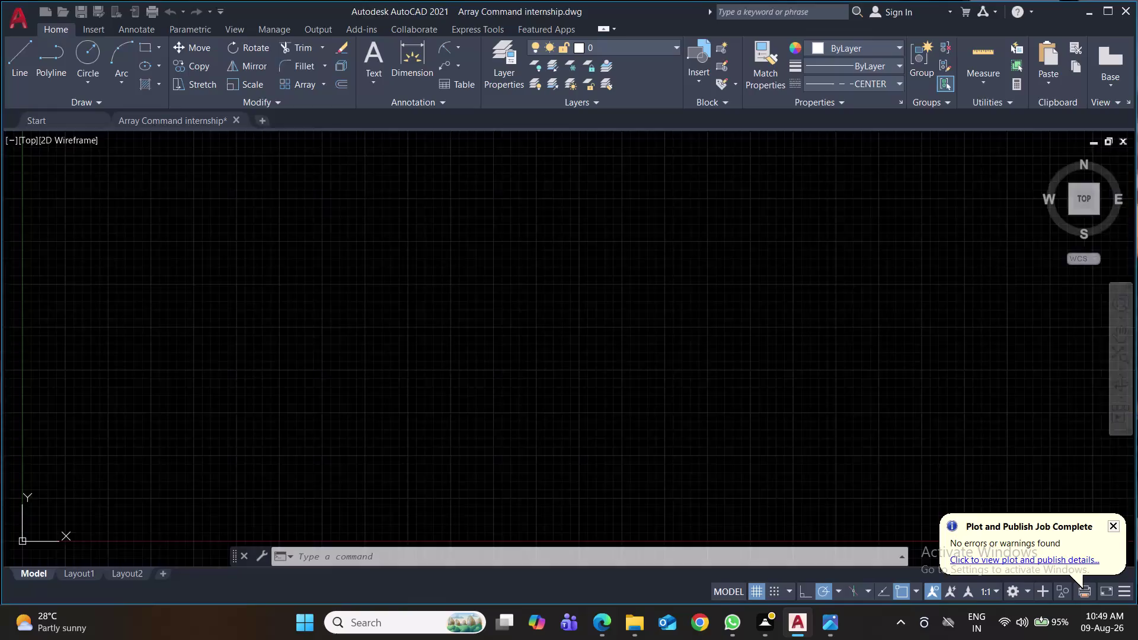
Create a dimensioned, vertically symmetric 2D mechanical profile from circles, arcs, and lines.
Start a new blank drawing, close the Array Command internship drawing, and begin saving.
click(238, 116)
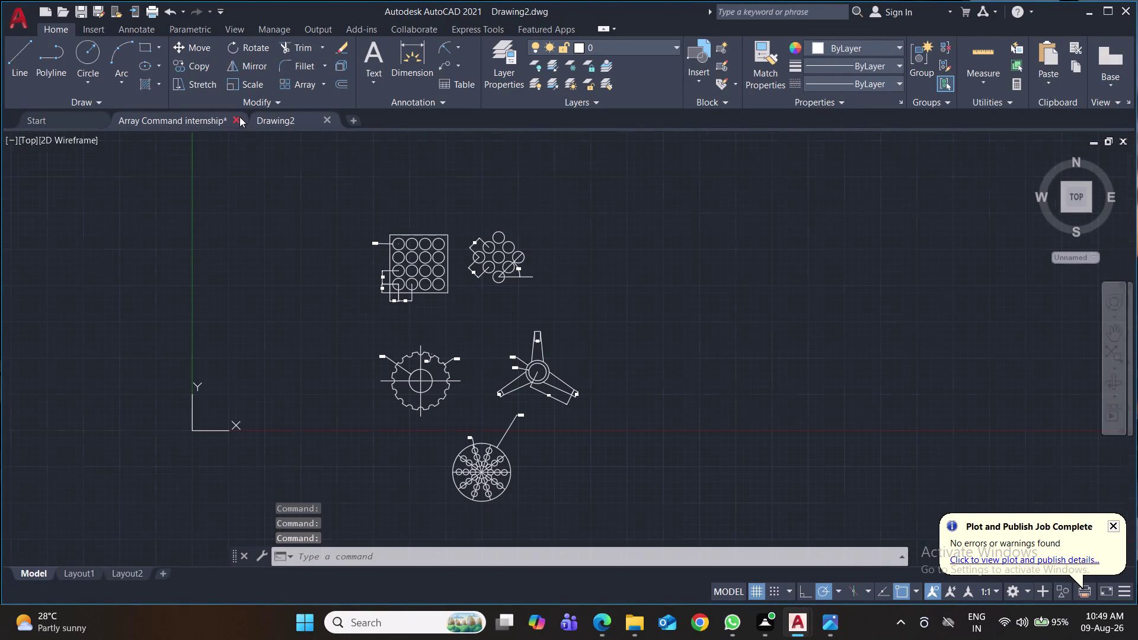
click(556, 340)
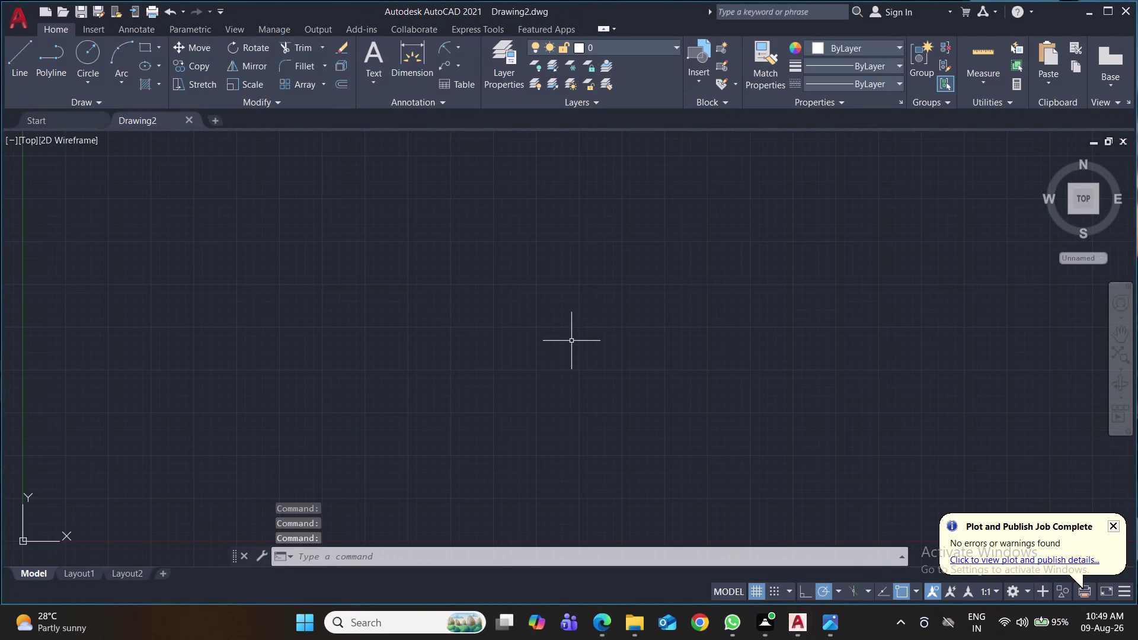
key(ctrl+s)
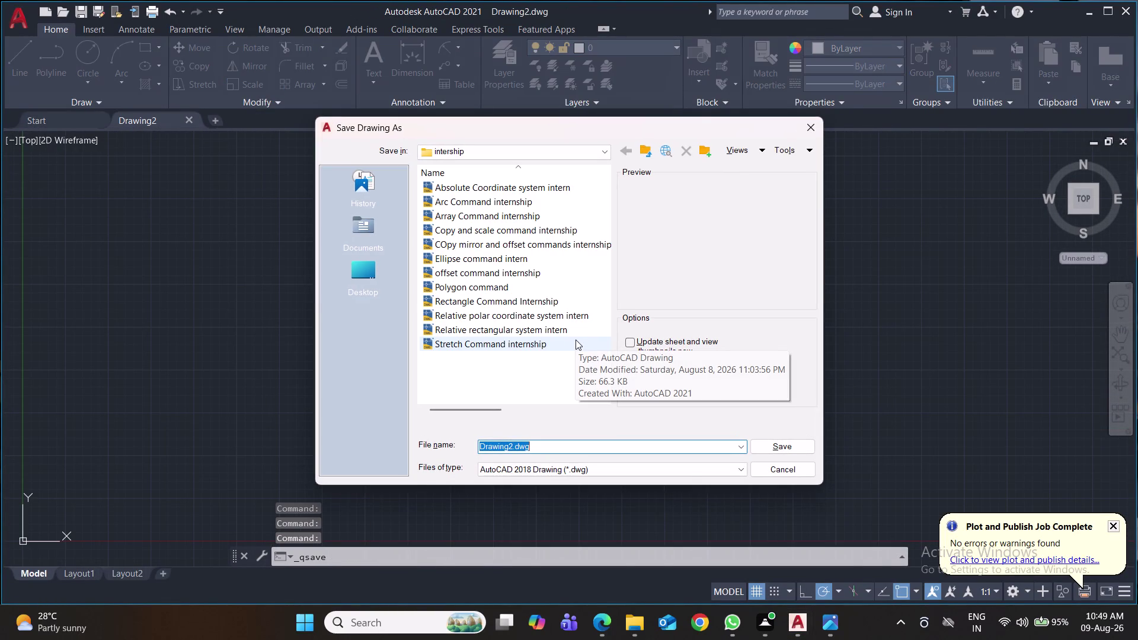
Save the blank drawing as 'Basic drawing for internship' in the internship folder.
text(Basic)
key(space)
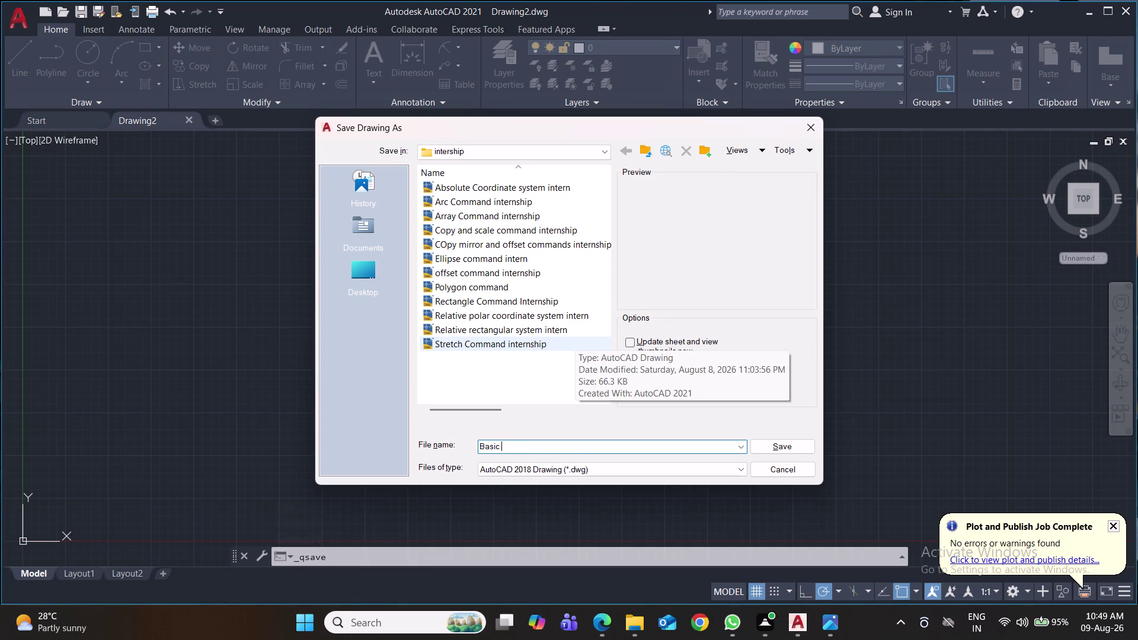
text(dr)
text(aawi)
key(BackSpace)
key(BackSpace)
key(BackSpace)
text(wing)
key(space)
text(for i)
text(nterns)
text(hip)
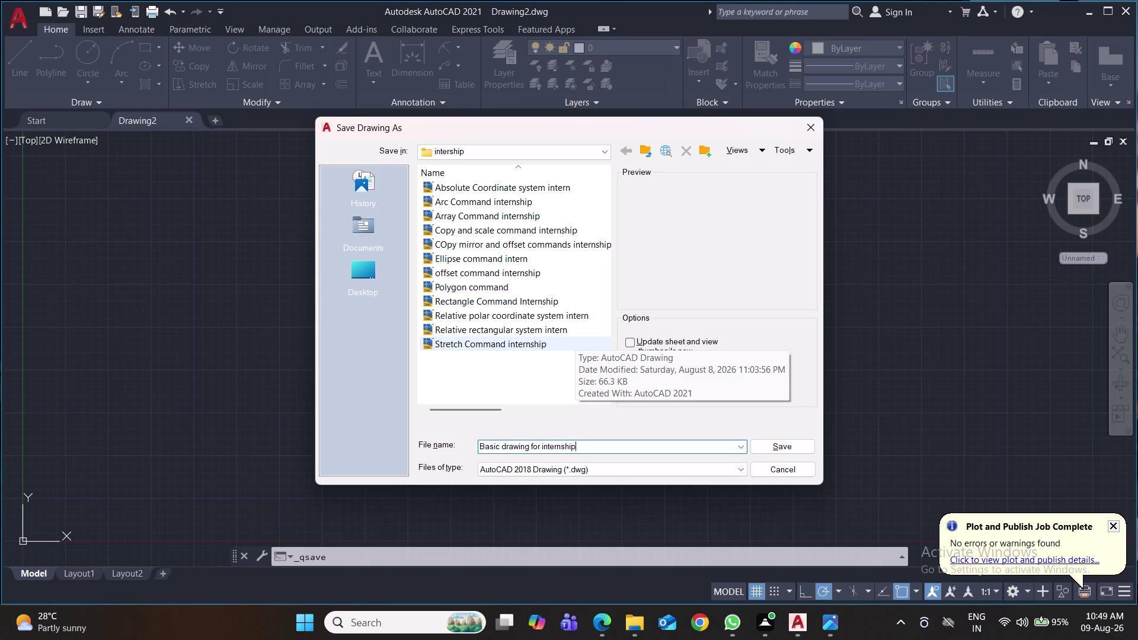
click(789, 446)
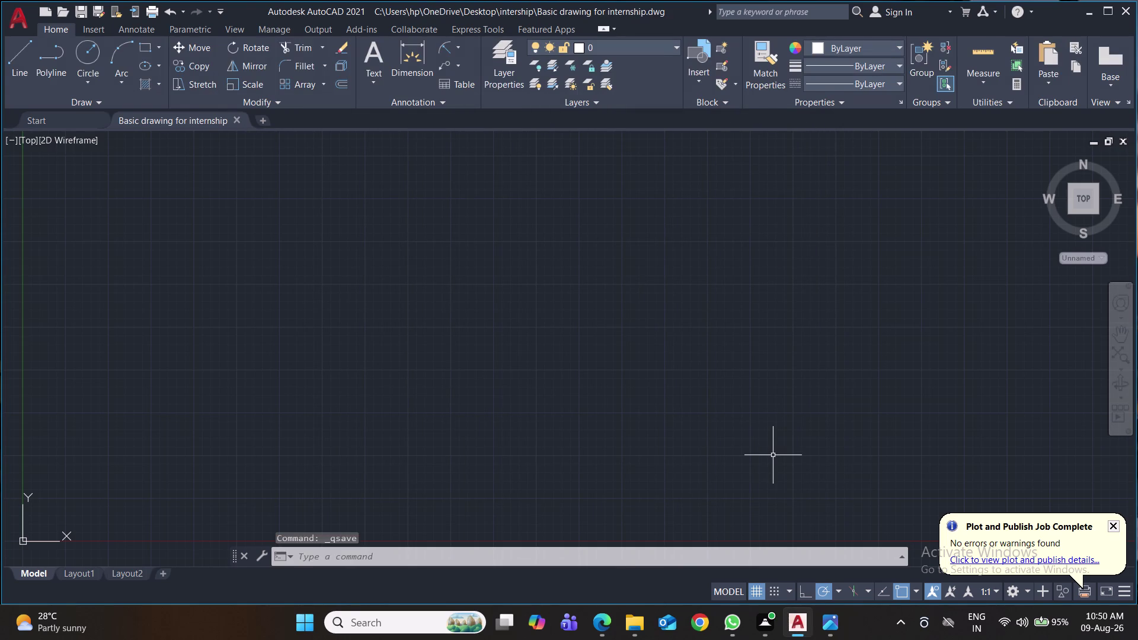
key(ctrl+s)
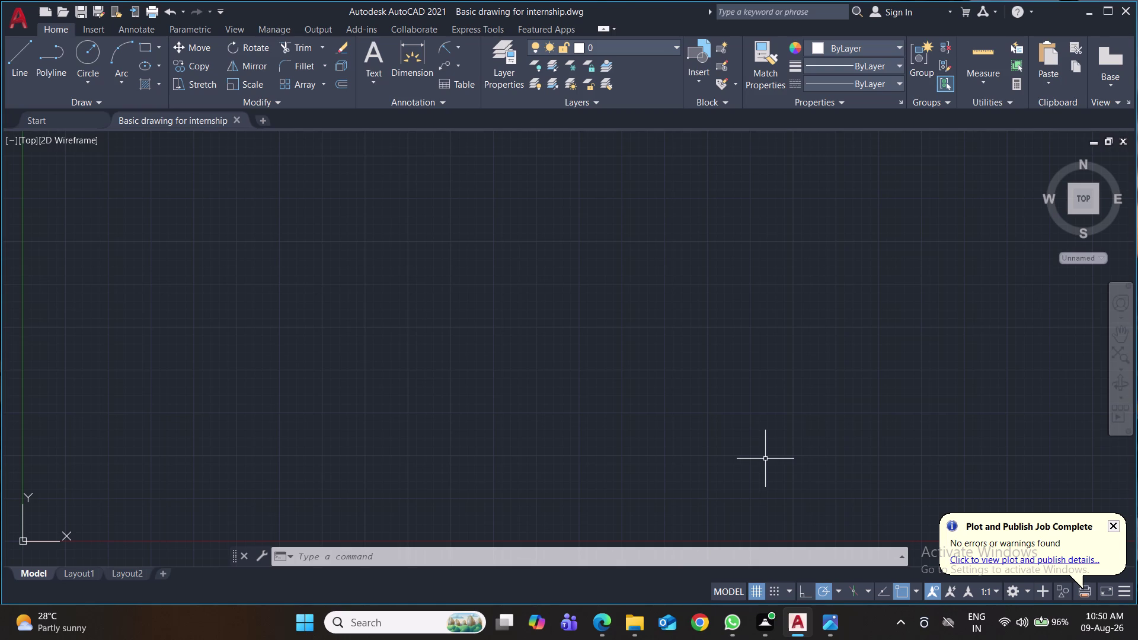
key(c)
Draw a circle of radius 45 at a picked centre point.
key(Return)
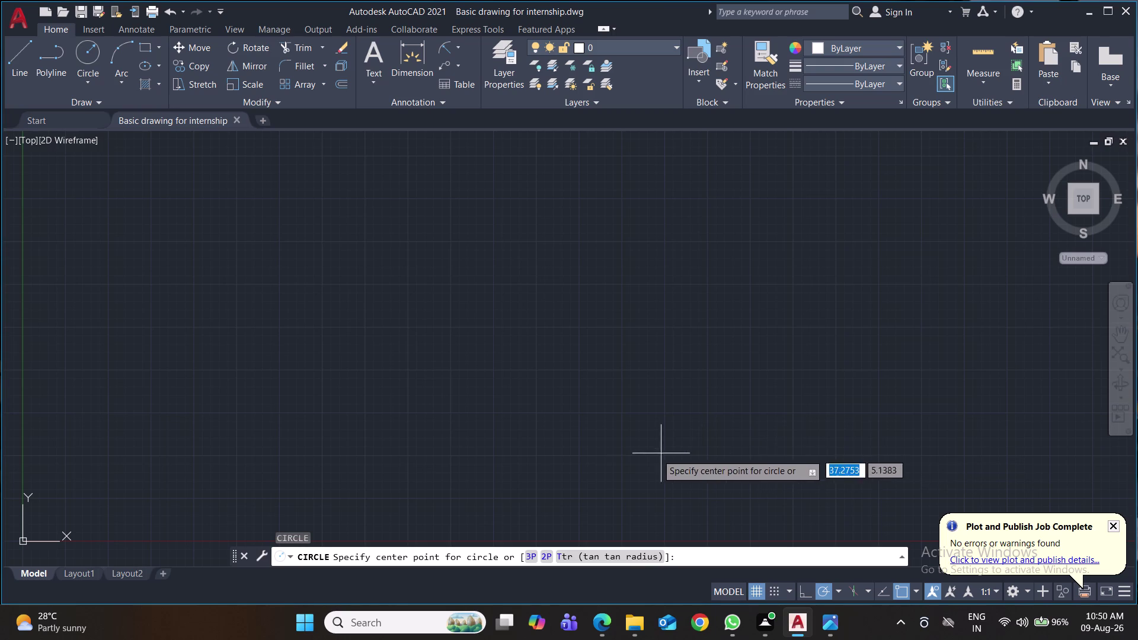
click(387, 300)
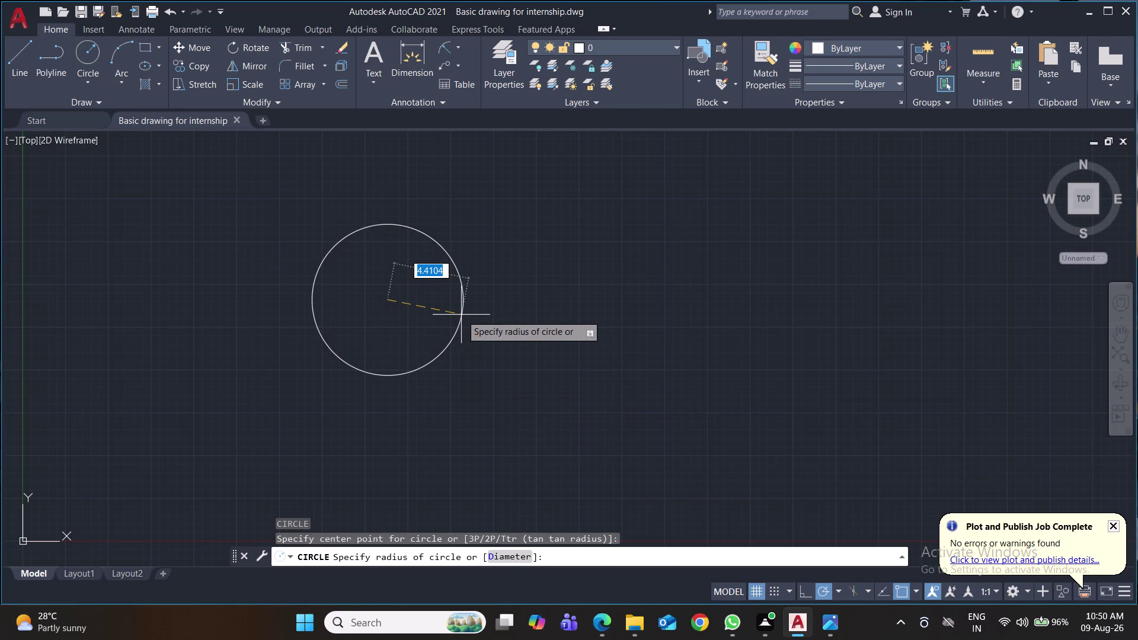
text(45)
key(Return)
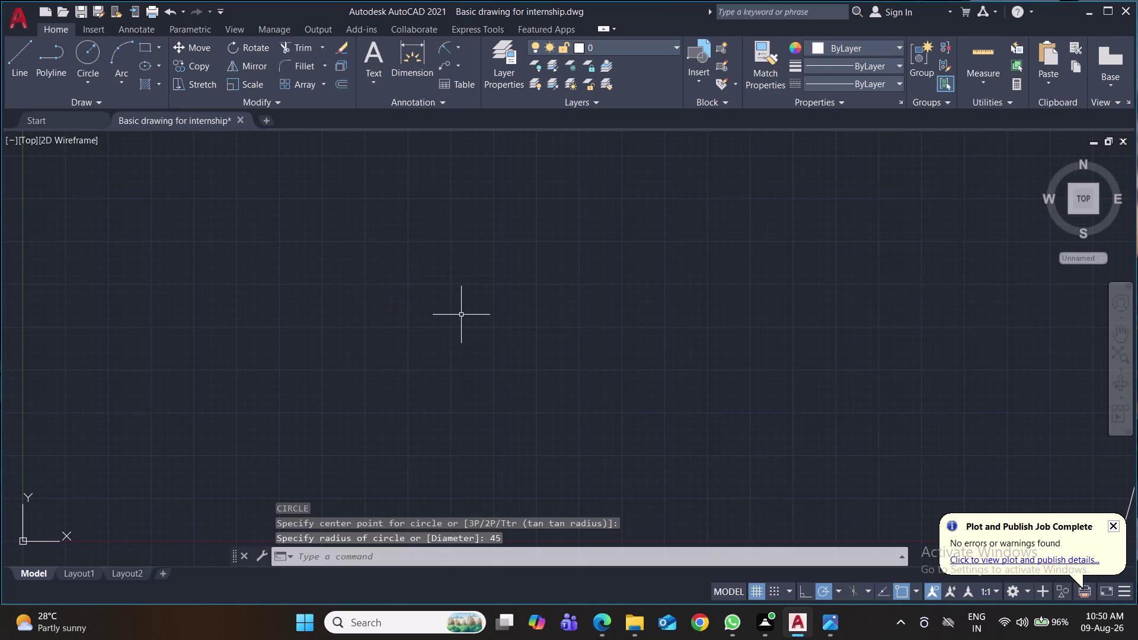
Zoom and pan around the circle and move the UCS origin to a new point.
scroll(down, 3)
scroll(down, 3)
scroll(down, 3)
scroll(down, 3)
middle_drag(494, 322, 493, 301)
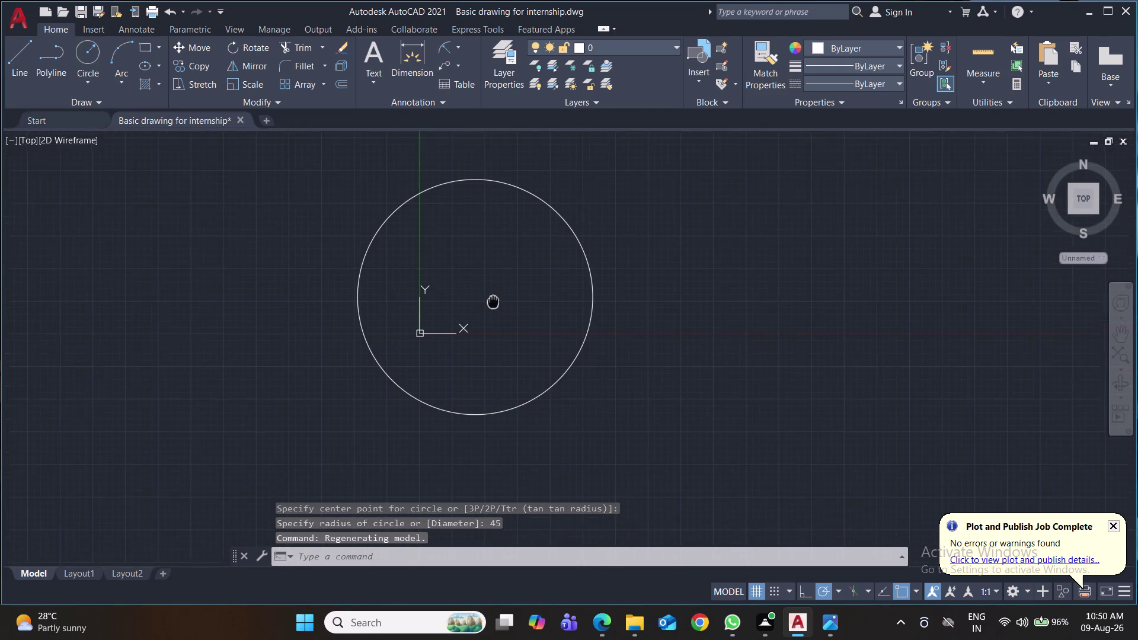
middle_drag(493, 300, 490, 280)
click(417, 311)
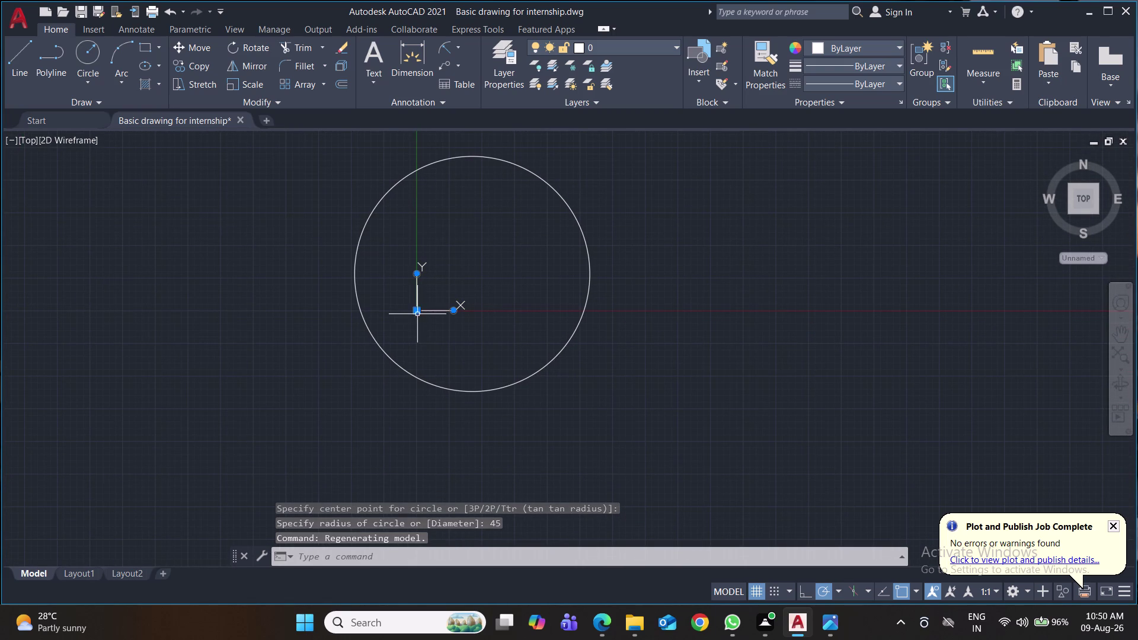
click(416, 309)
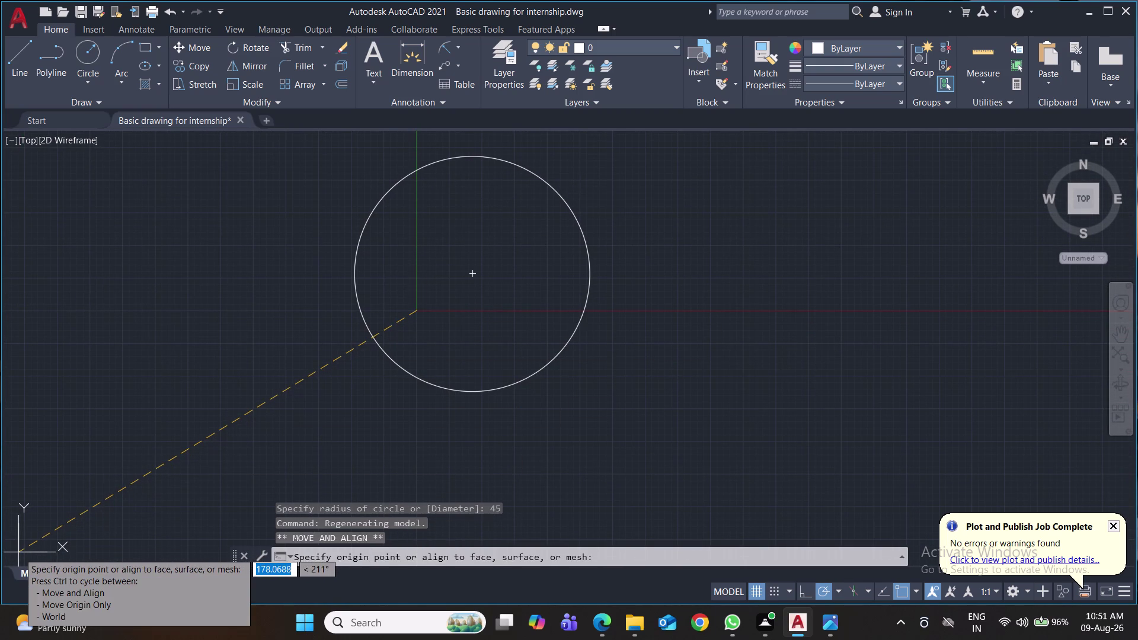
click(18, 552)
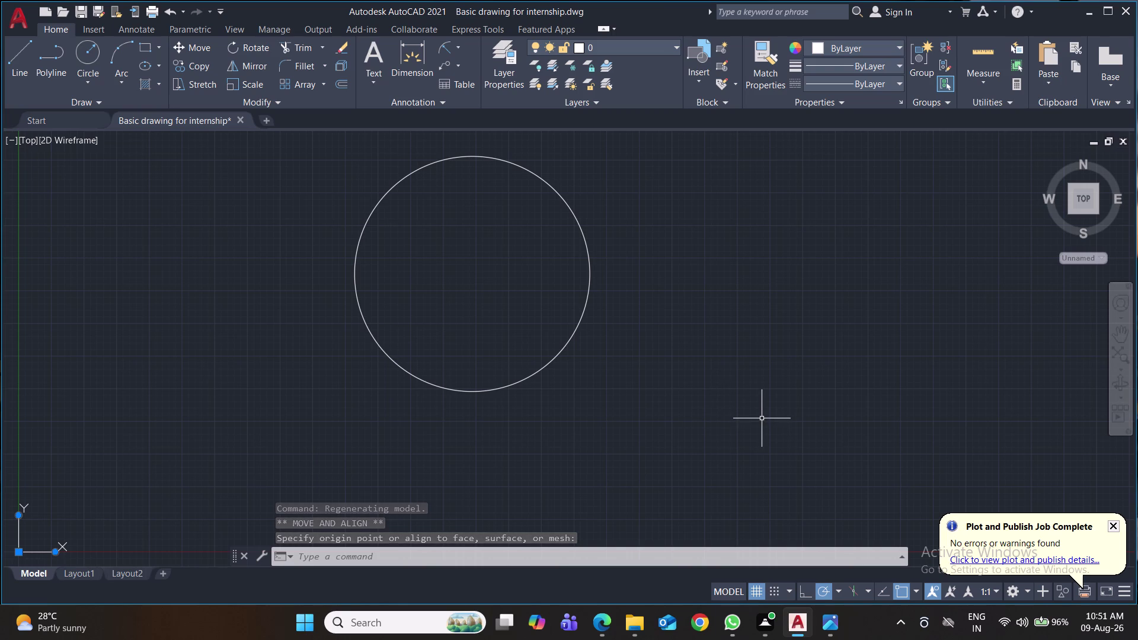
middle_drag(750, 419, 719, 419)
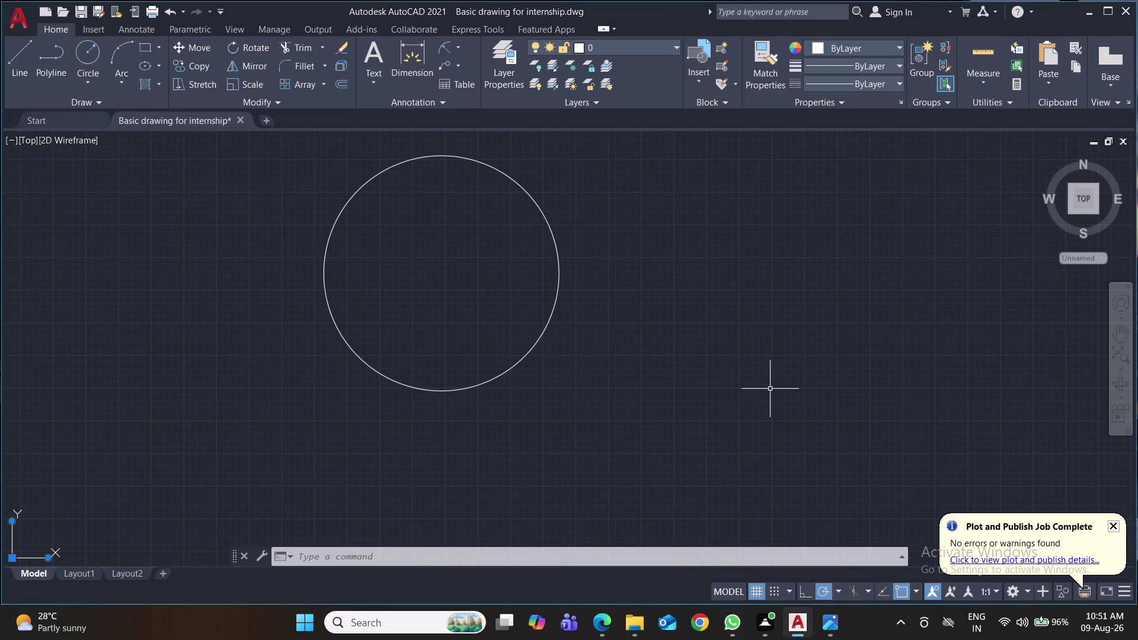
key(space)
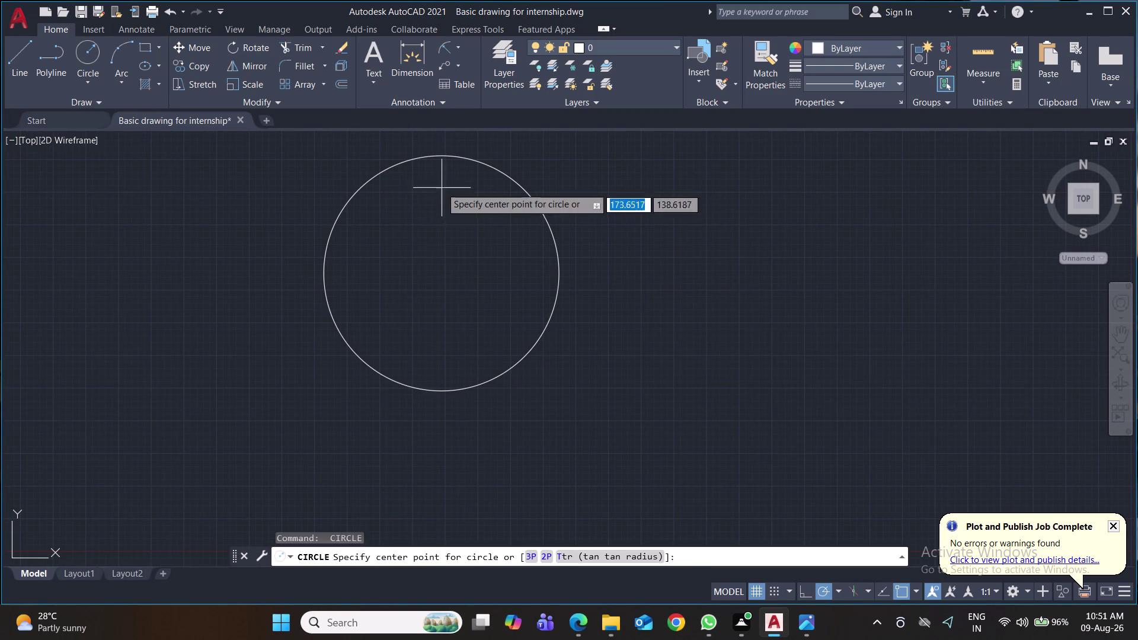
Start an inner circle at the large circle's centre, then cancel it.
click(441, 274)
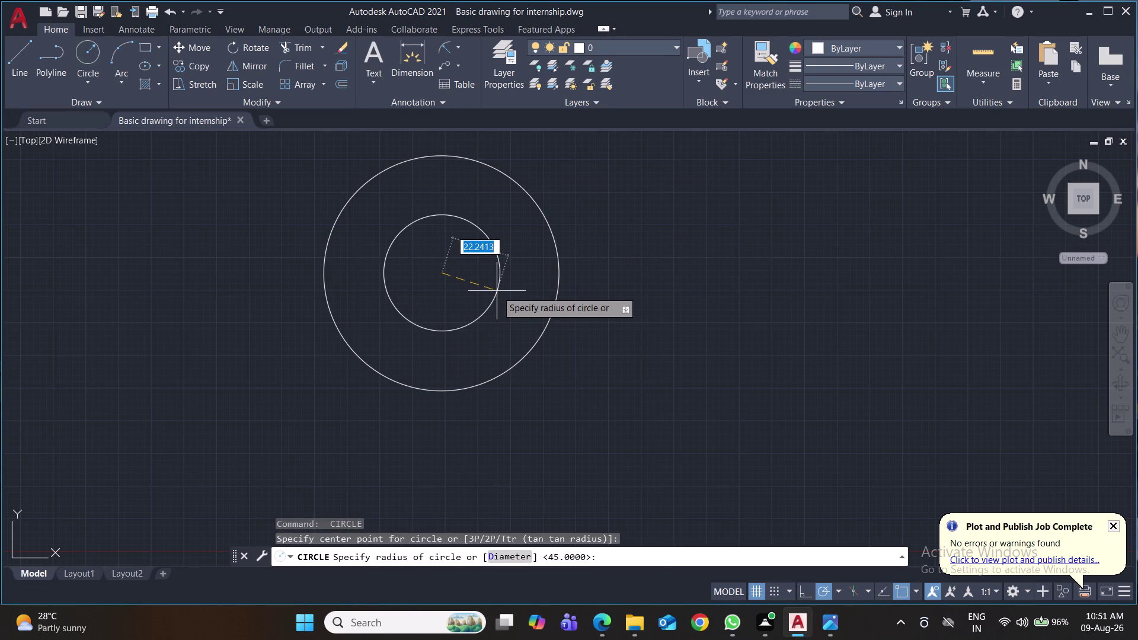
key(Escape)
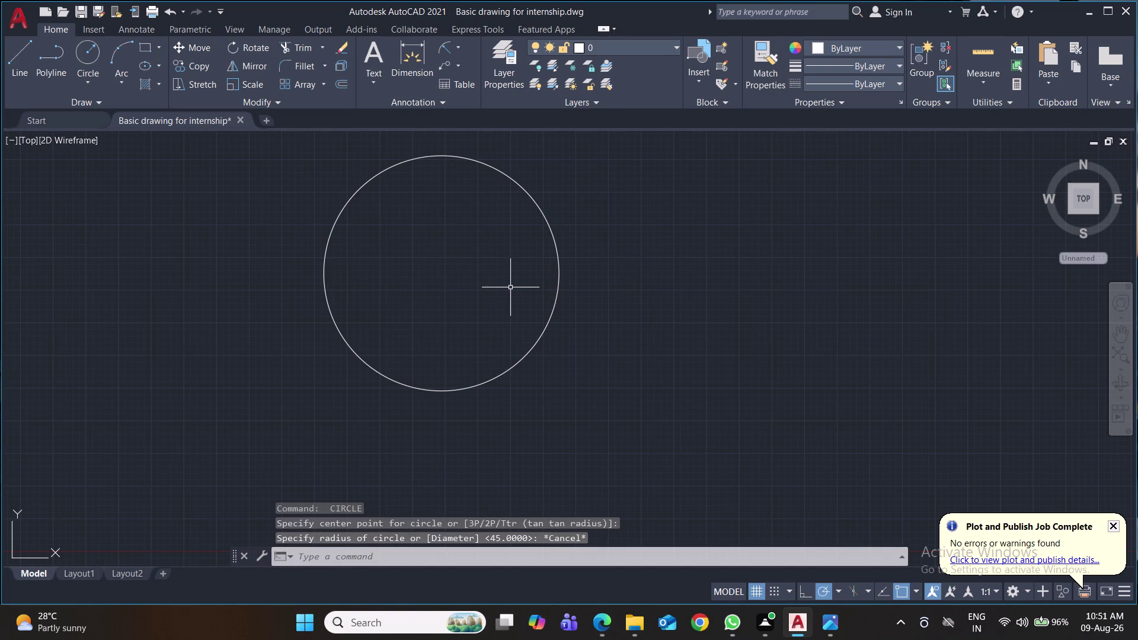
Set drawing units to 0.00 length precision with Millimeters insertion scale.
text(un)
key(Return)
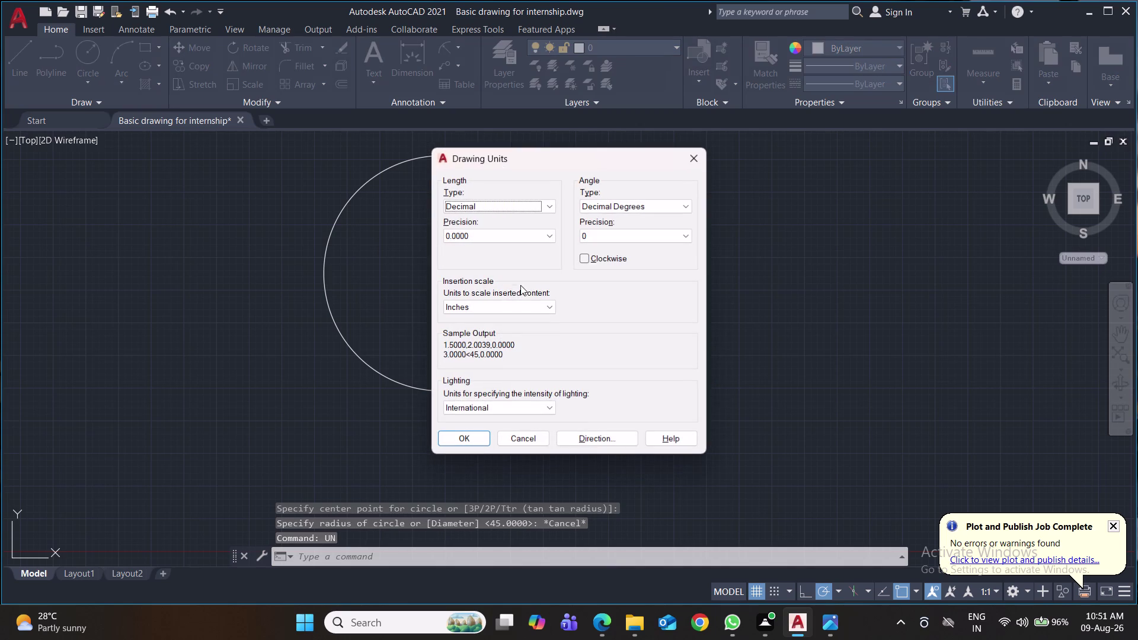
click(550, 237)
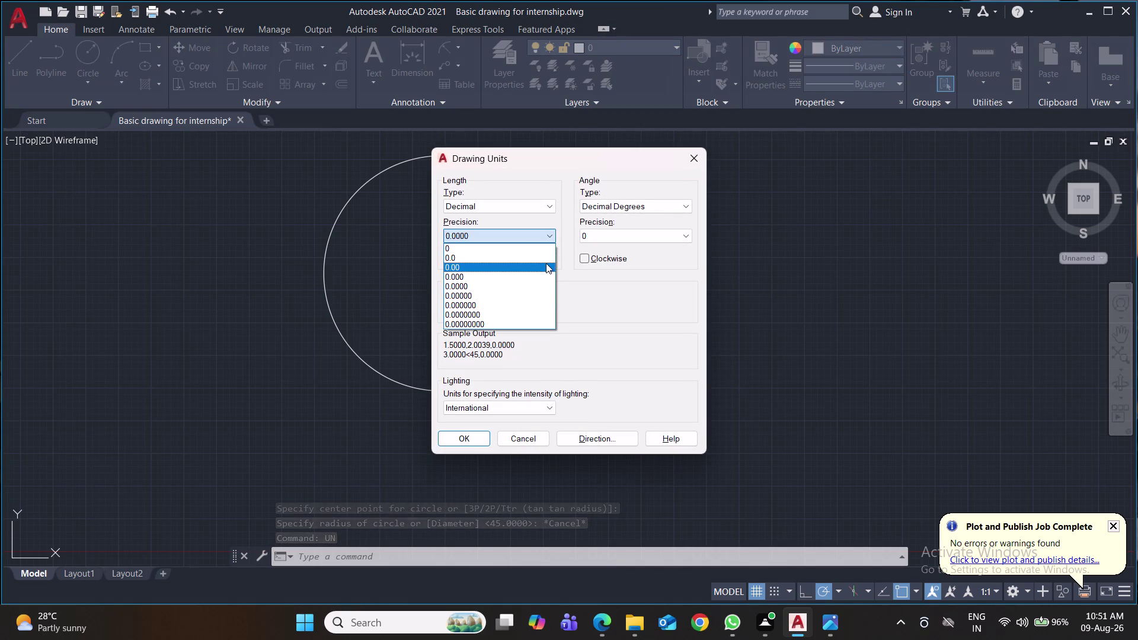
click(546, 263)
click(546, 310)
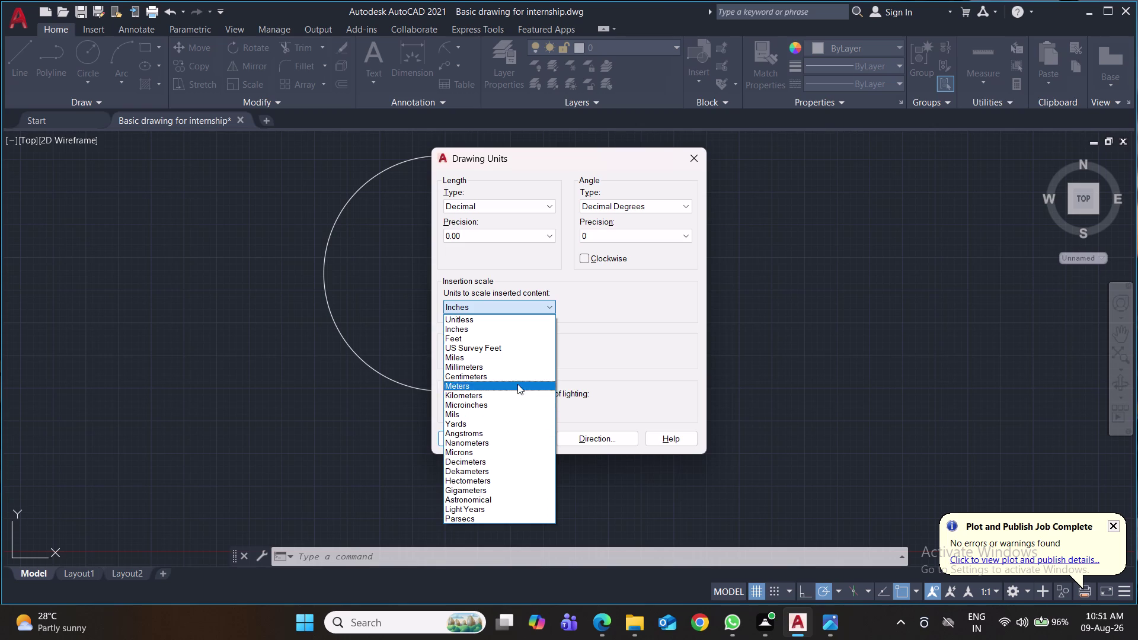
click(516, 367)
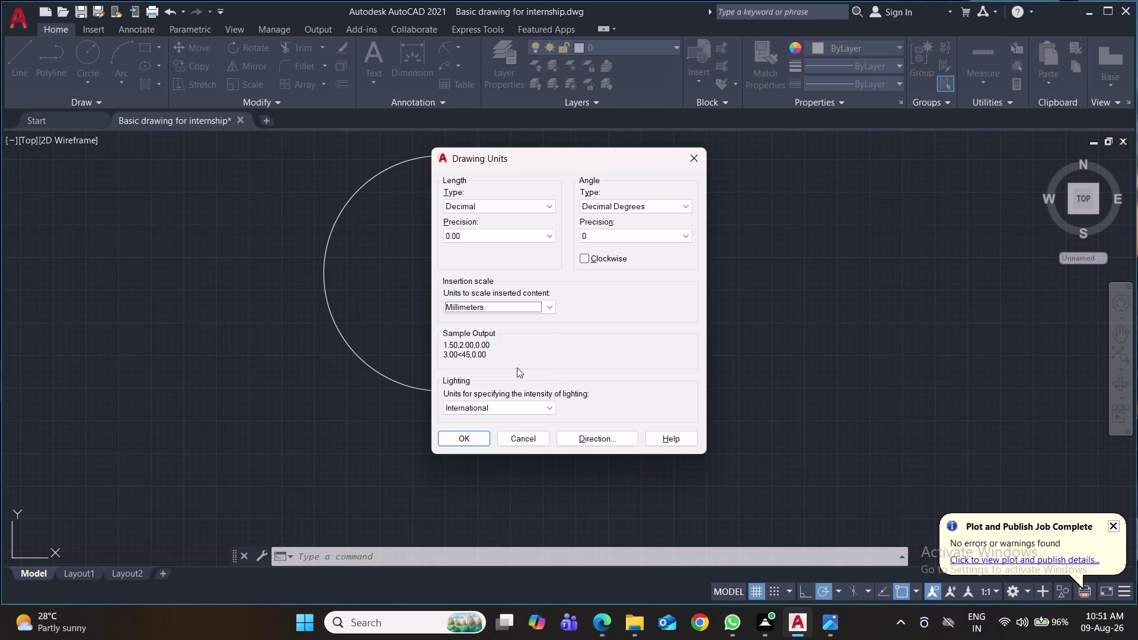
click(480, 437)
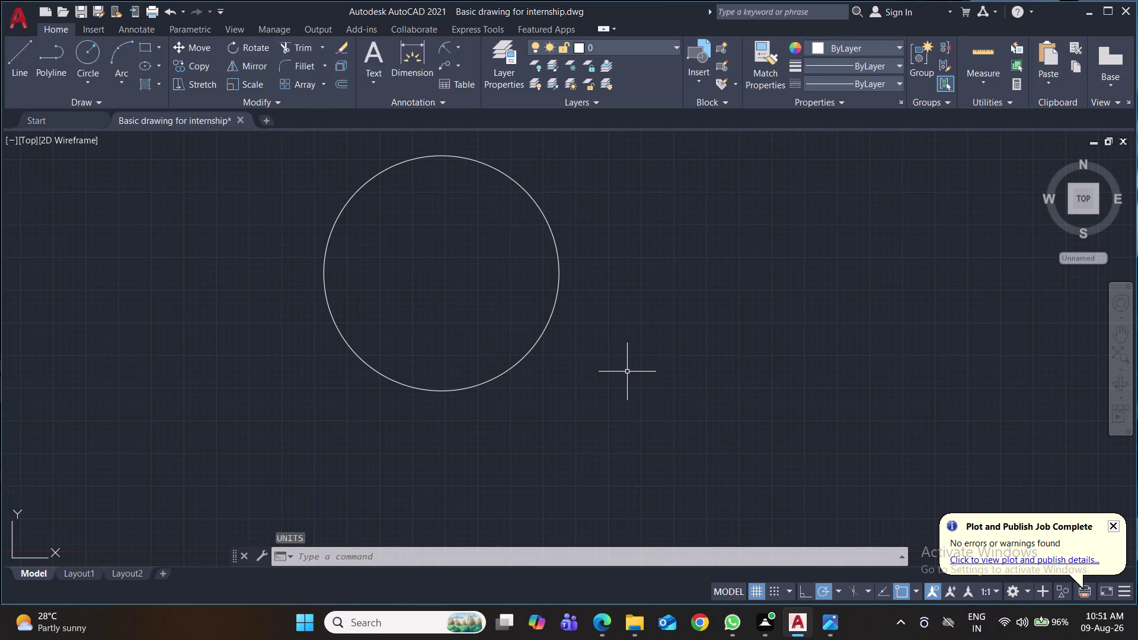
Modify the Standard dimension style to 0.00 precision and arrow size 2.
key(d)
key(Return)
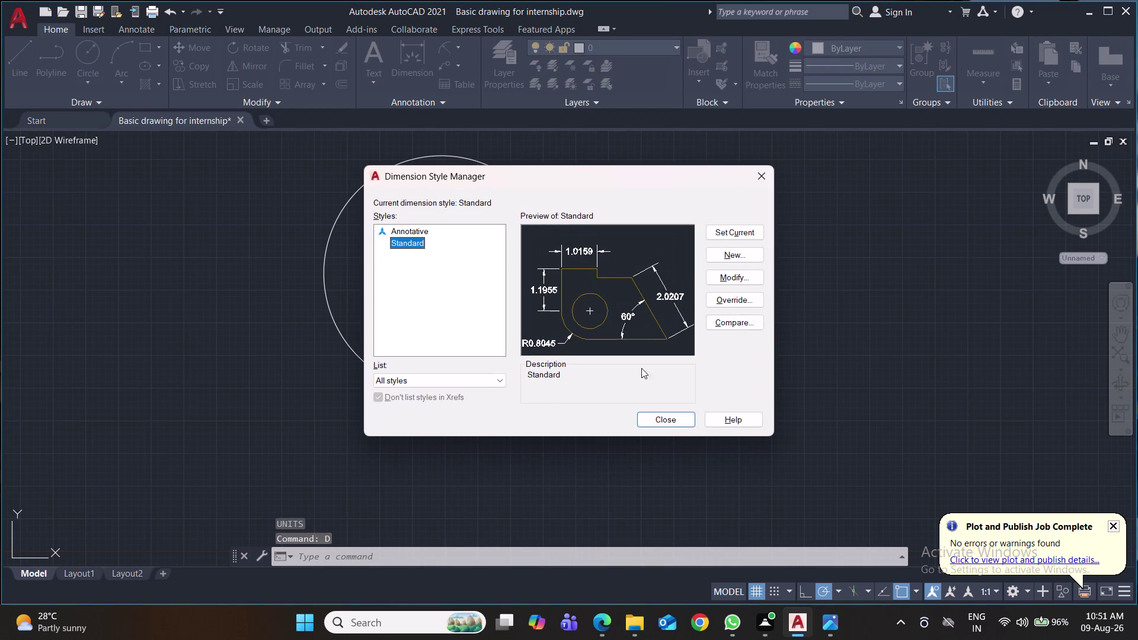
click(744, 280)
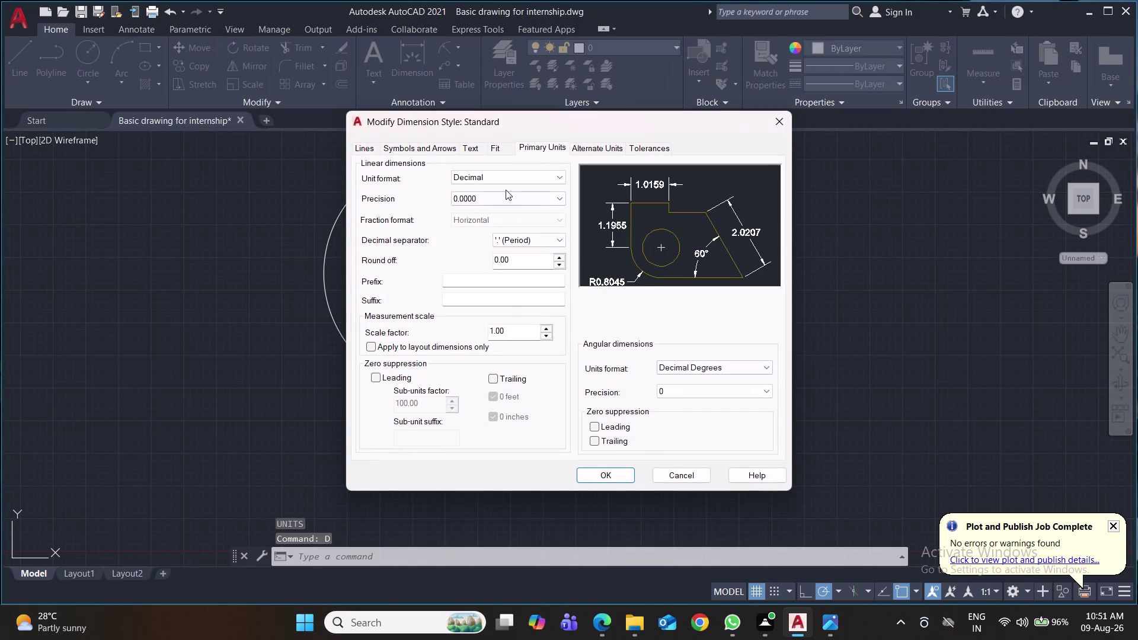
click(503, 197)
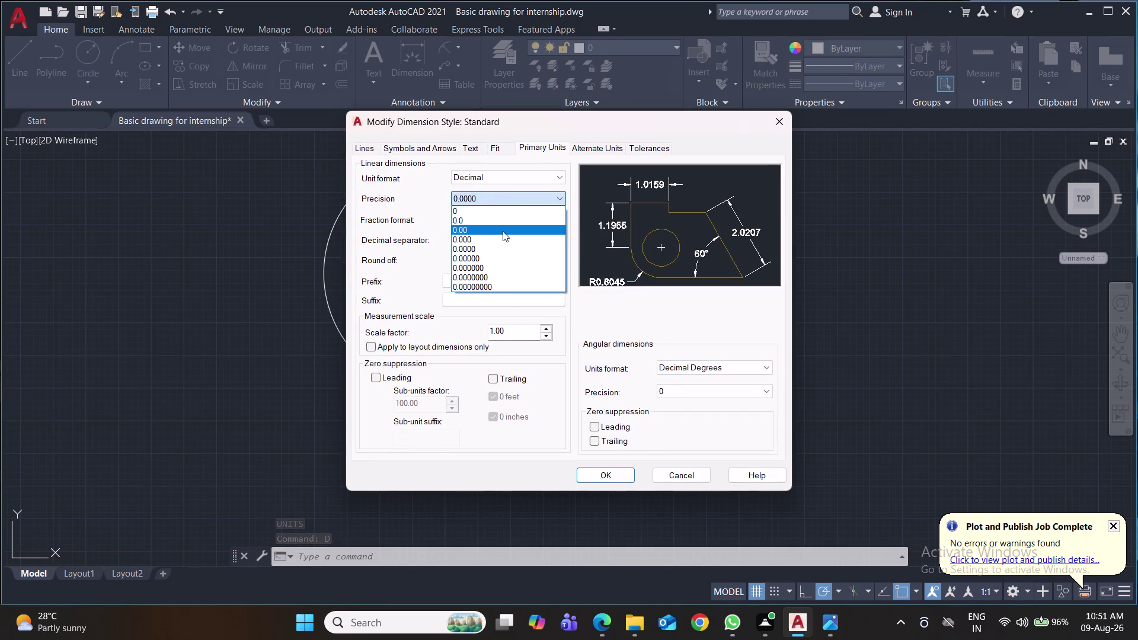
click(503, 231)
click(401, 151)
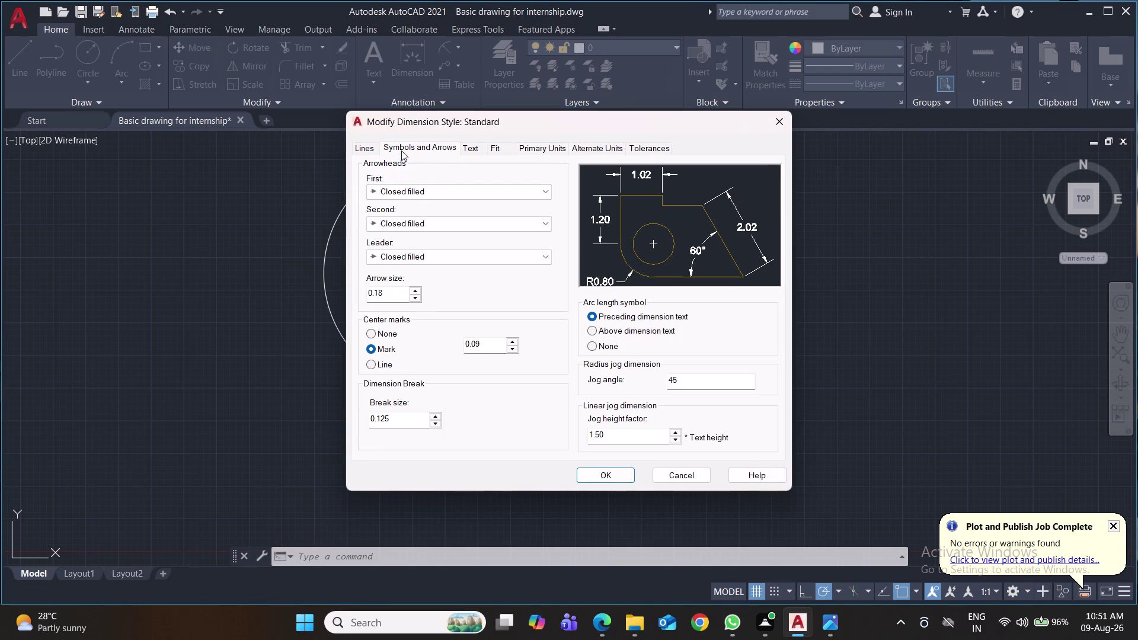
drag(396, 296, 342, 298)
key(2)
Set Standard dimension text height to 4, keep Standard current, and close the manager.
click(479, 149)
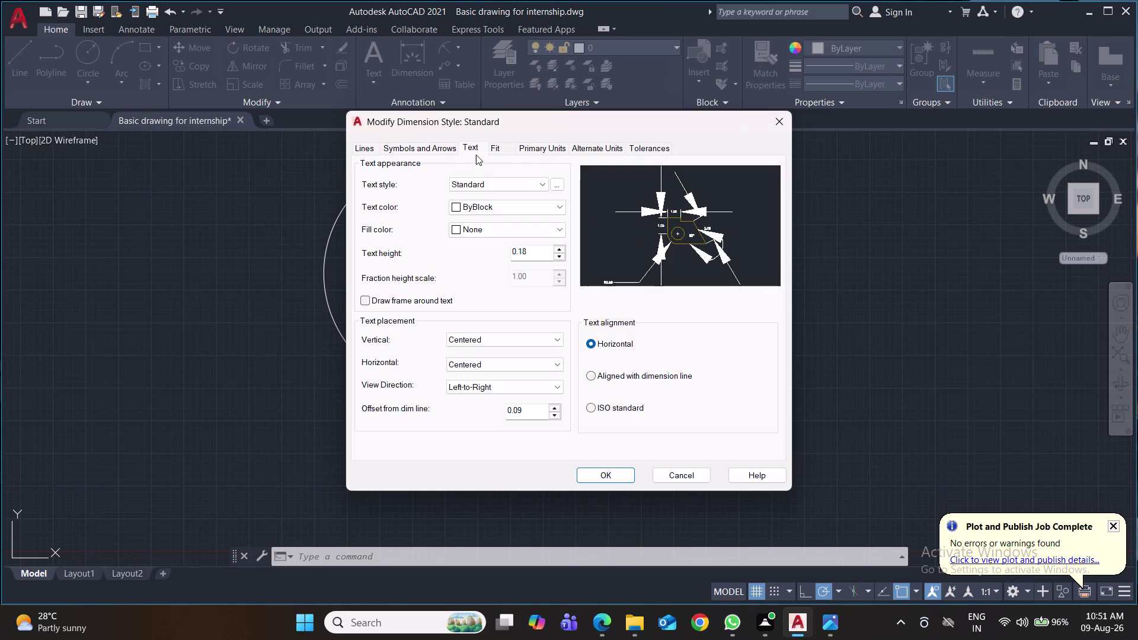
drag(538, 250, 499, 258)
key(4)
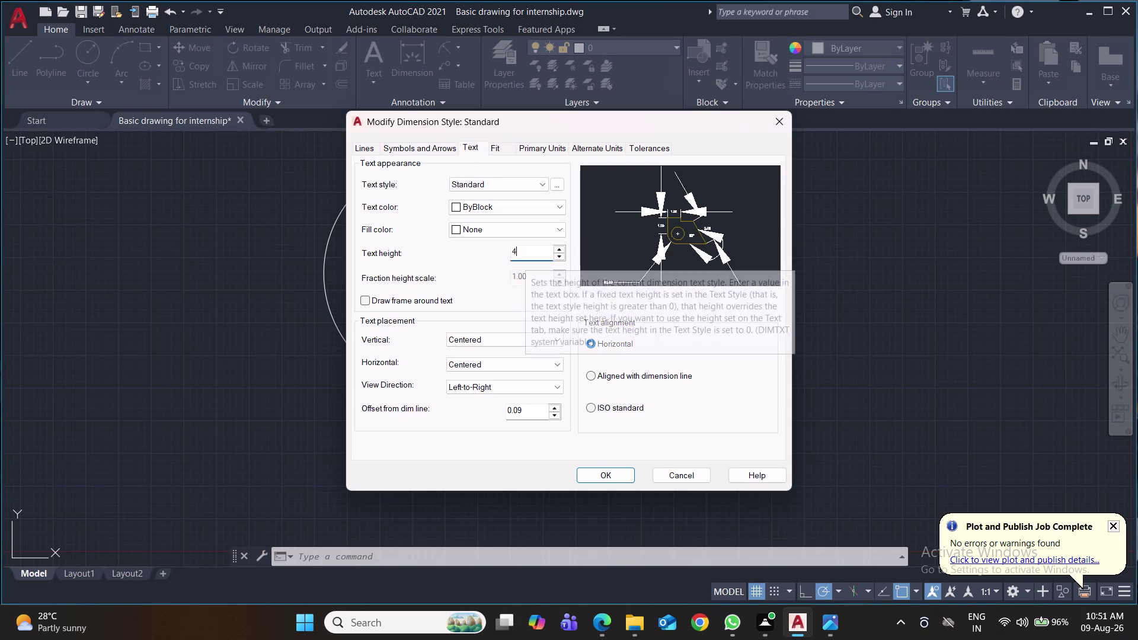
click(555, 153)
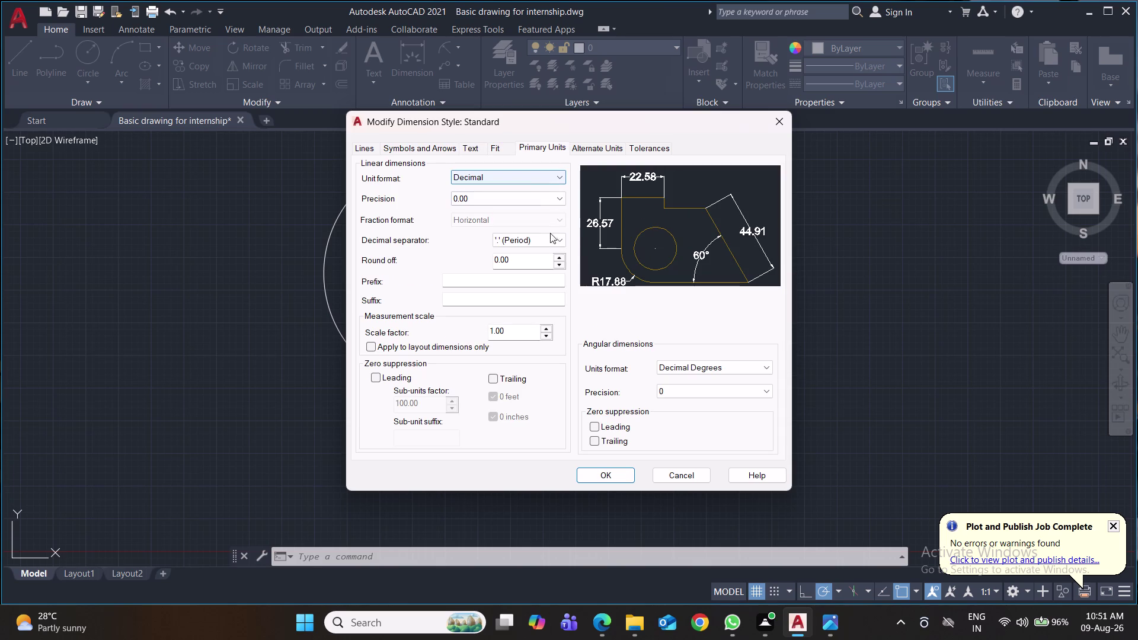
click(603, 475)
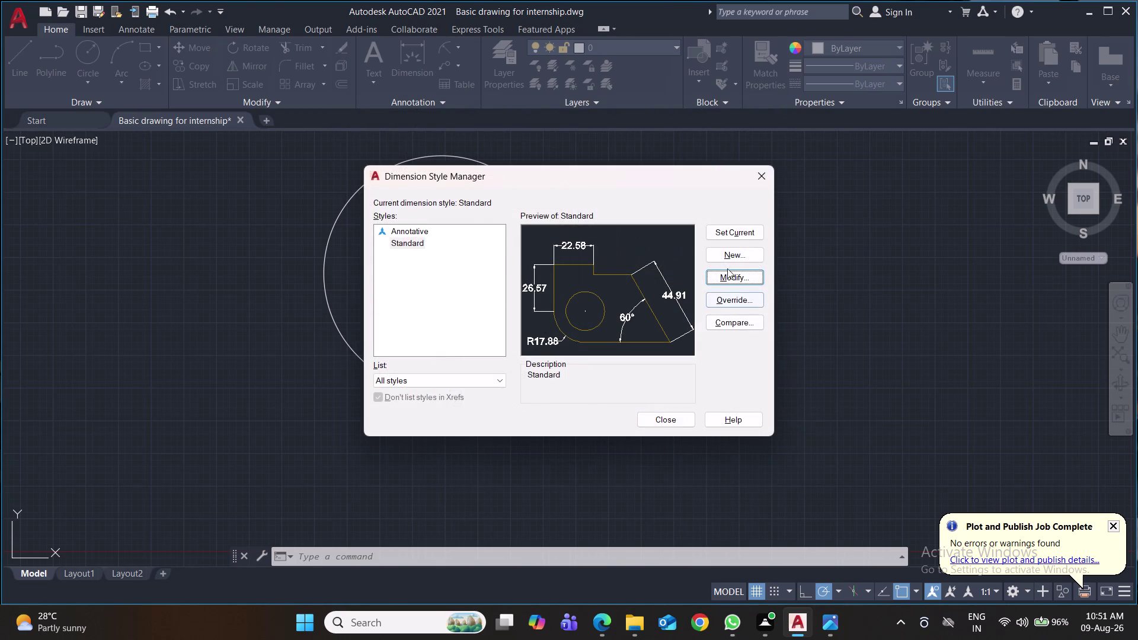
click(736, 239)
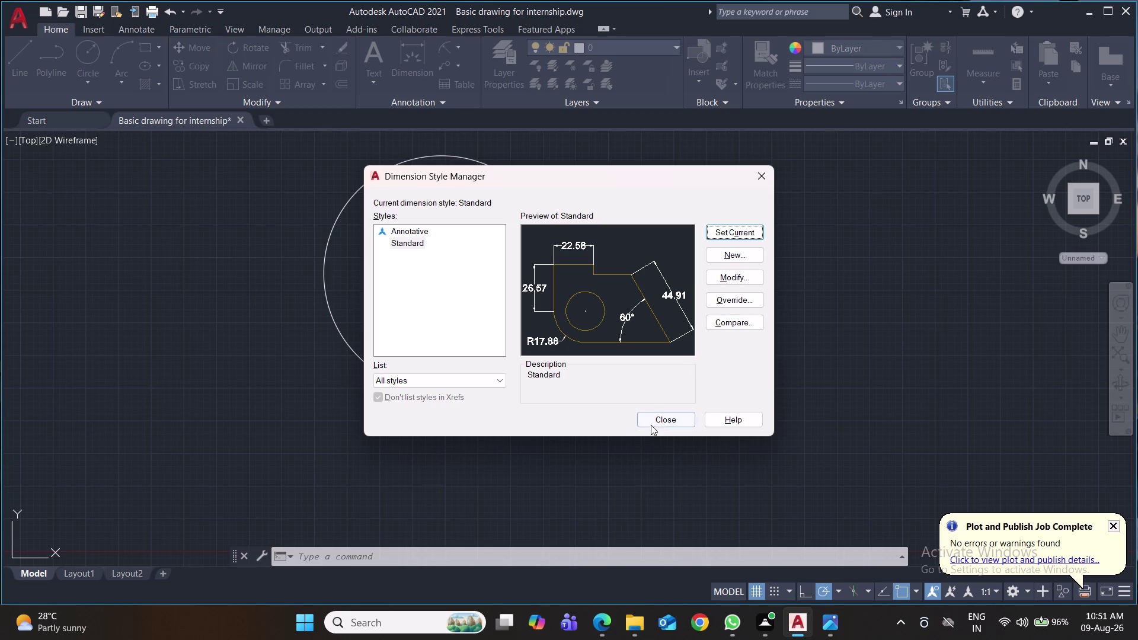
click(651, 422)
key(c)
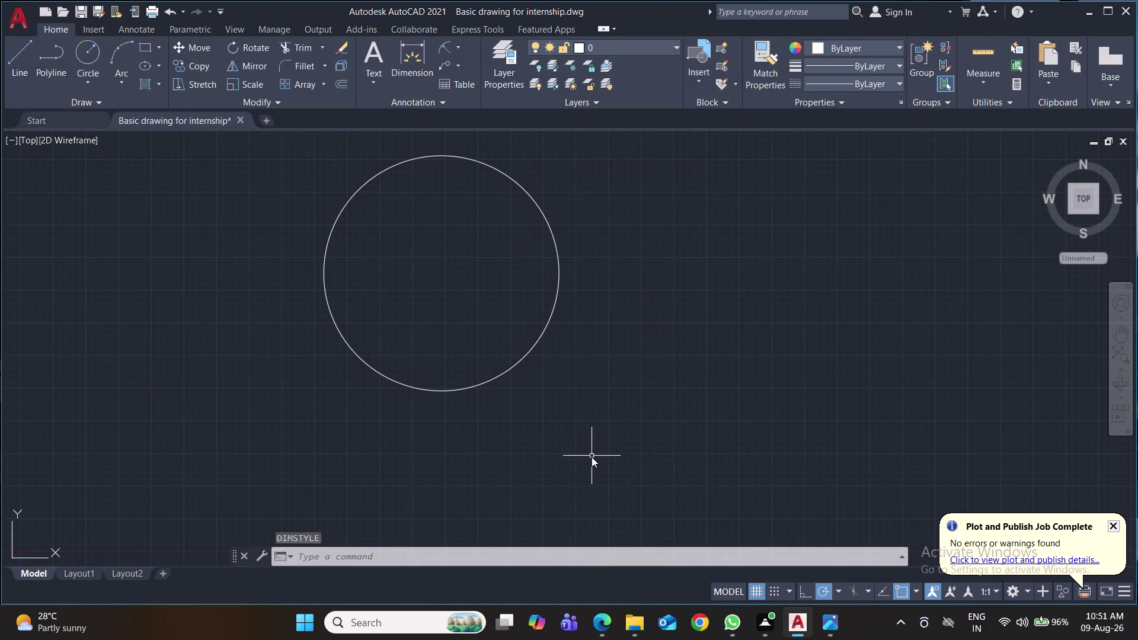
key(Return)
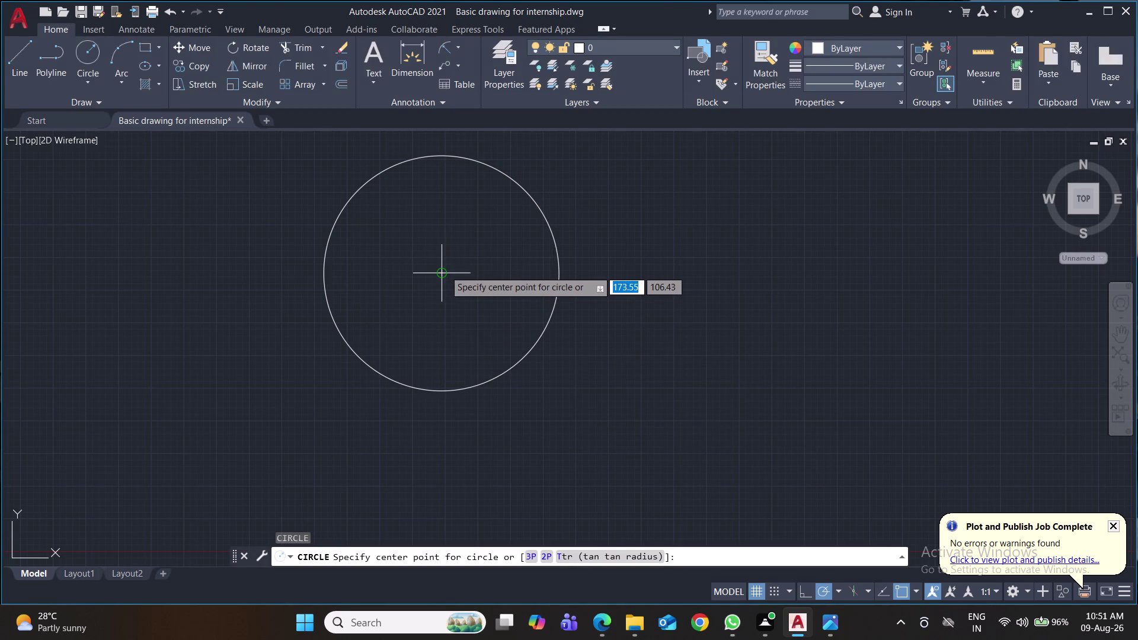
Draw a radius 27.5 circle on the large circle's centre and recentre the view.
click(444, 270)
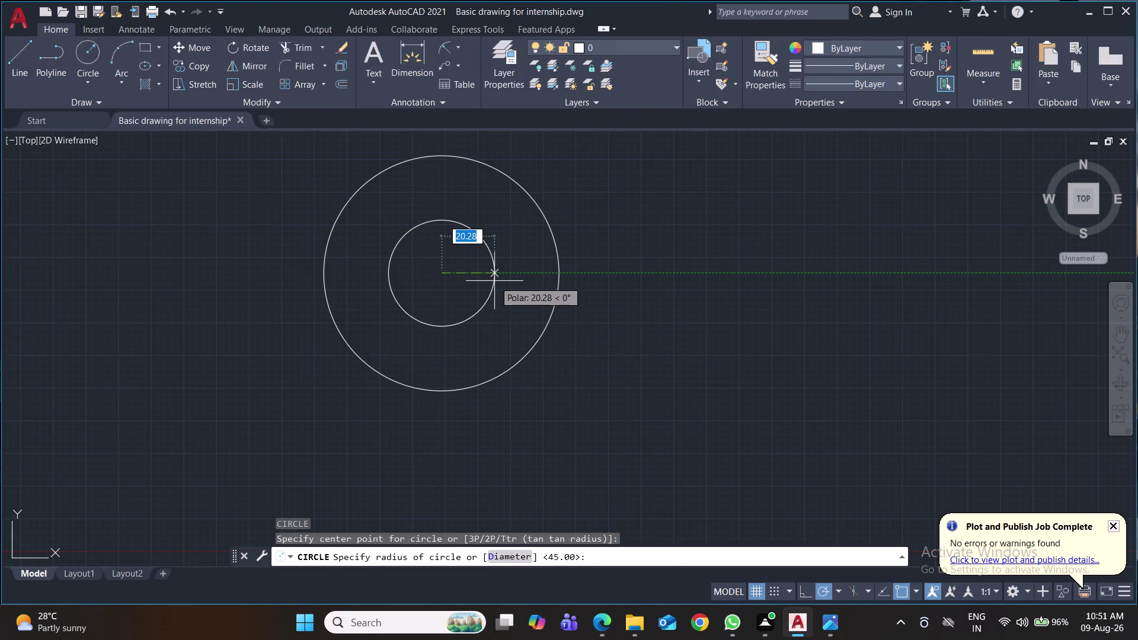
text(27.5)
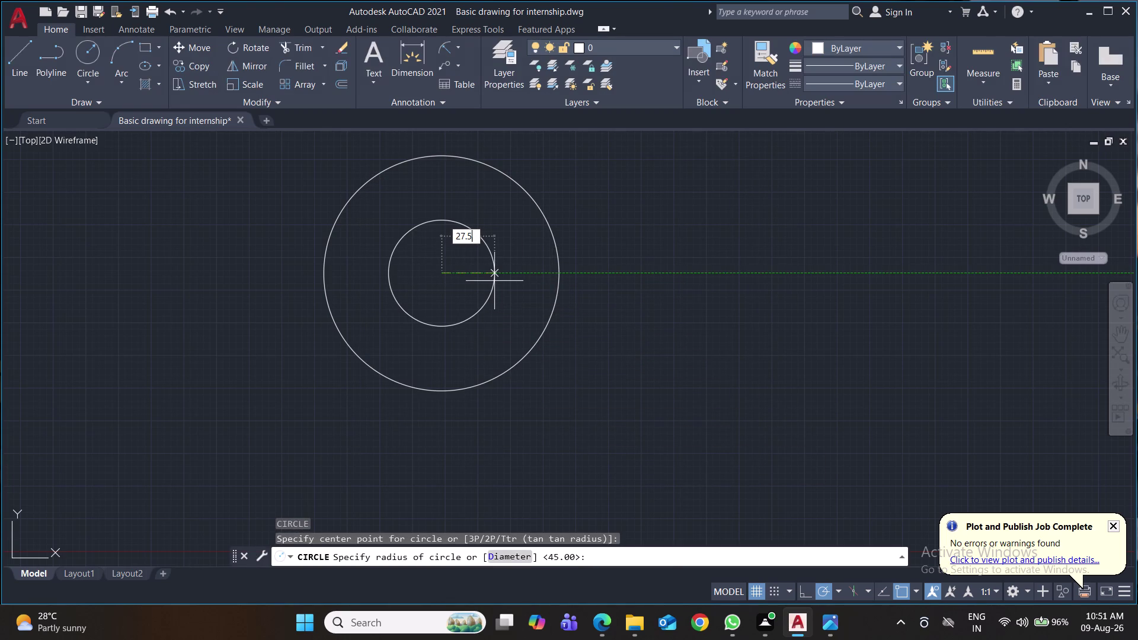
key(Return)
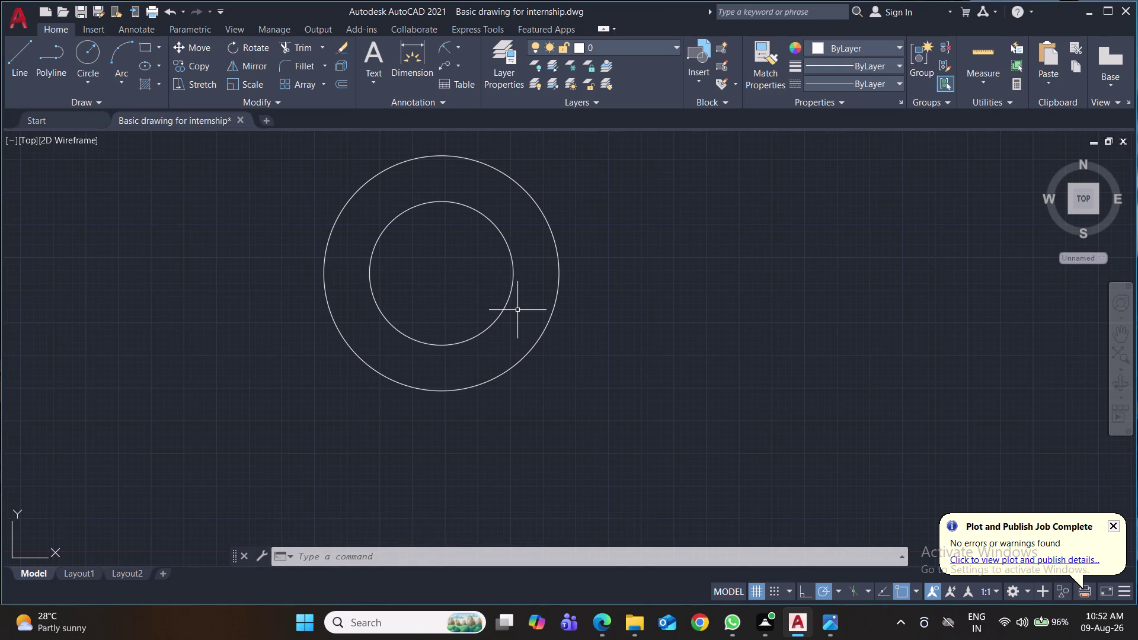
middle_drag(606, 299, 594, 358)
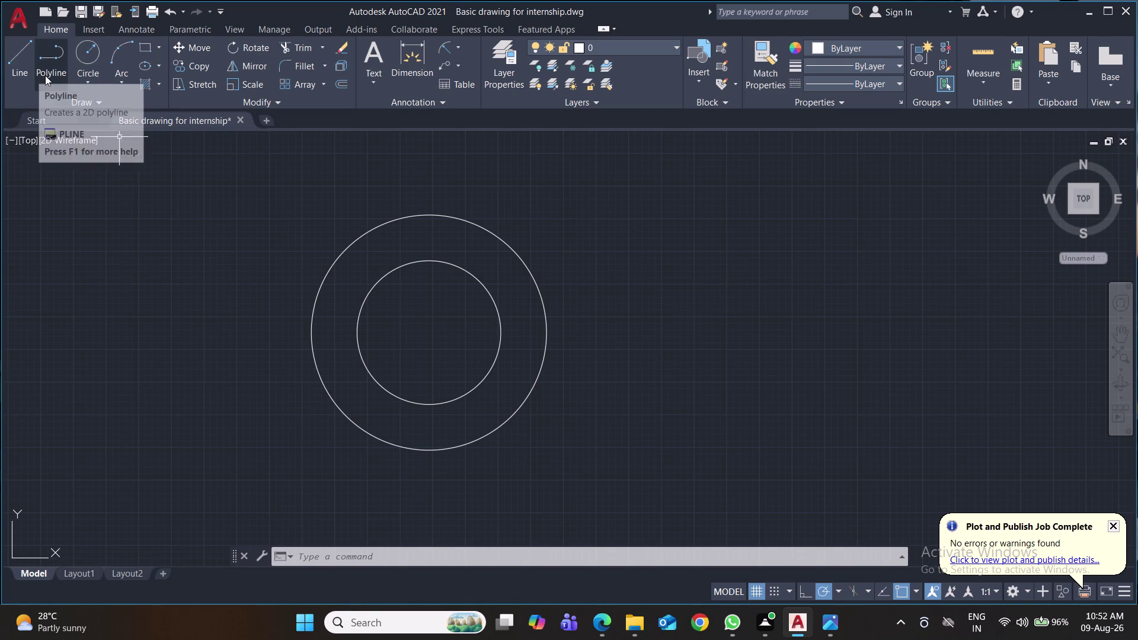
click(13, 61)
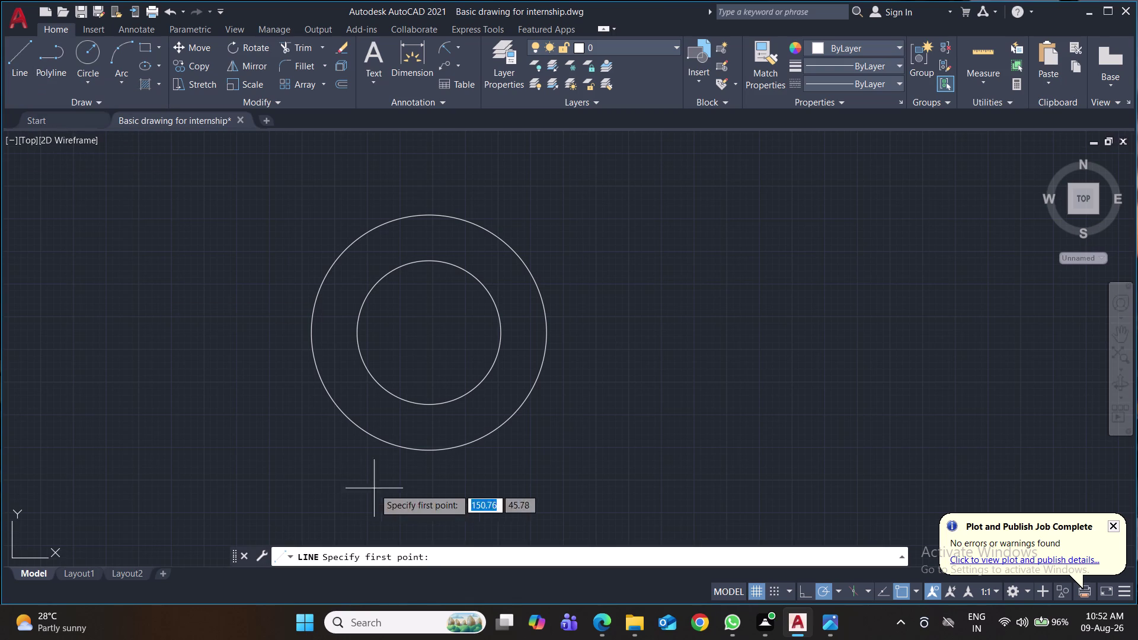
Draw horizontal centre lines from the centre rightward and leftward past the outer circle.
click(430, 331)
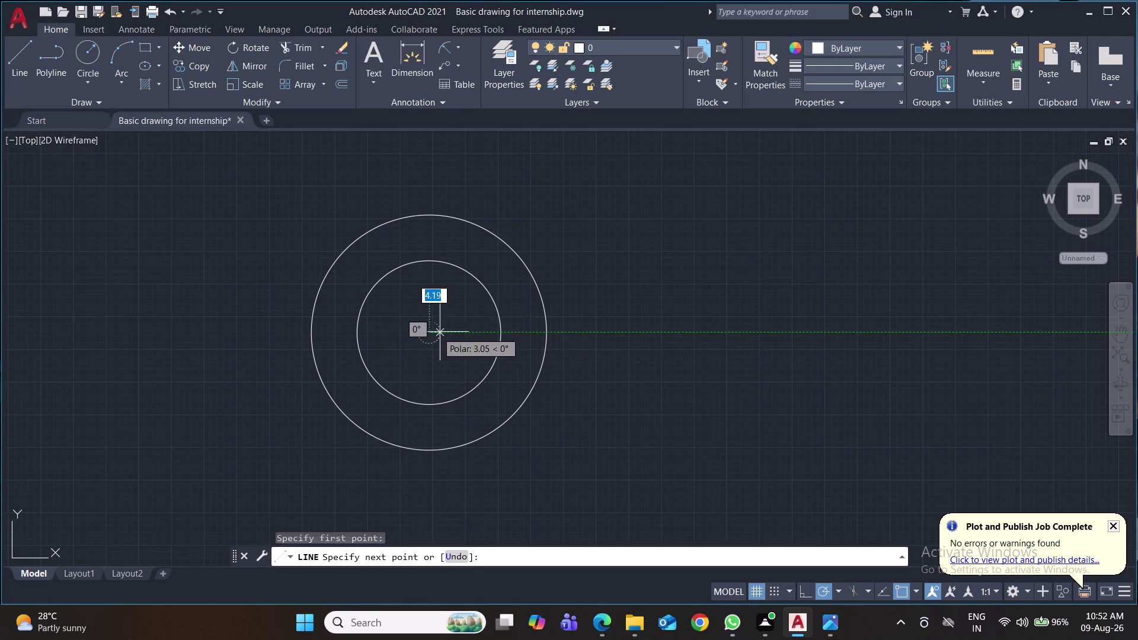
click(629, 337)
key(Return)
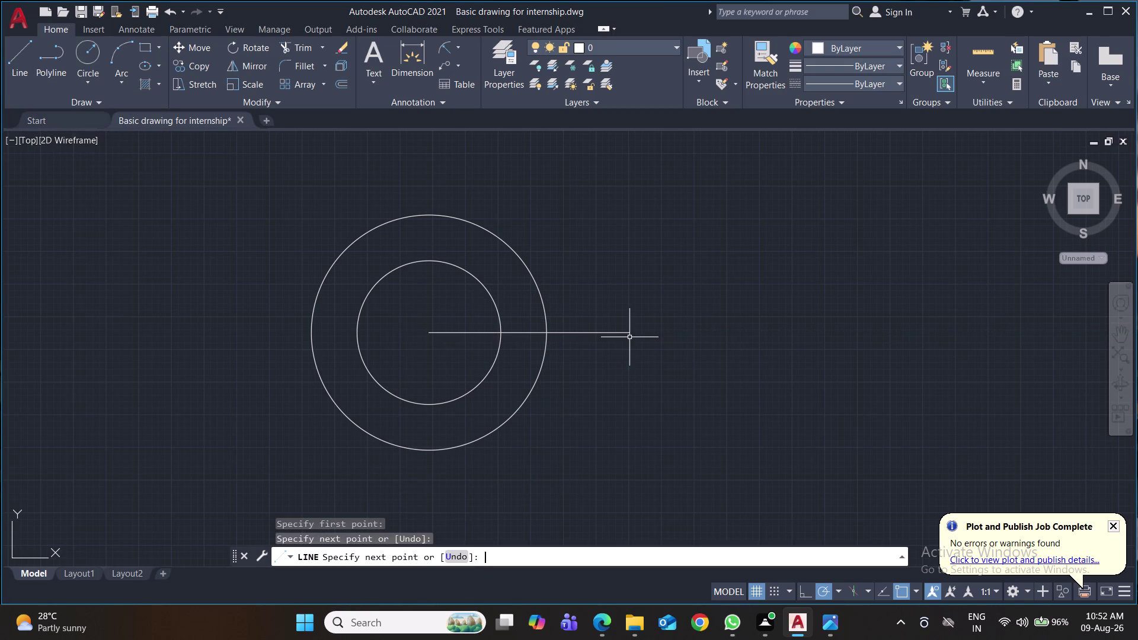
key(space)
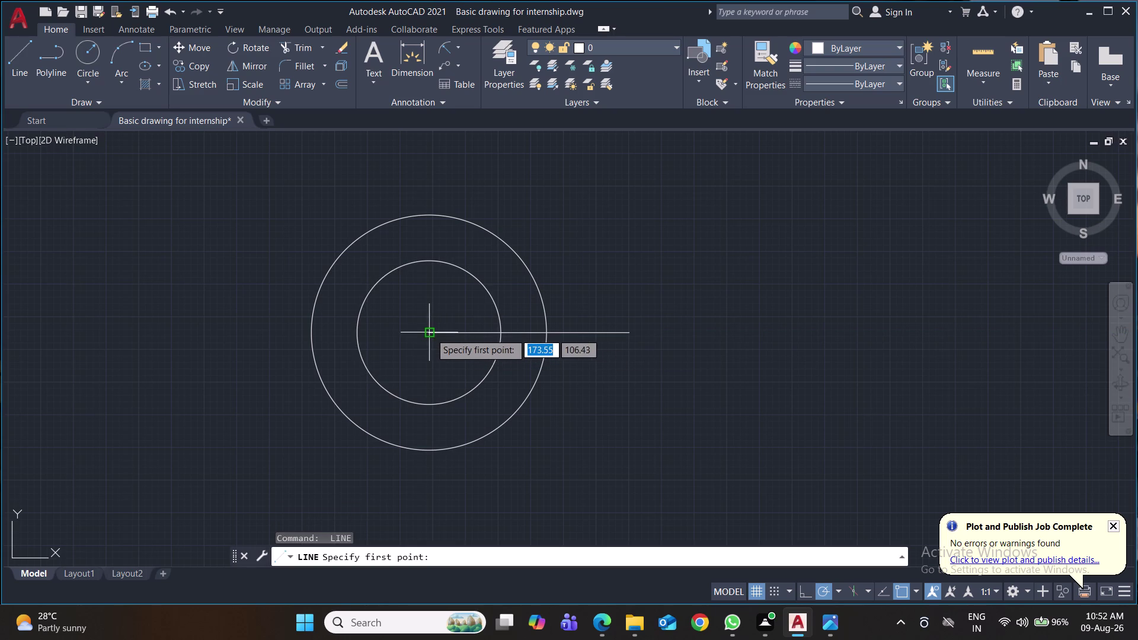
click(430, 333)
click(227, 338)
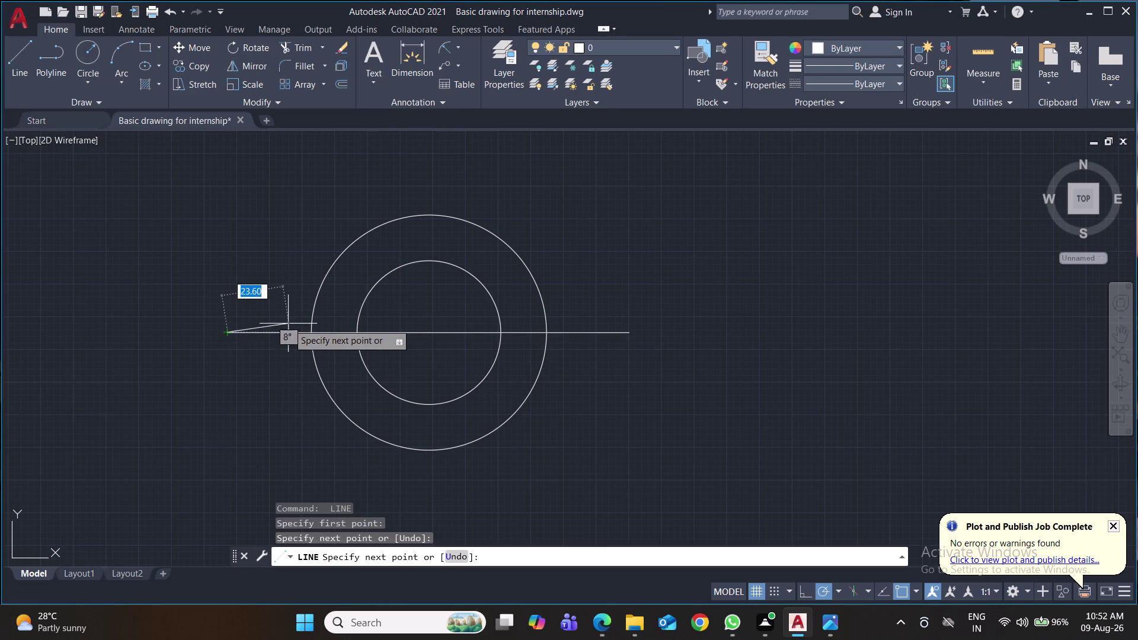
key(Return)
Draw vertical centre lines down and up past the outer circle, then save.
key(space)
click(429, 334)
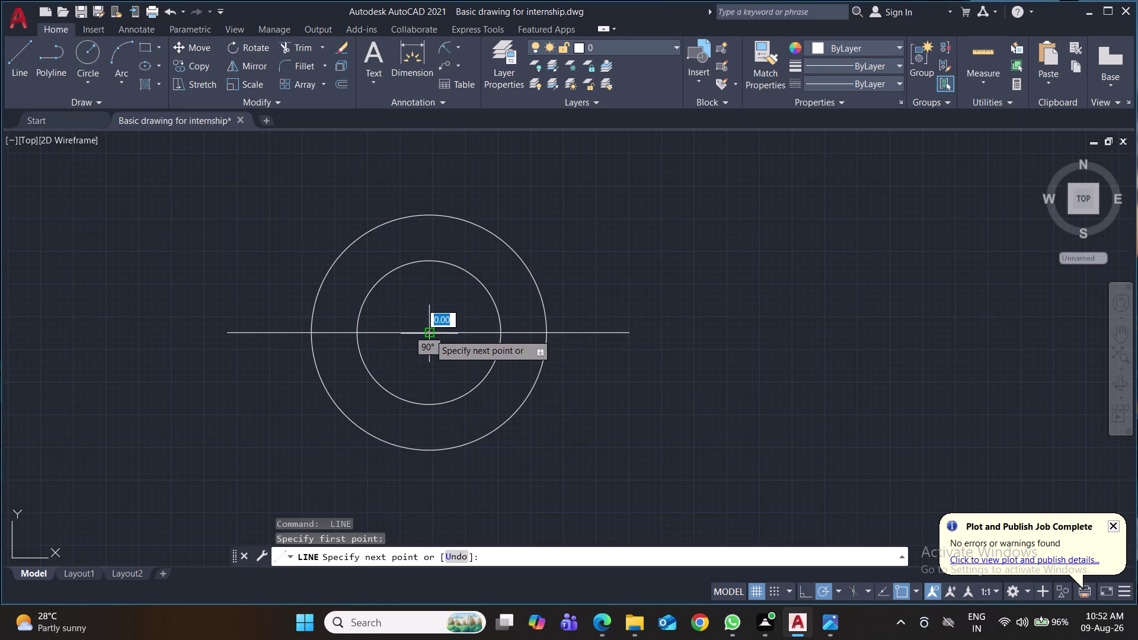
click(429, 524)
key(Return)
key(space)
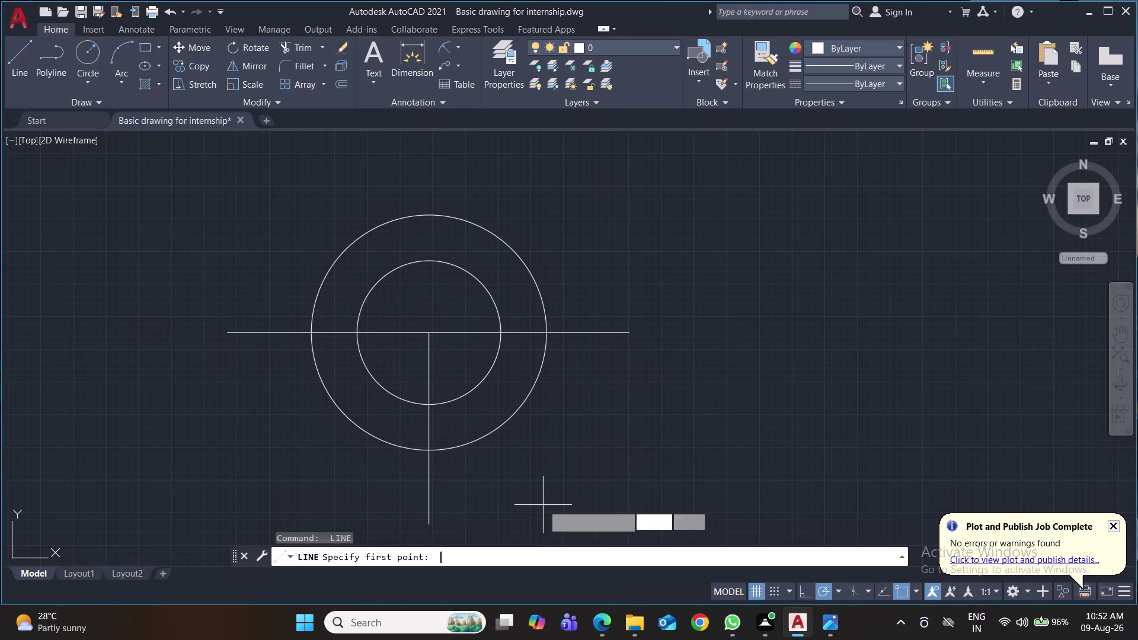
click(429, 332)
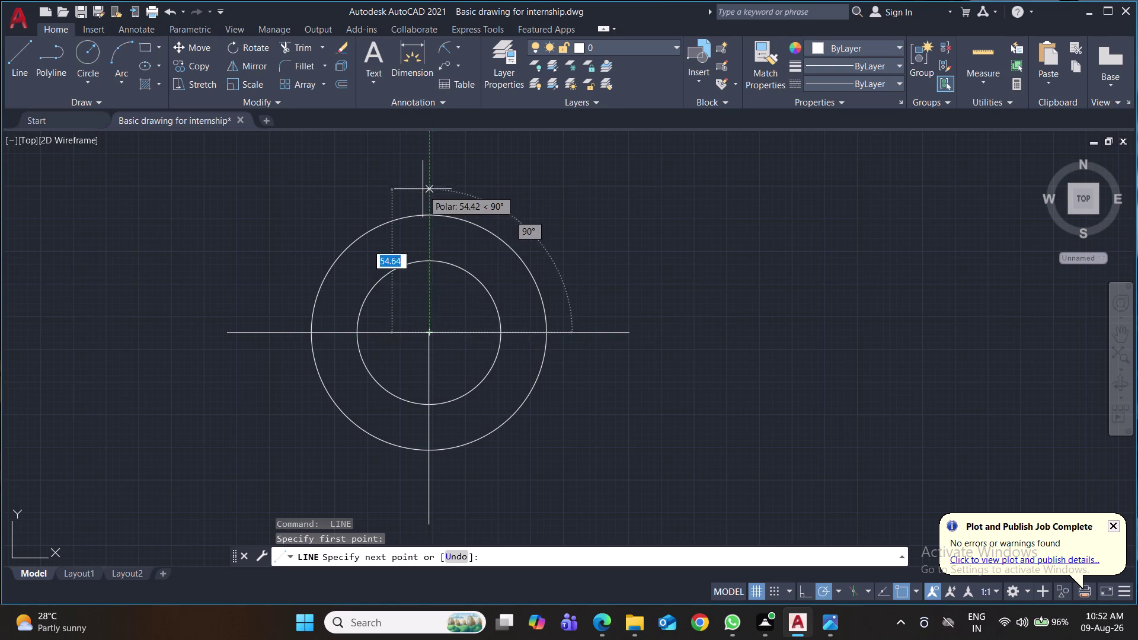
click(428, 159)
key(Return)
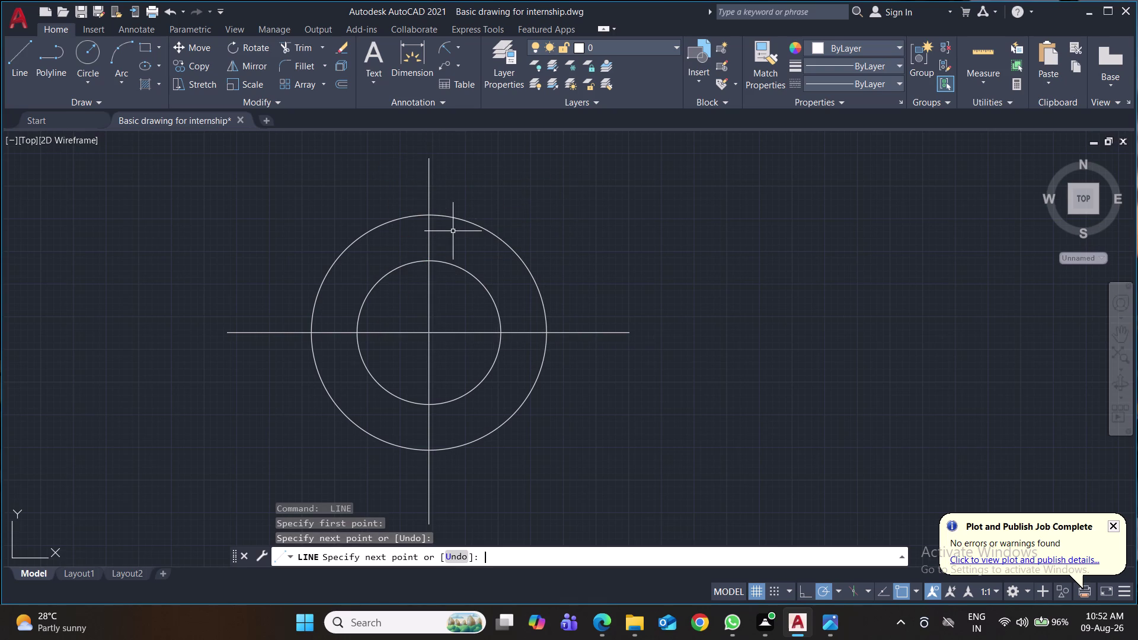
key(ctrl+s)
key(ctrl+s)
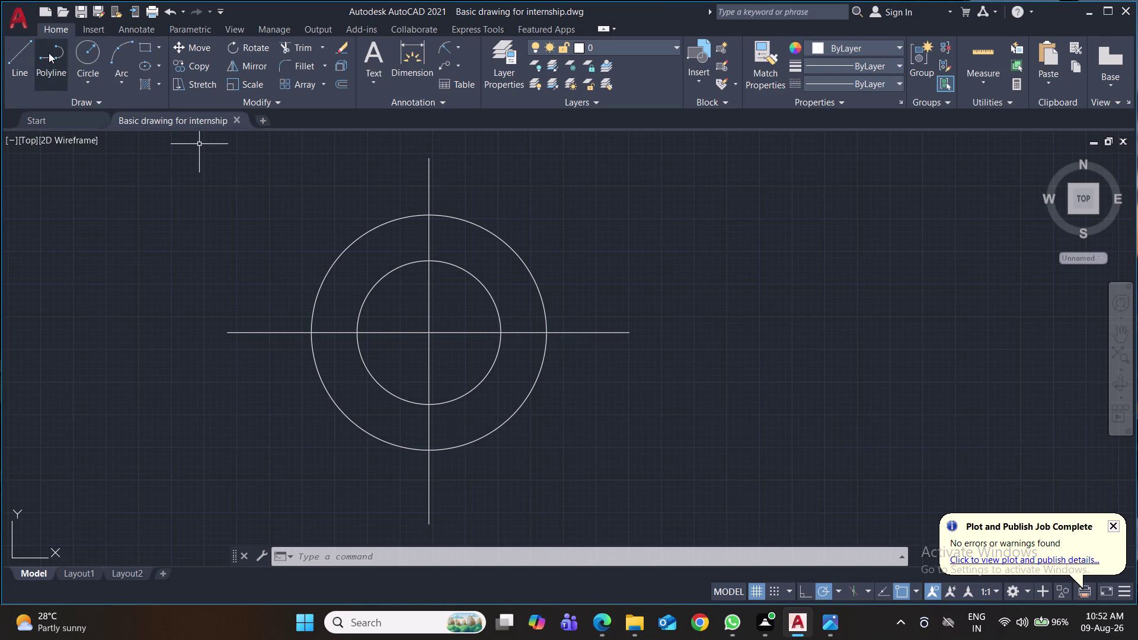
click(17, 53)
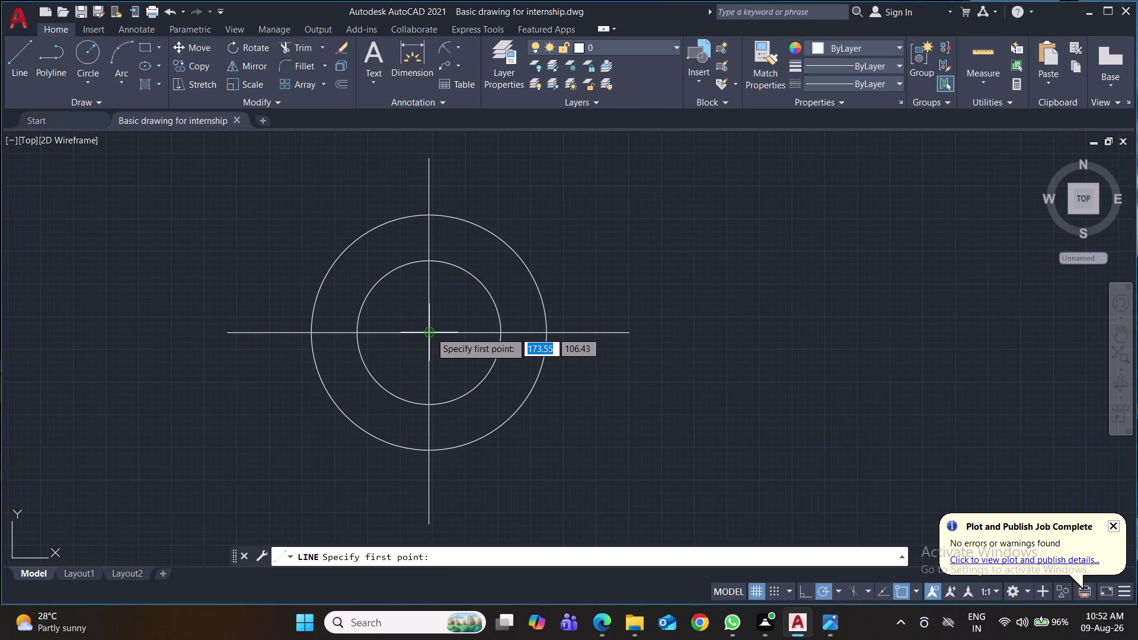
Draw a 50-unit line from the centre at 60°, after undoing a 30° attempt.
click(430, 332)
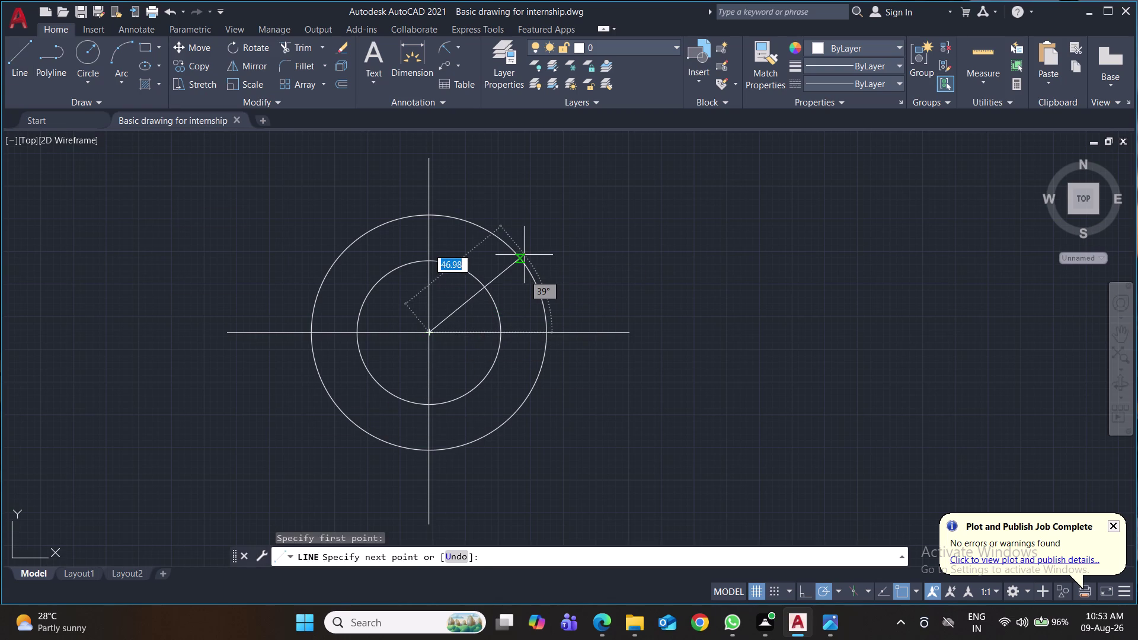
key(shift+at)
text(50)
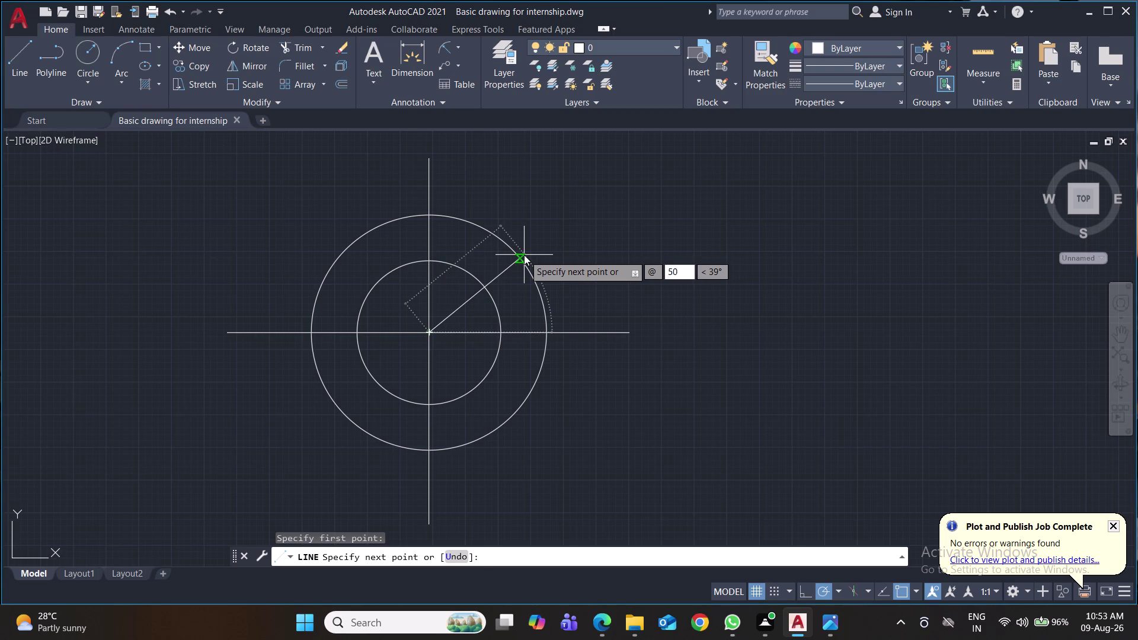
key(Tab)
text(30)
key(Return)
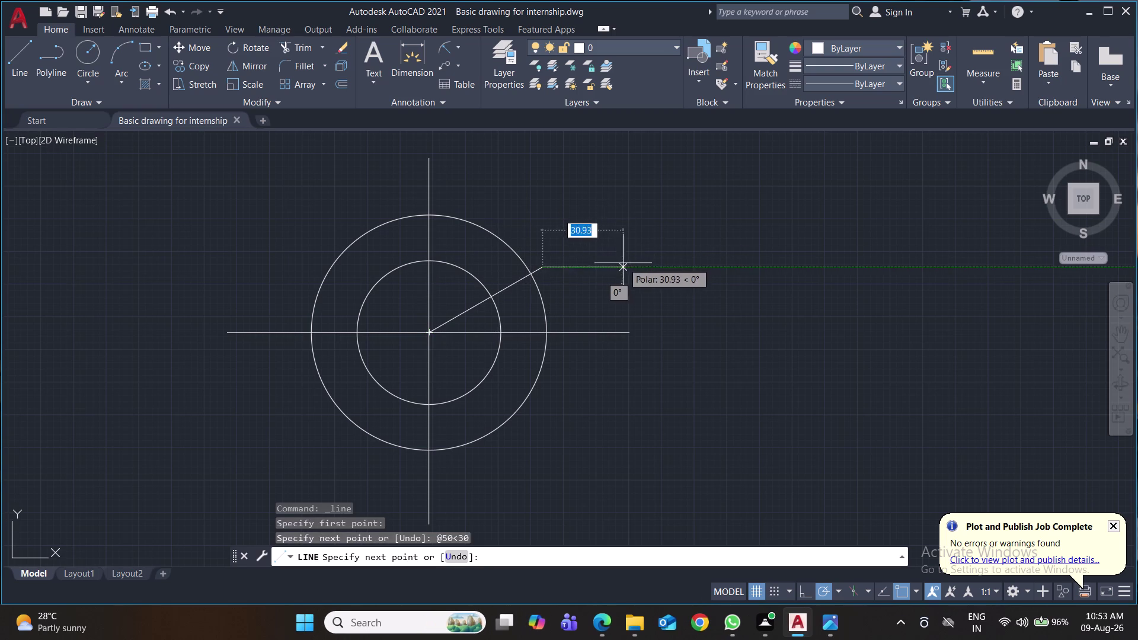
key(ctrl+z)
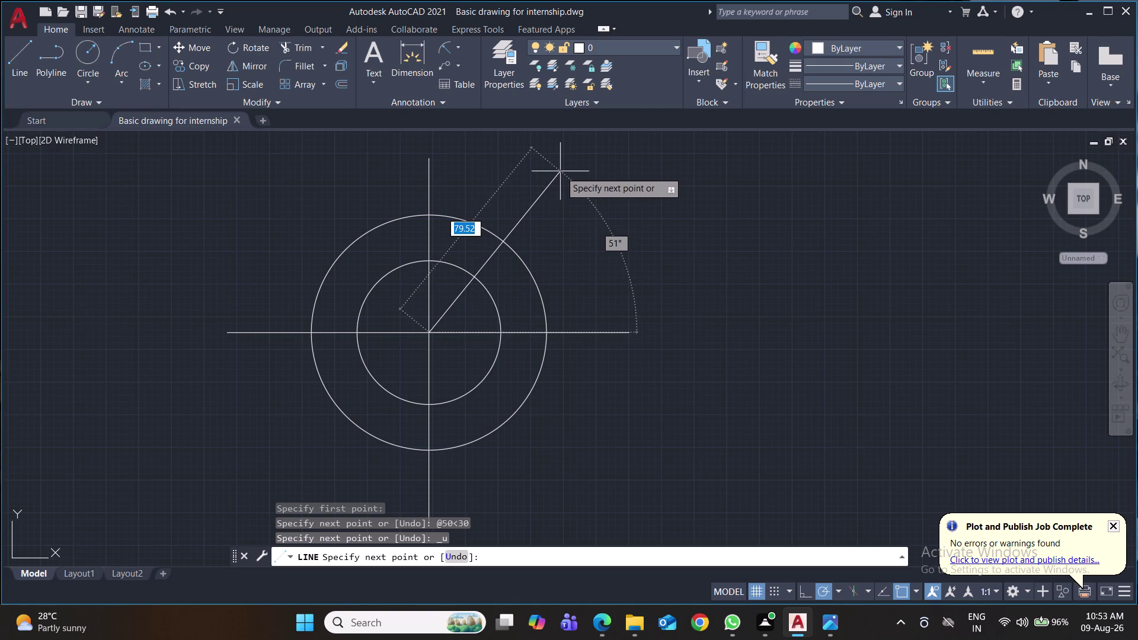
key(shift+at)
text(50)
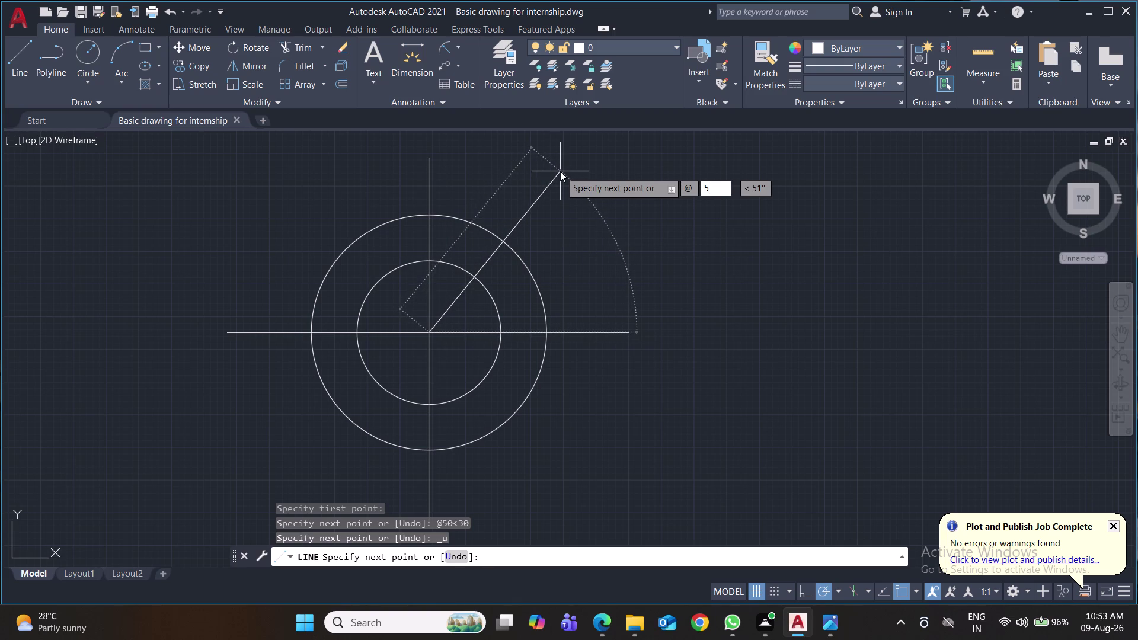
key(Tab)
text(60)
key(Return)
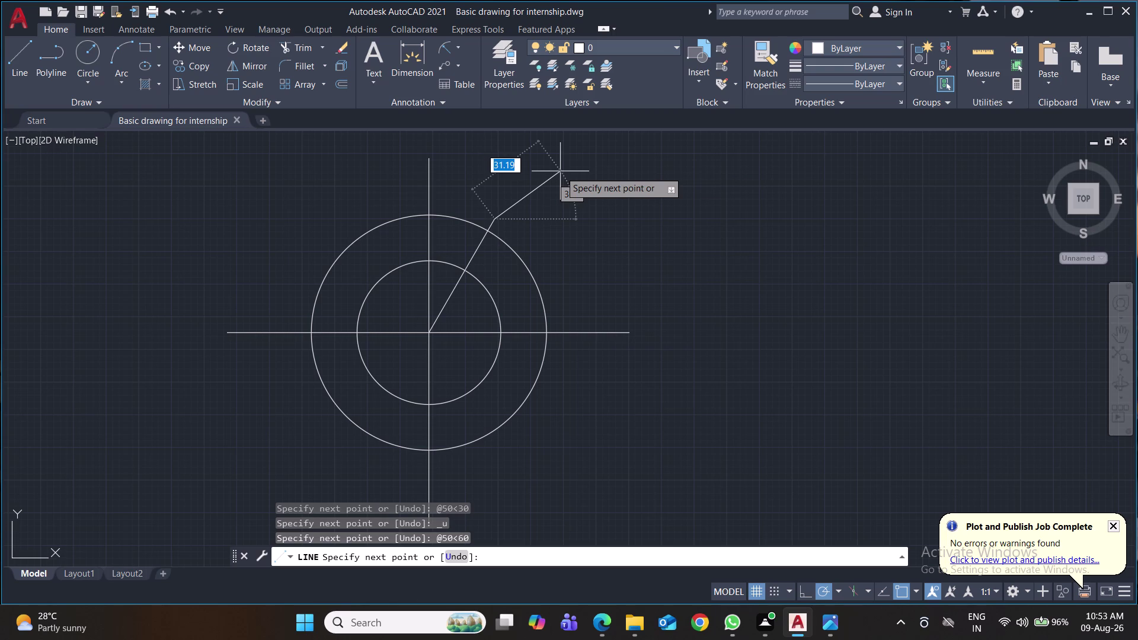
key(Return)
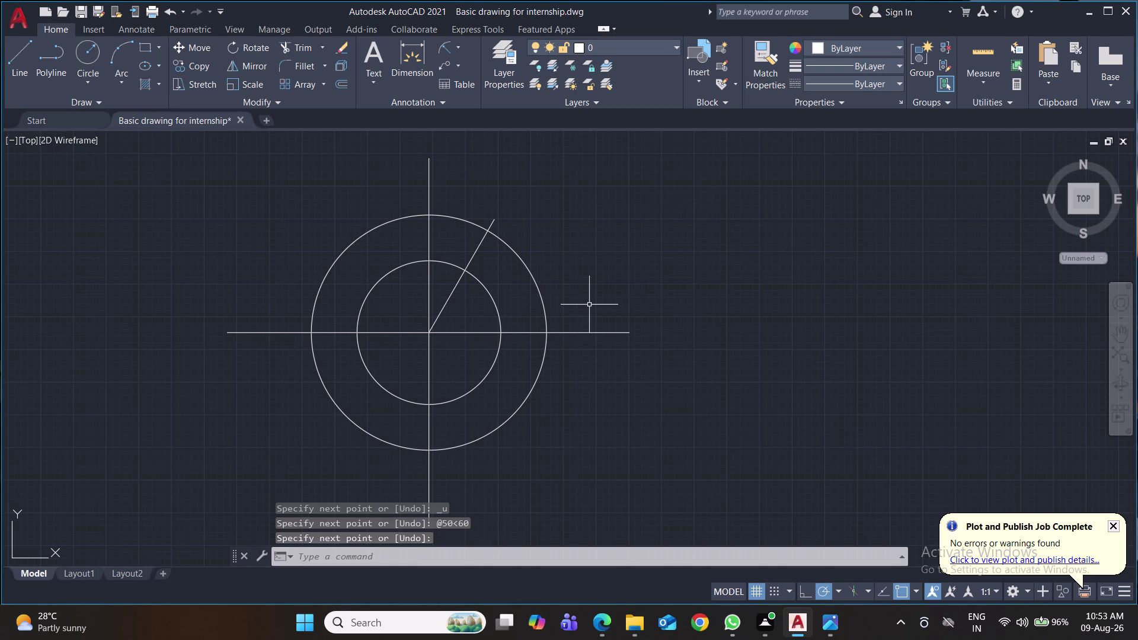
Draw a 50-unit line from the centre at 120° and save the drawing.
key(space)
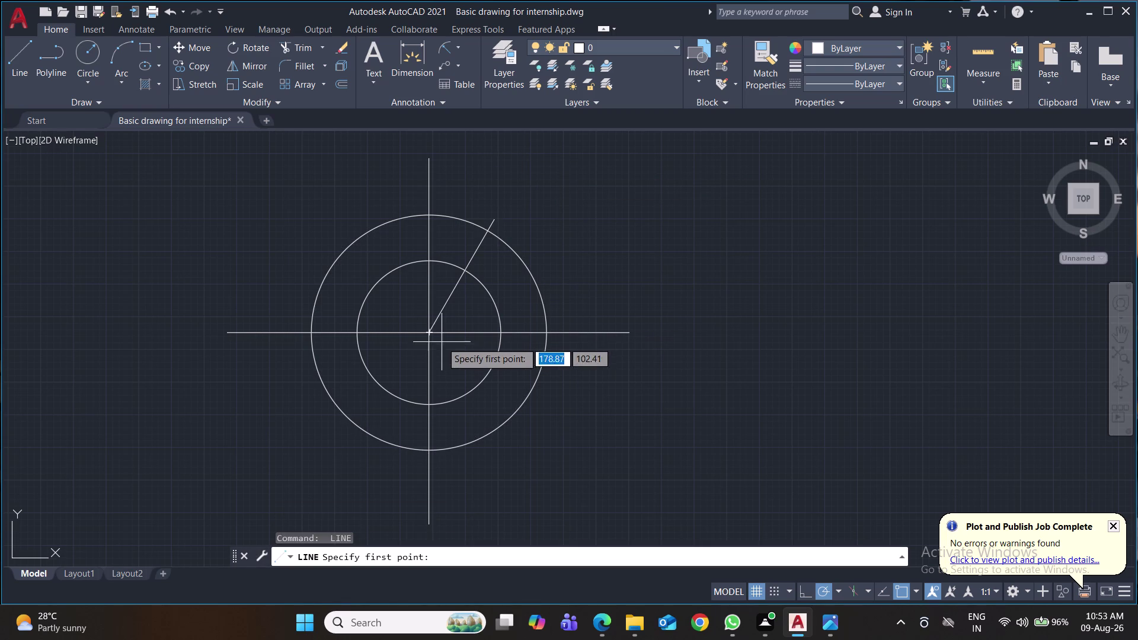
click(433, 330)
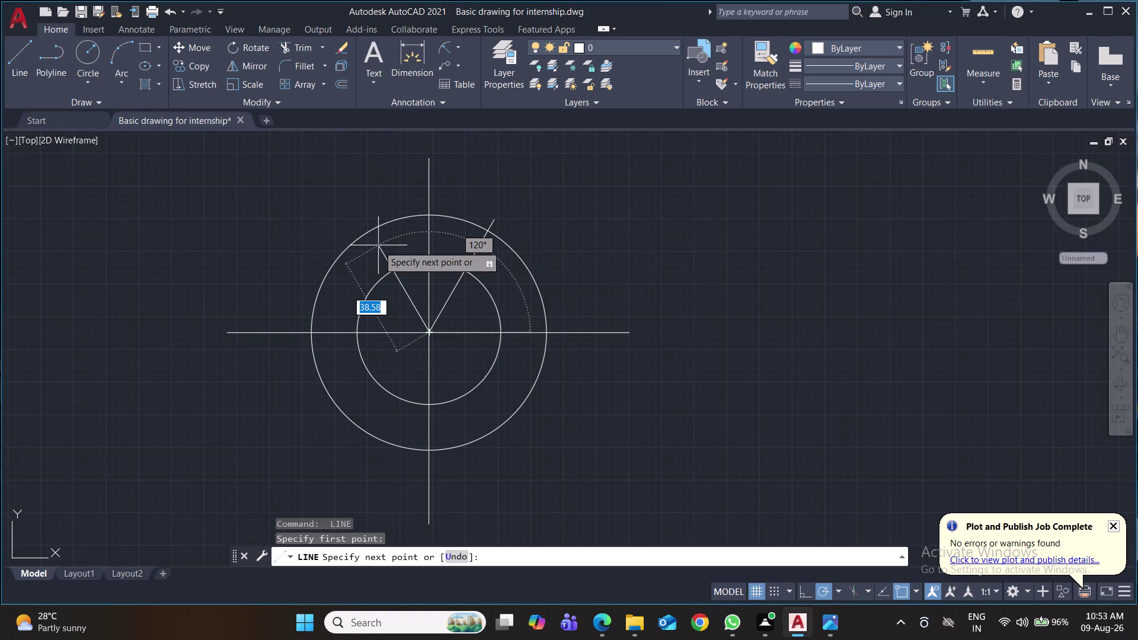
text(@50)
key(Tab)
text(12)
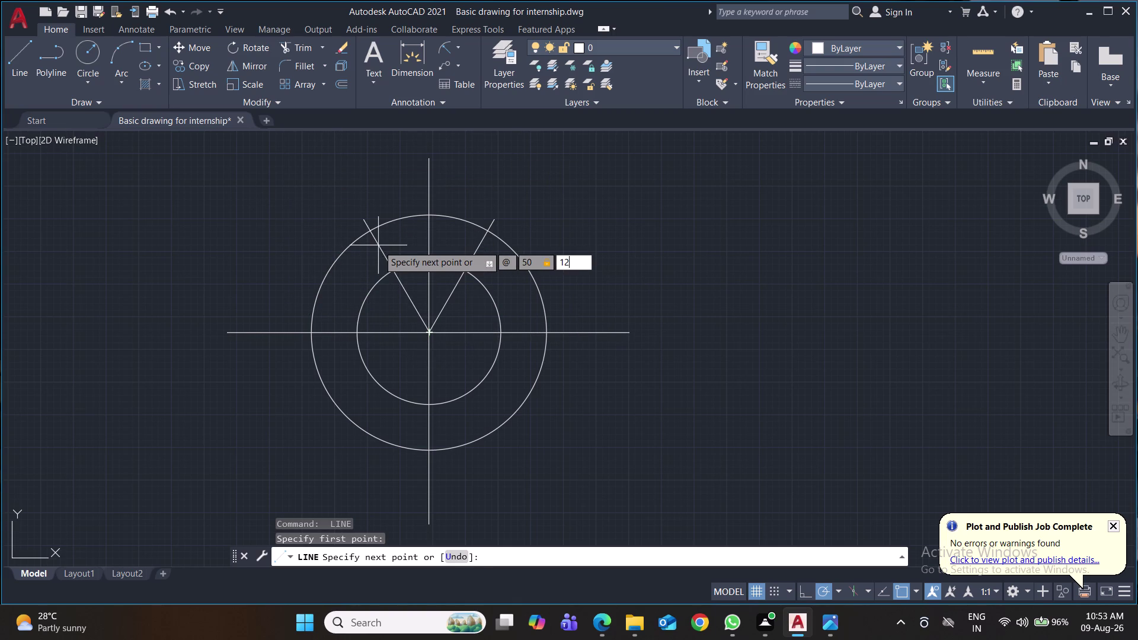
text(0)
key(Return)
key(Return)
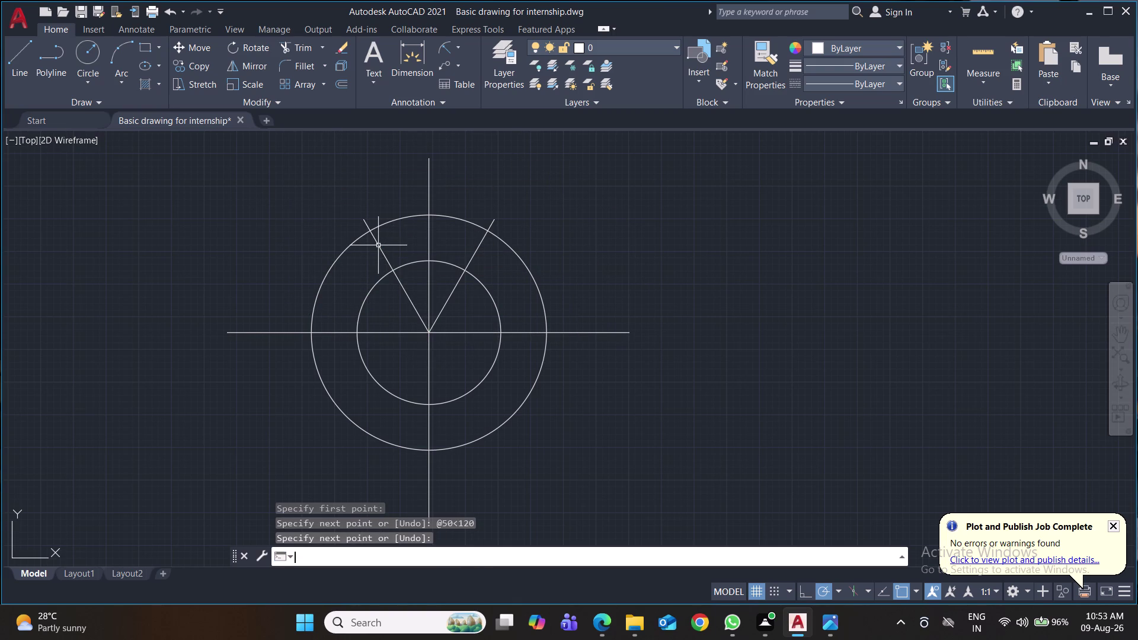
key(ctrl+s)
key(ctrl+s)
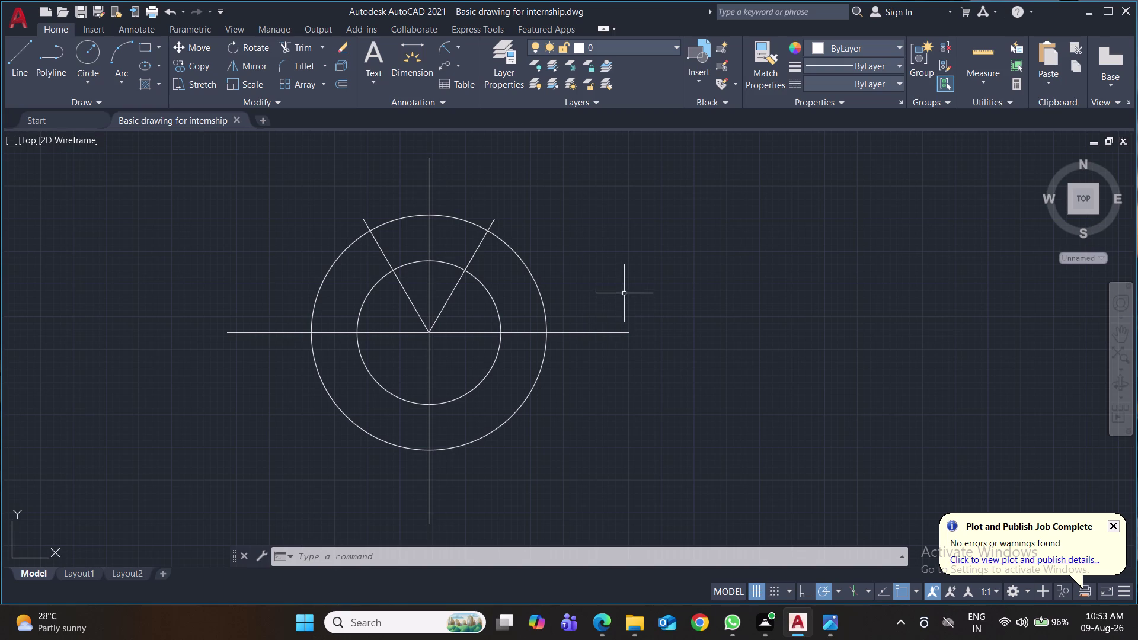
click(92, 57)
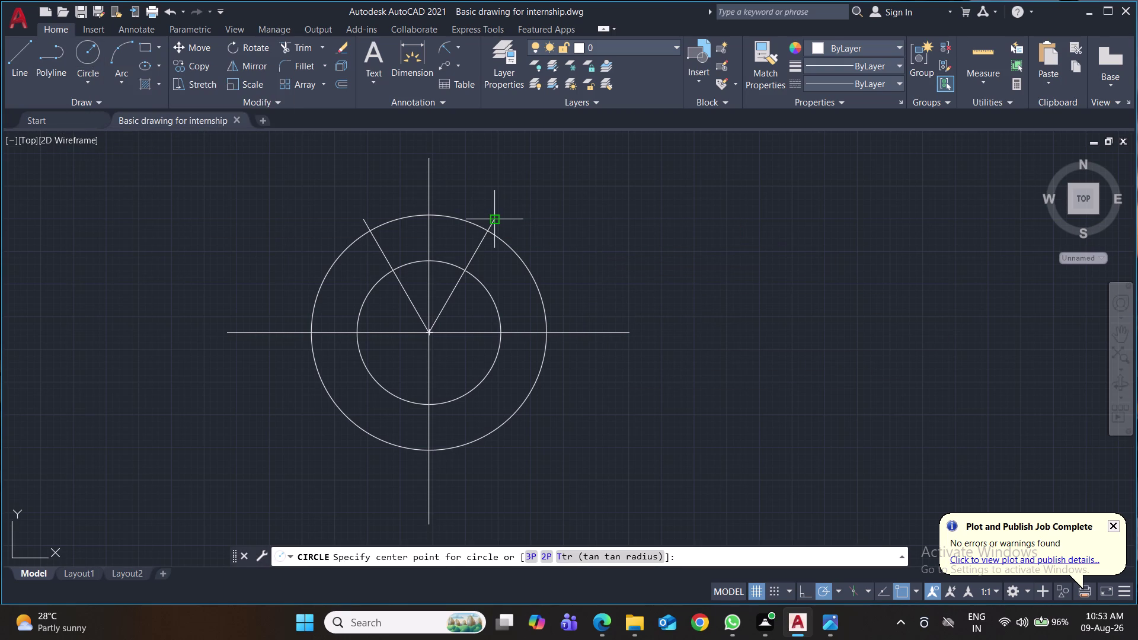
click(497, 216)
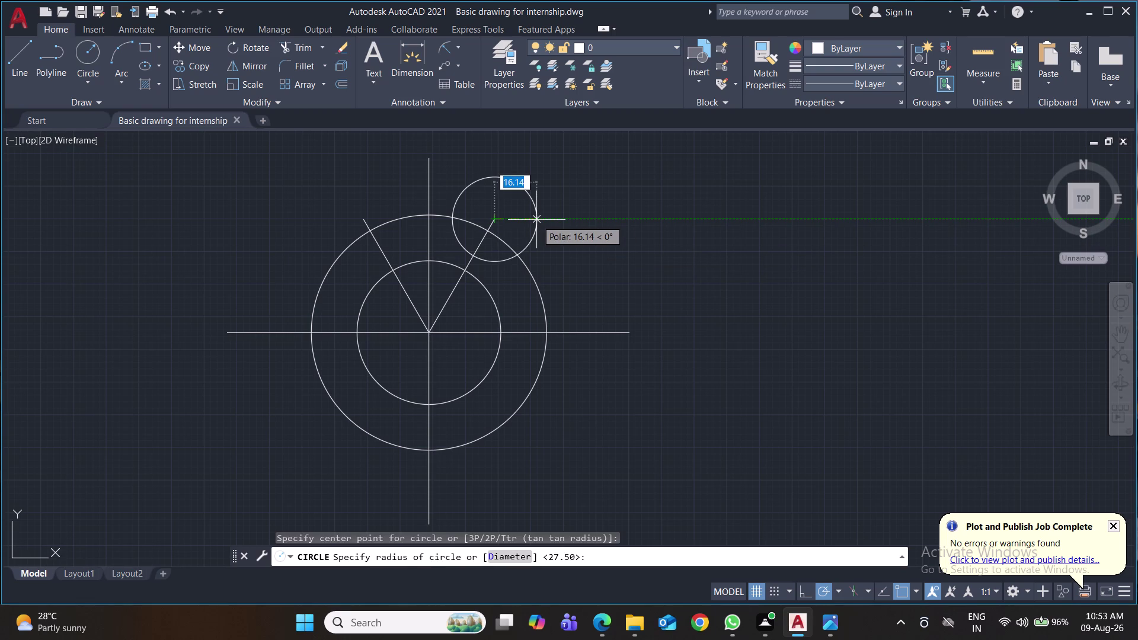
text(10)
key(Return)
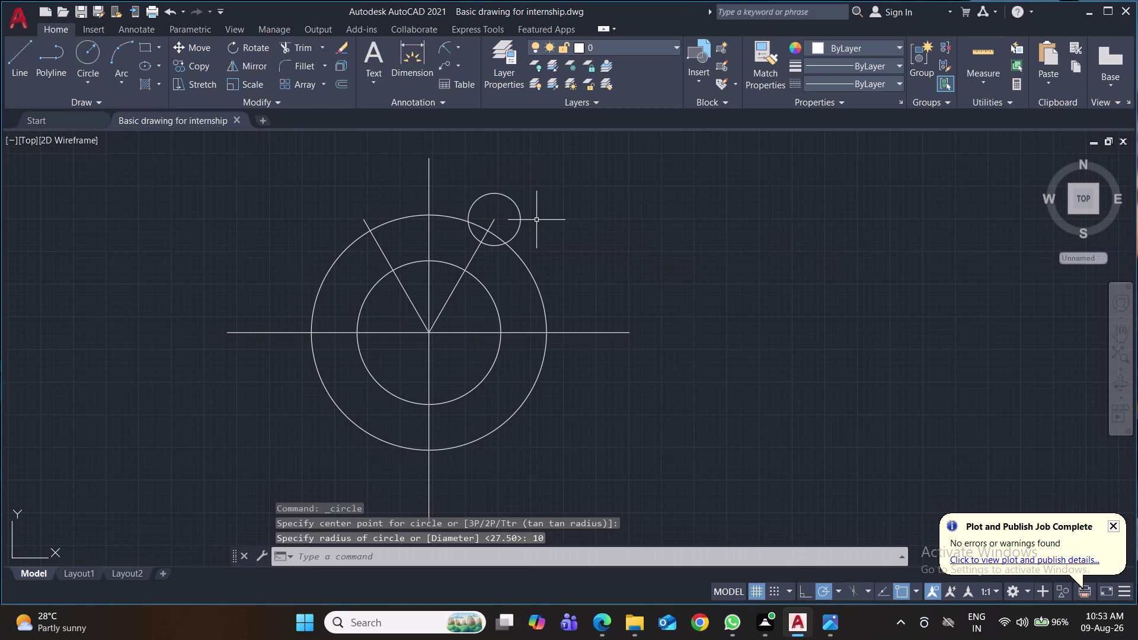
key(ctrl+z)
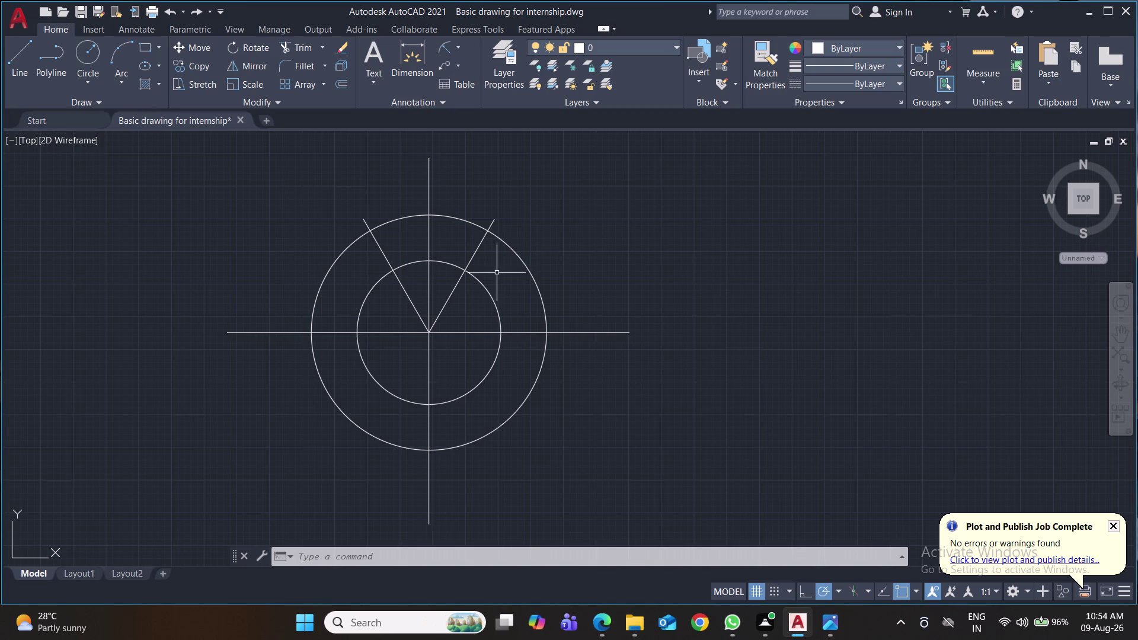
key(l)
Draw a trial 60-unit line from the centre, then undo it.
key(Return)
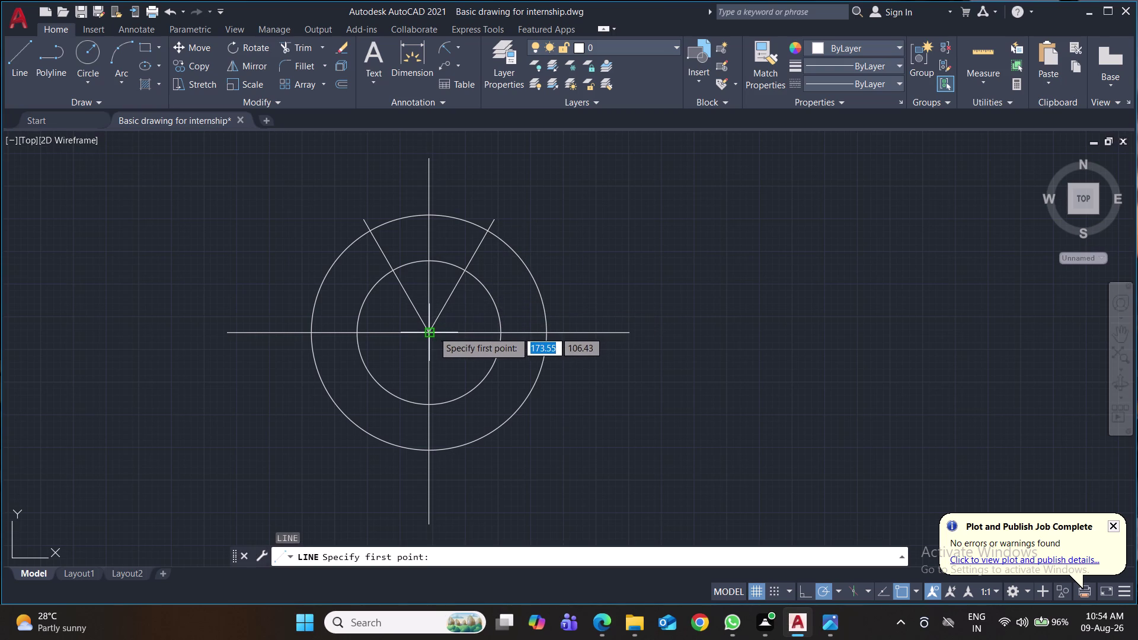
click(429, 331)
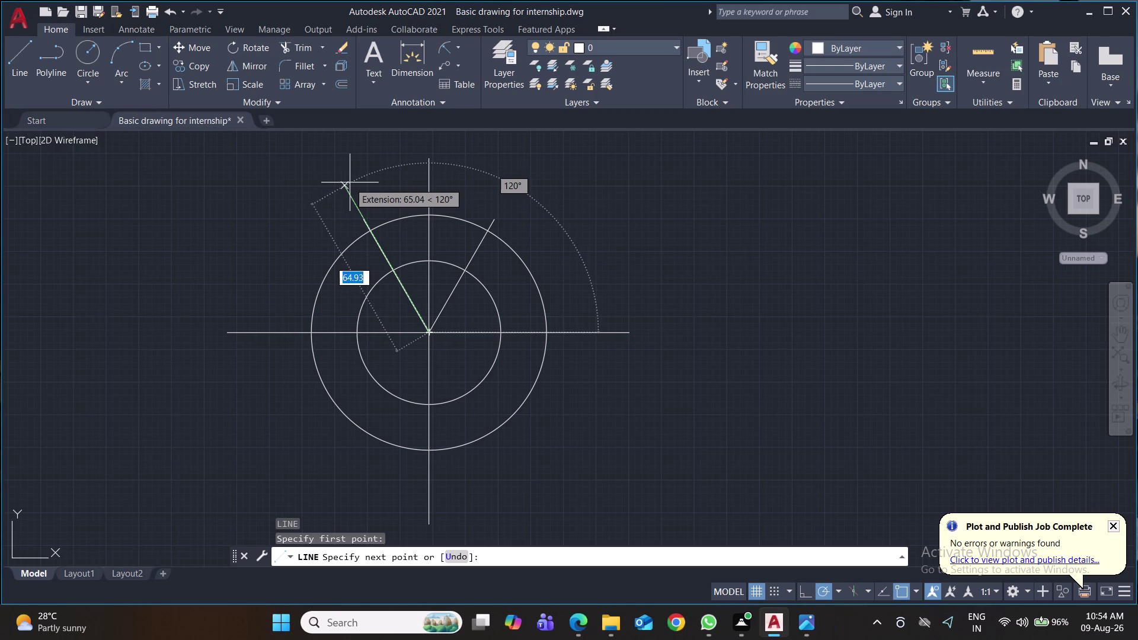
text(6)
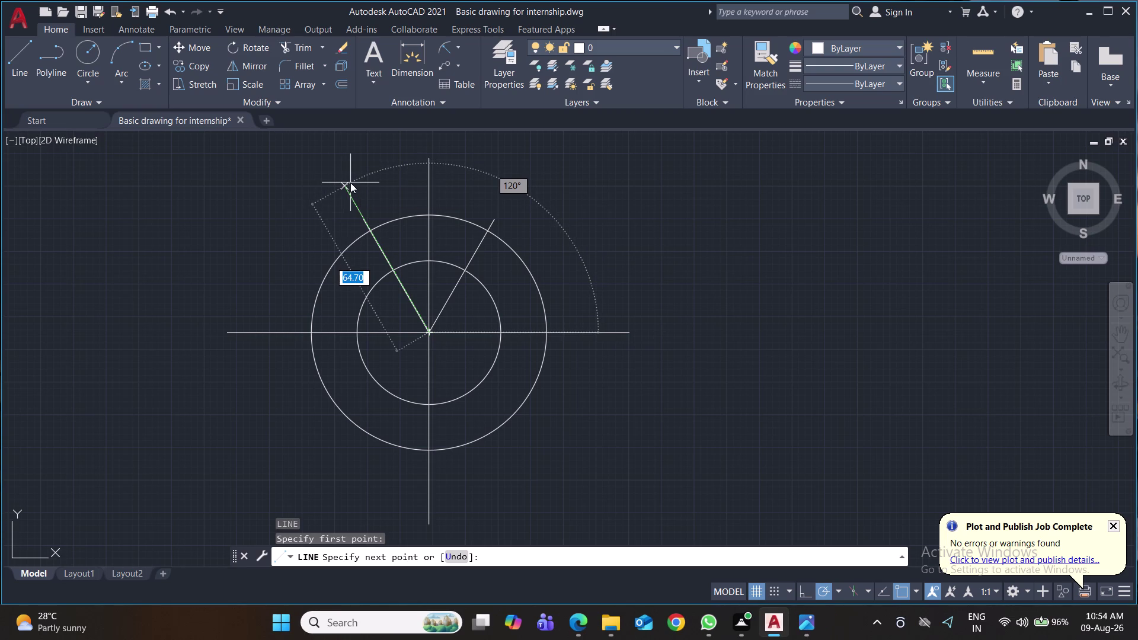
text(0)
key(Return)
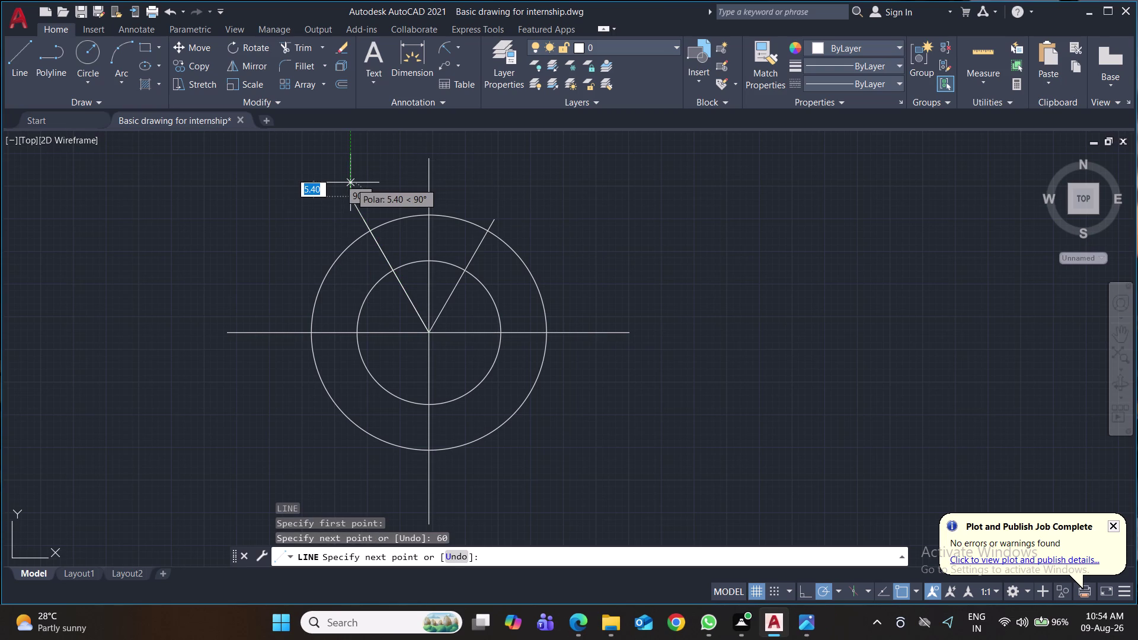
key(Return)
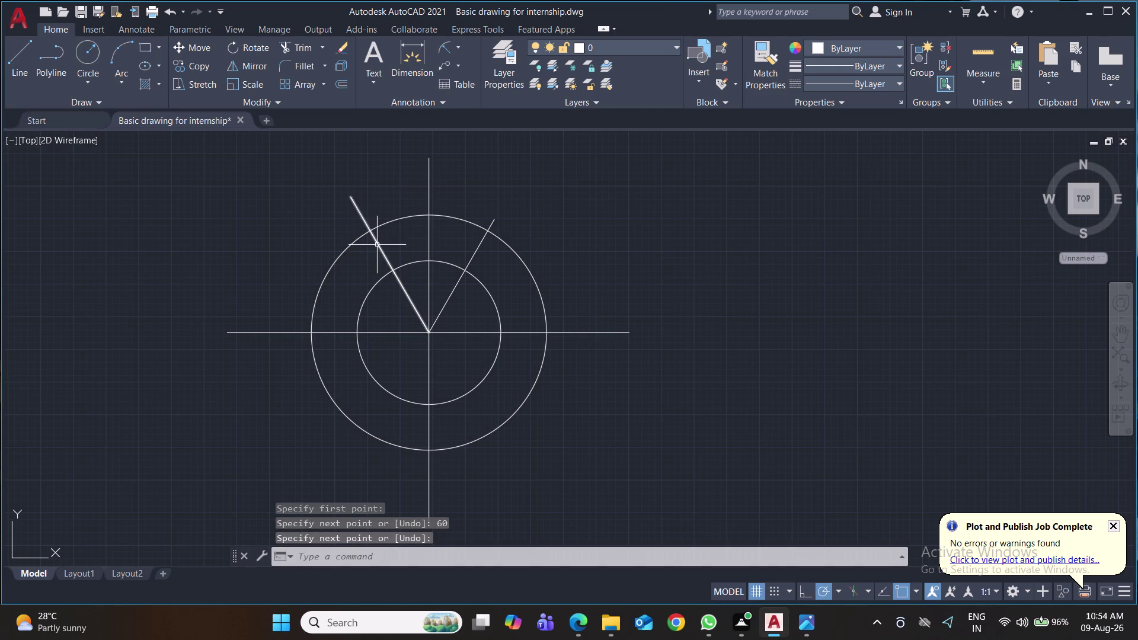
click(379, 248)
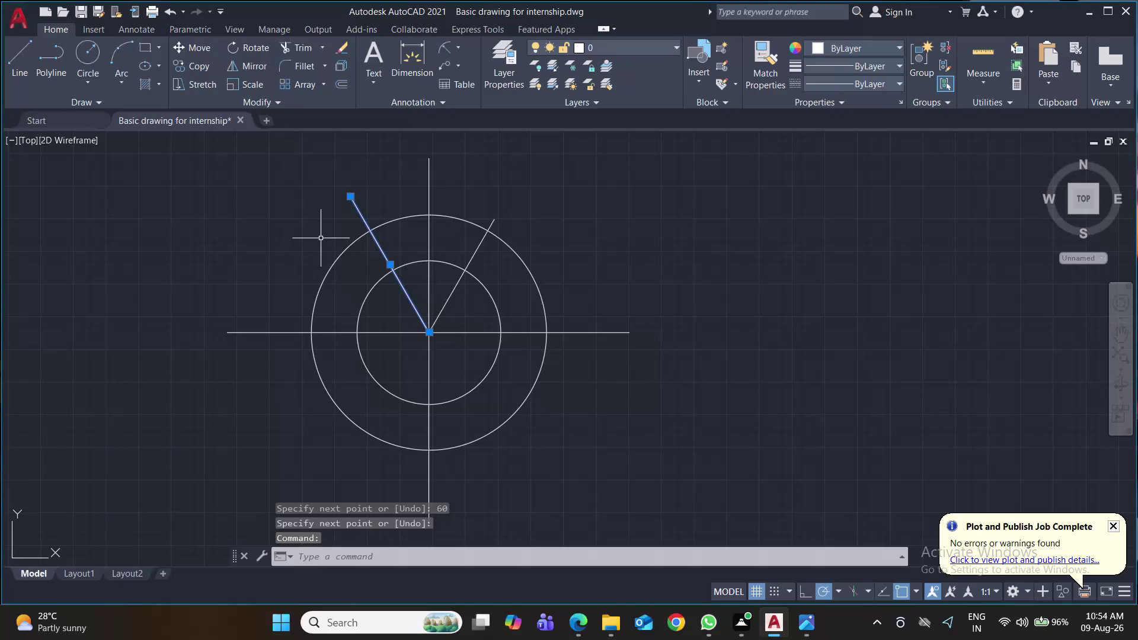
key(ctrl+z)
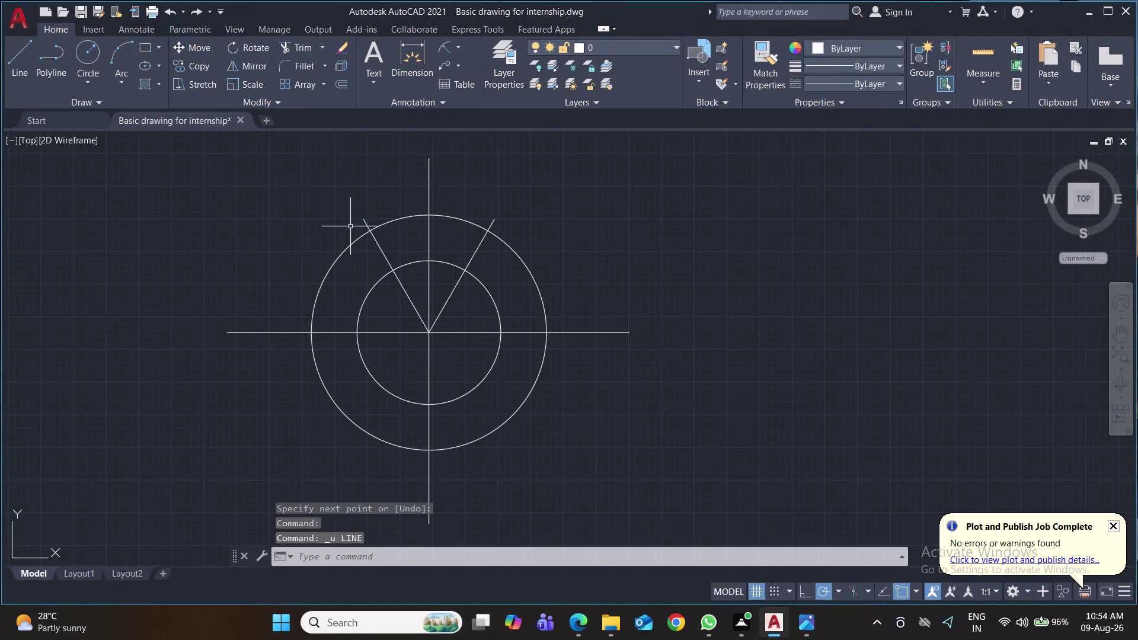
Delete the old left spoke and draw a 60-unit line from the centre at 120°.
click(363, 222)
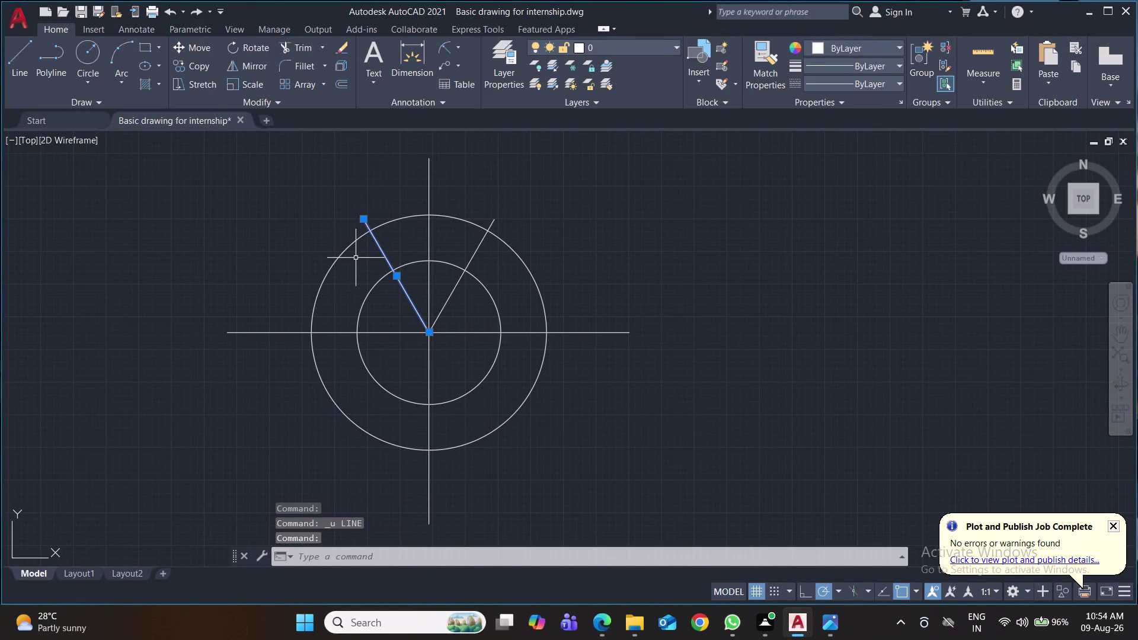
key(Delete)
key(l)
key(Return)
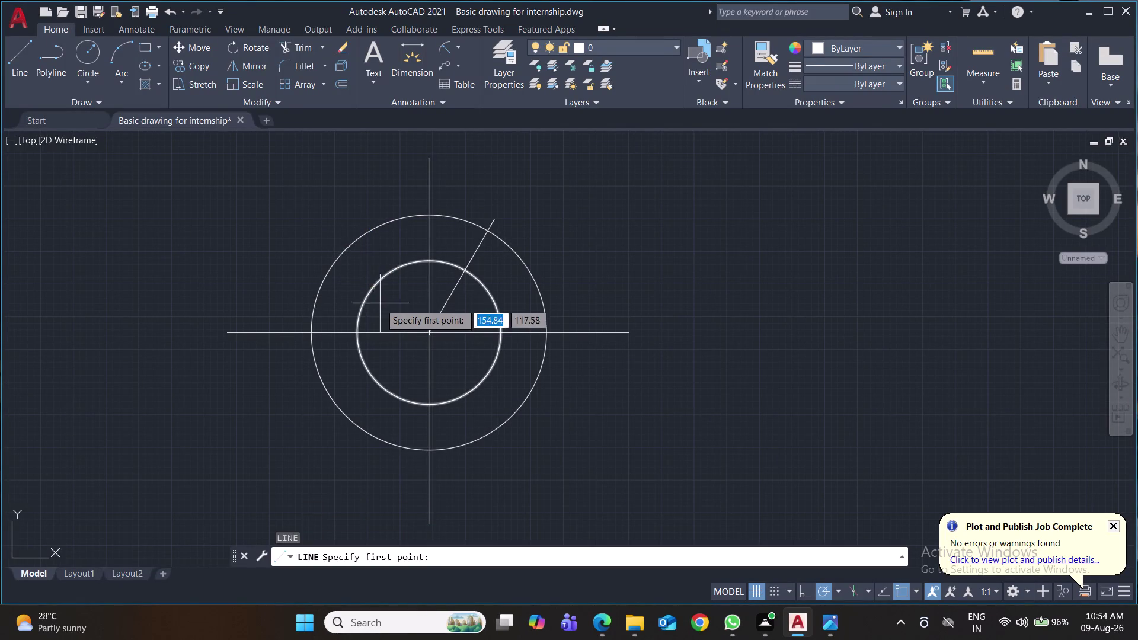
click(430, 335)
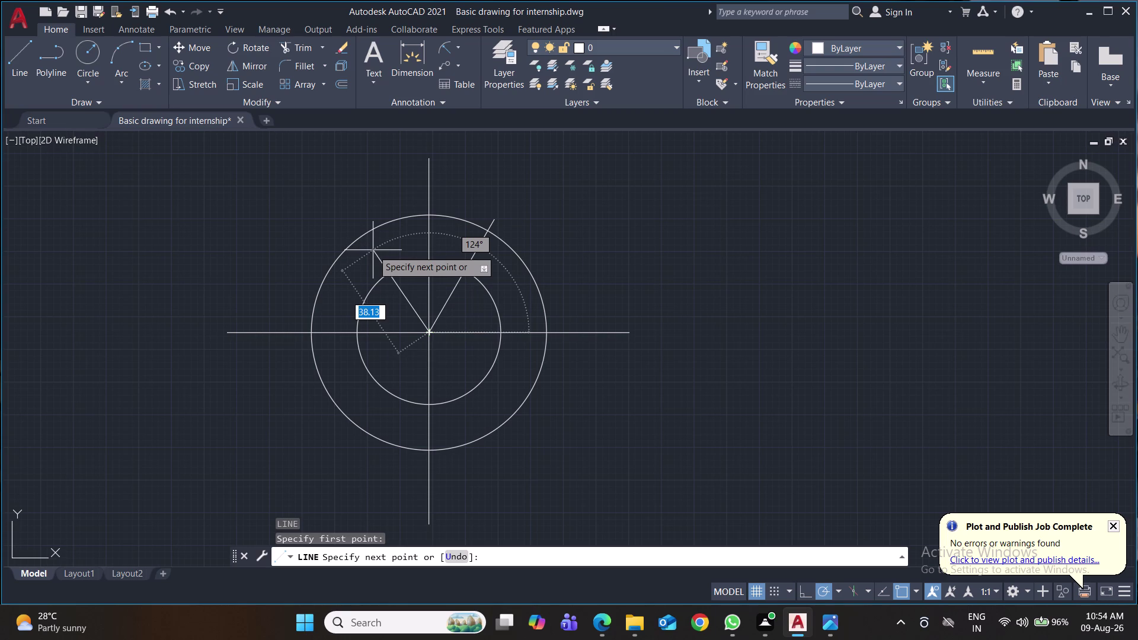
key(shift+at)
text(60)
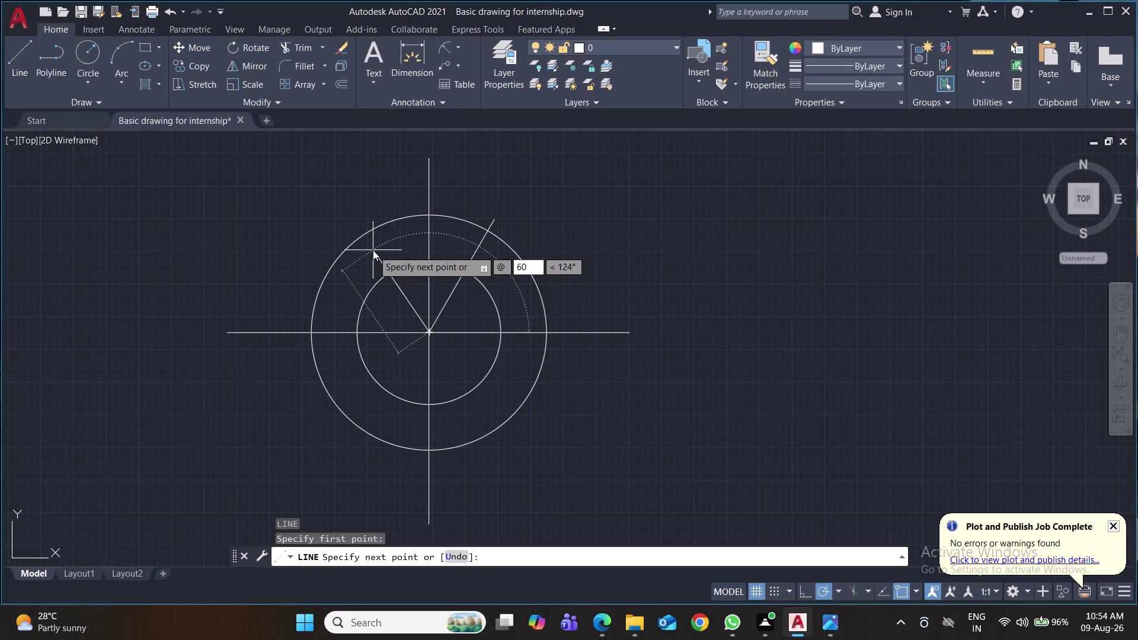
key(Tab)
text(120)
key(Return)
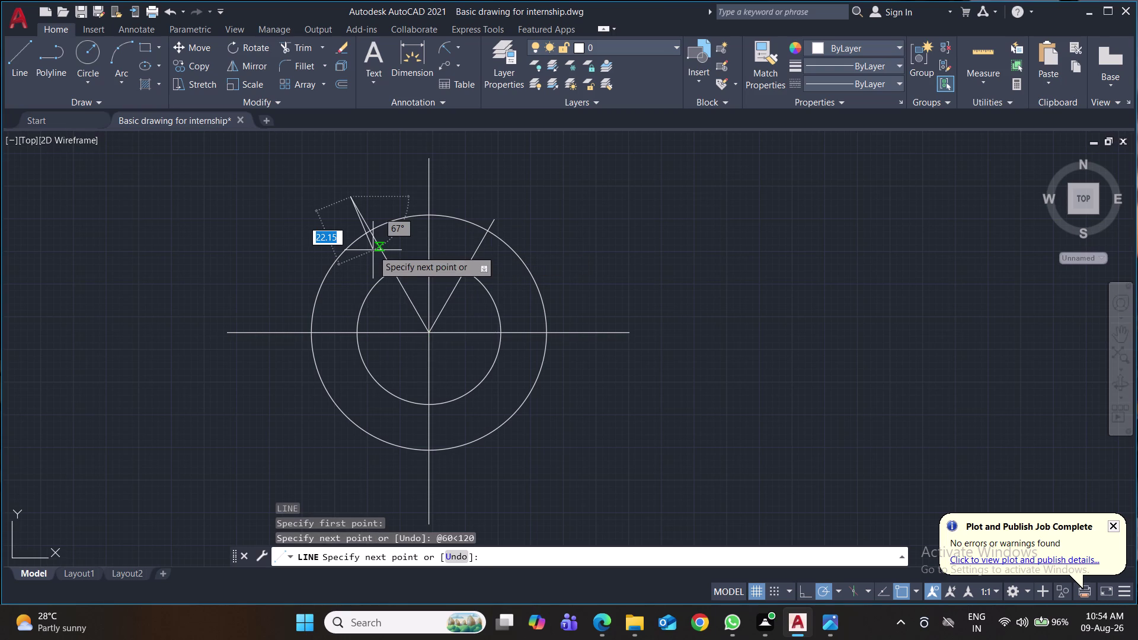
key(Return)
Delete the old right spoke, draw a 60-unit line at 60°, and save.
click(473, 255)
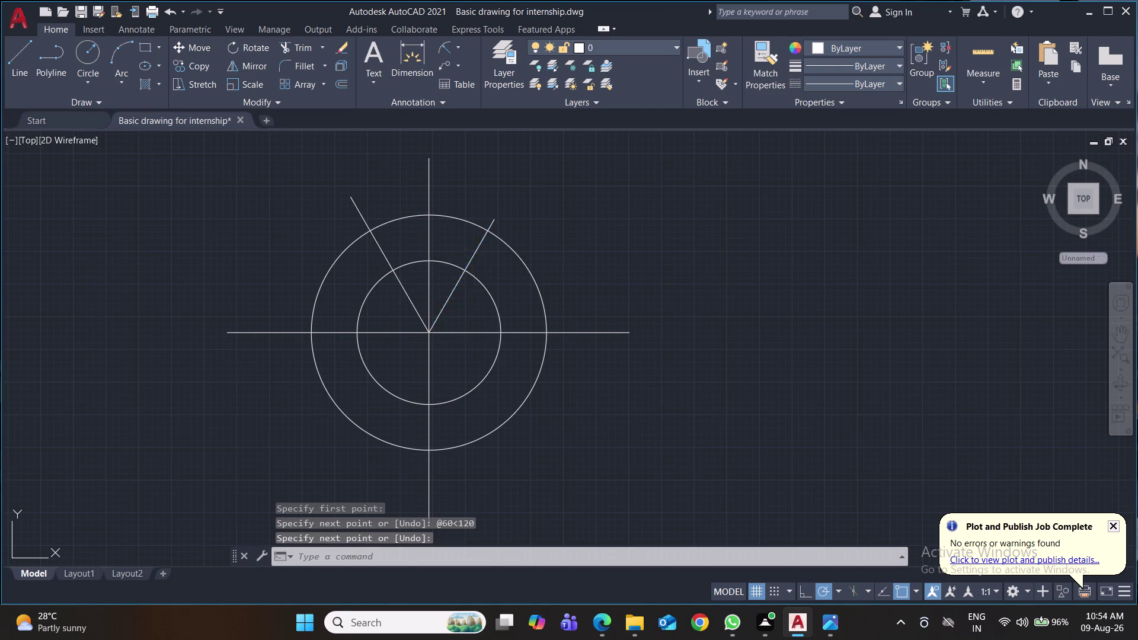
key(Delete)
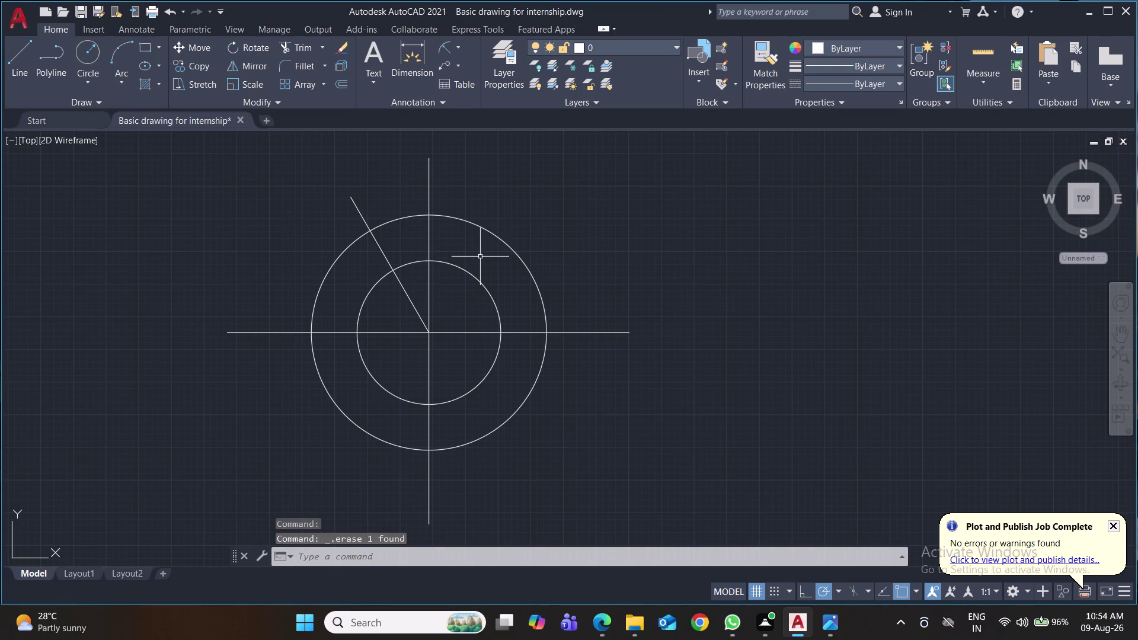
key(l)
key(Return)
click(431, 333)
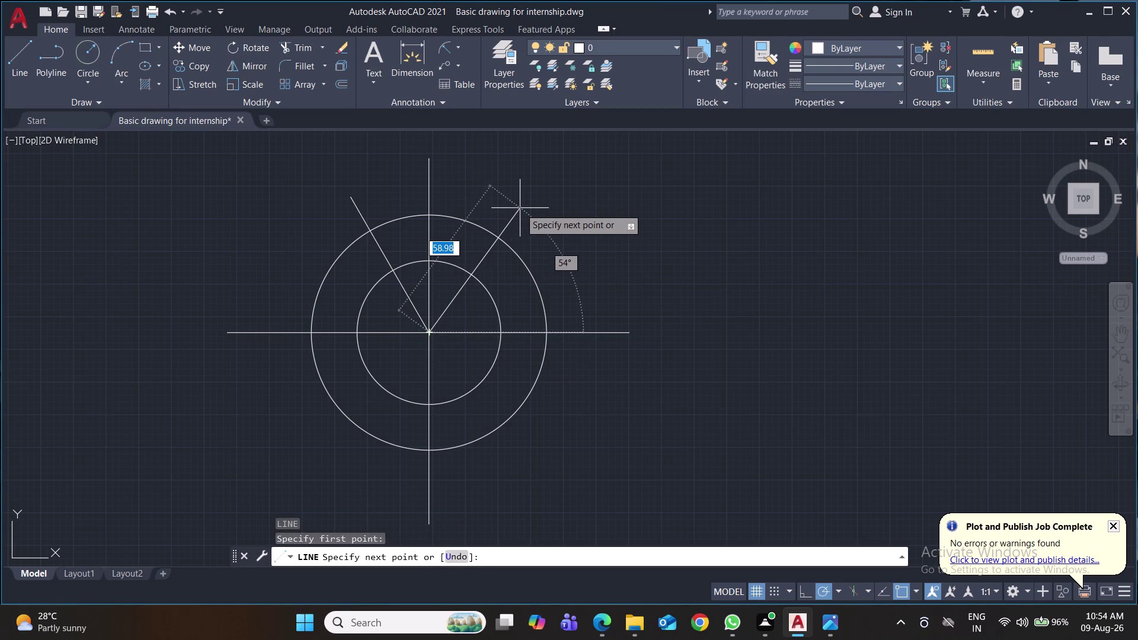
key(shift+at)
text(6)
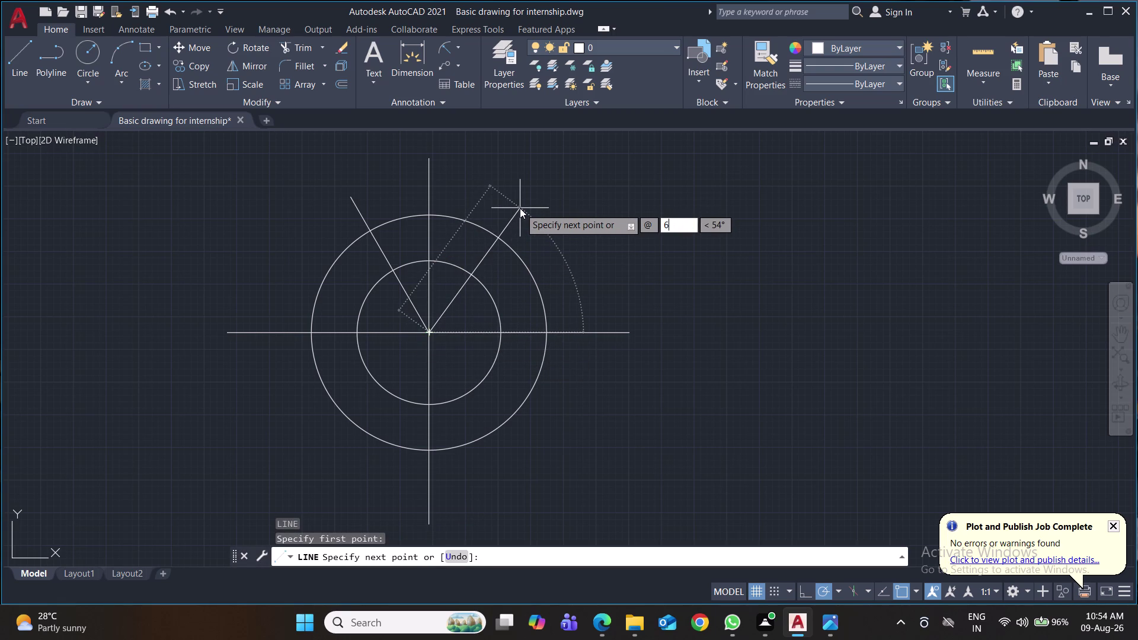
text(0)
key(Tab)
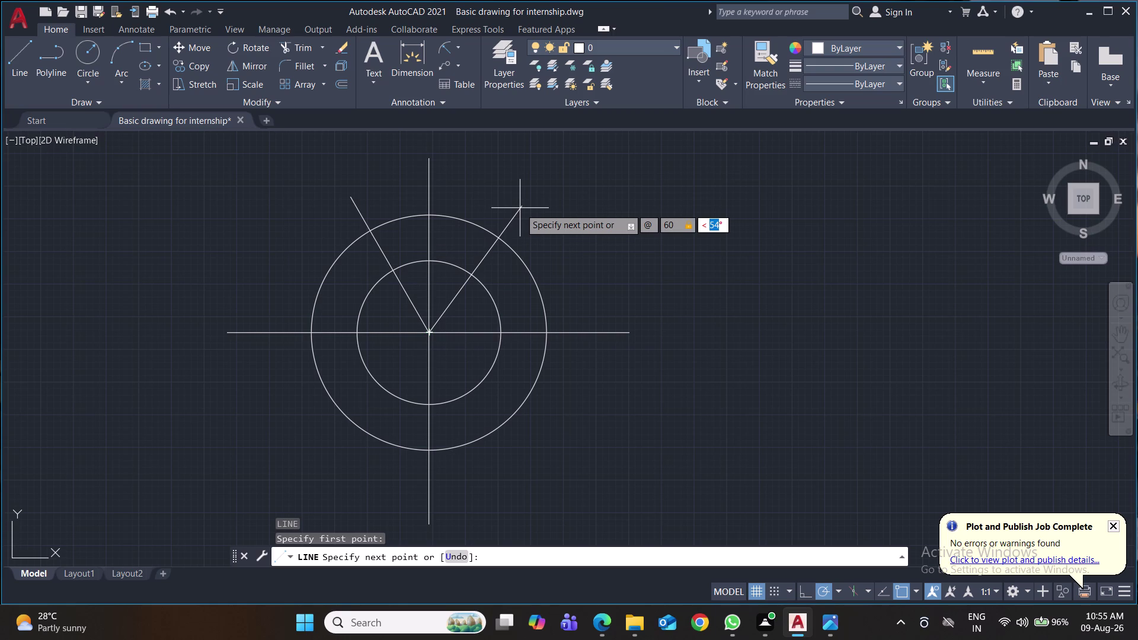
text(60)
key(Return)
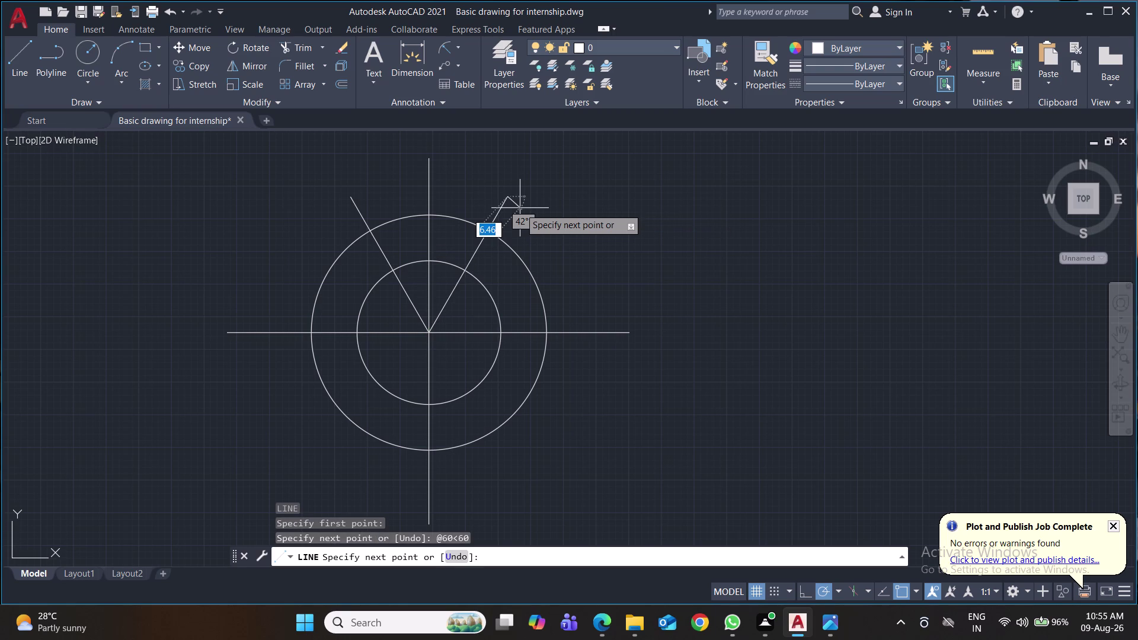
key(Return)
key(ctrl+s)
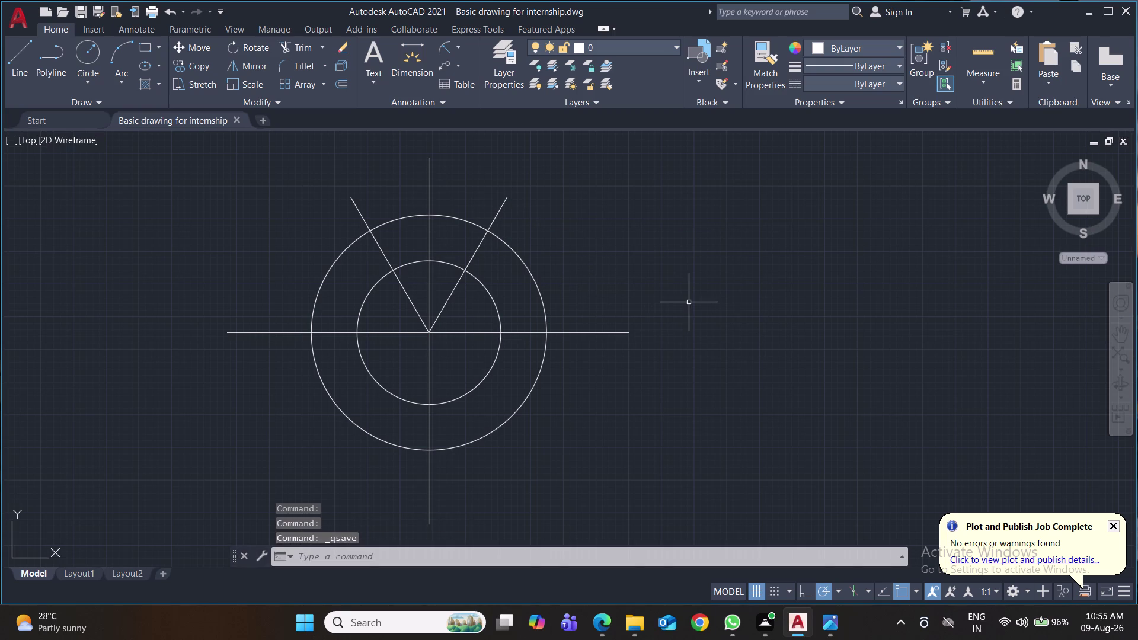
Draw concentric circles of radius 10 and 18 at the left spoke's end.
key(c)
key(Return)
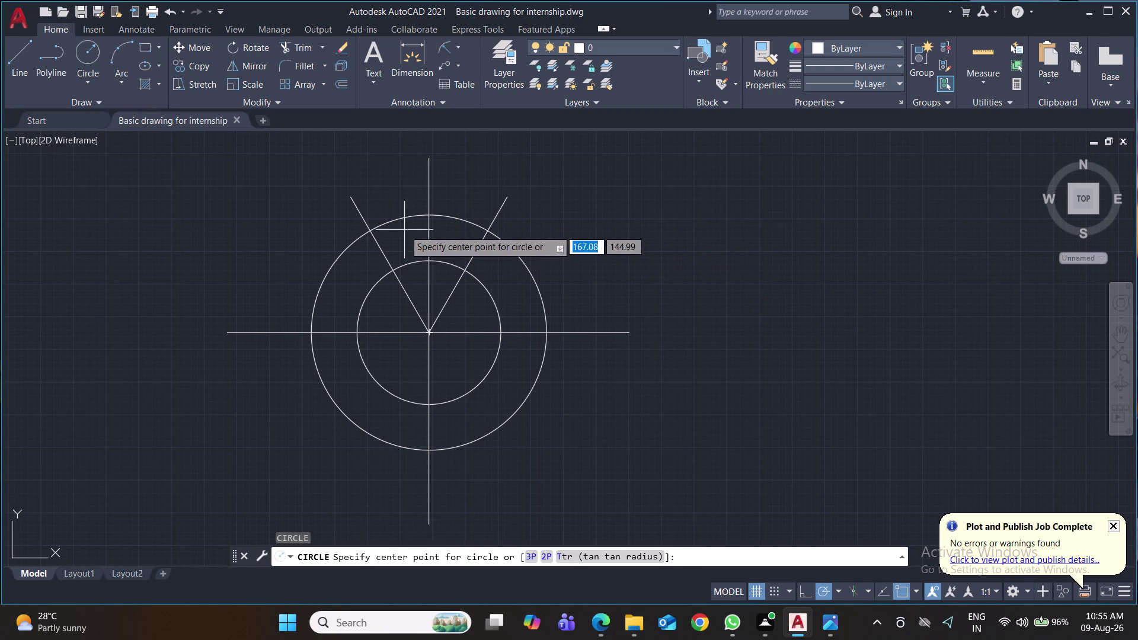
click(348, 197)
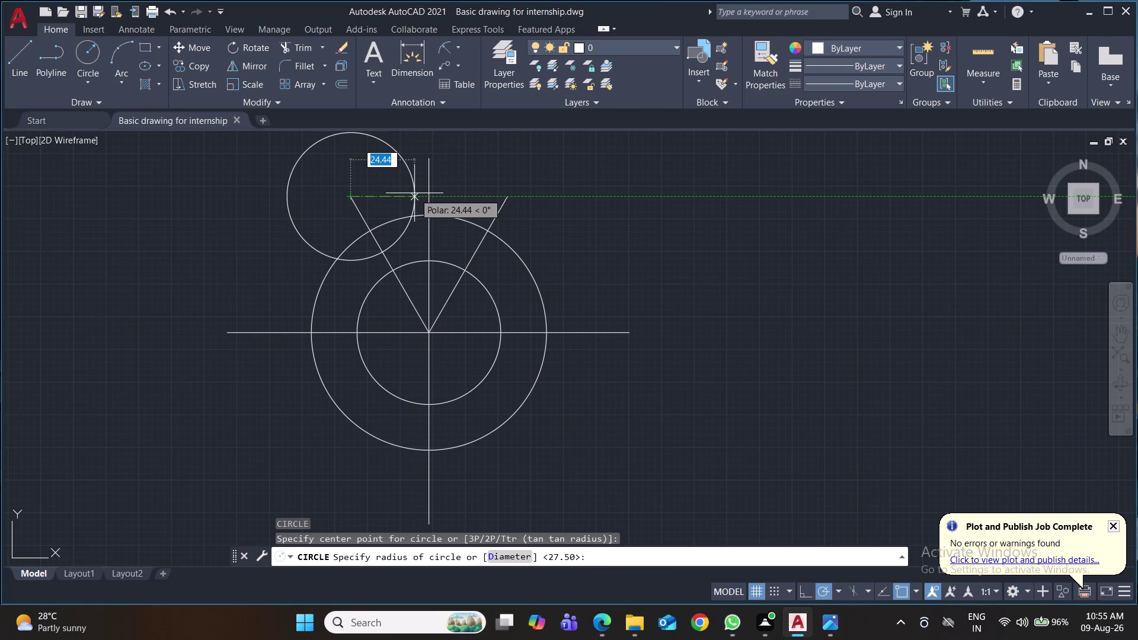
text(10)
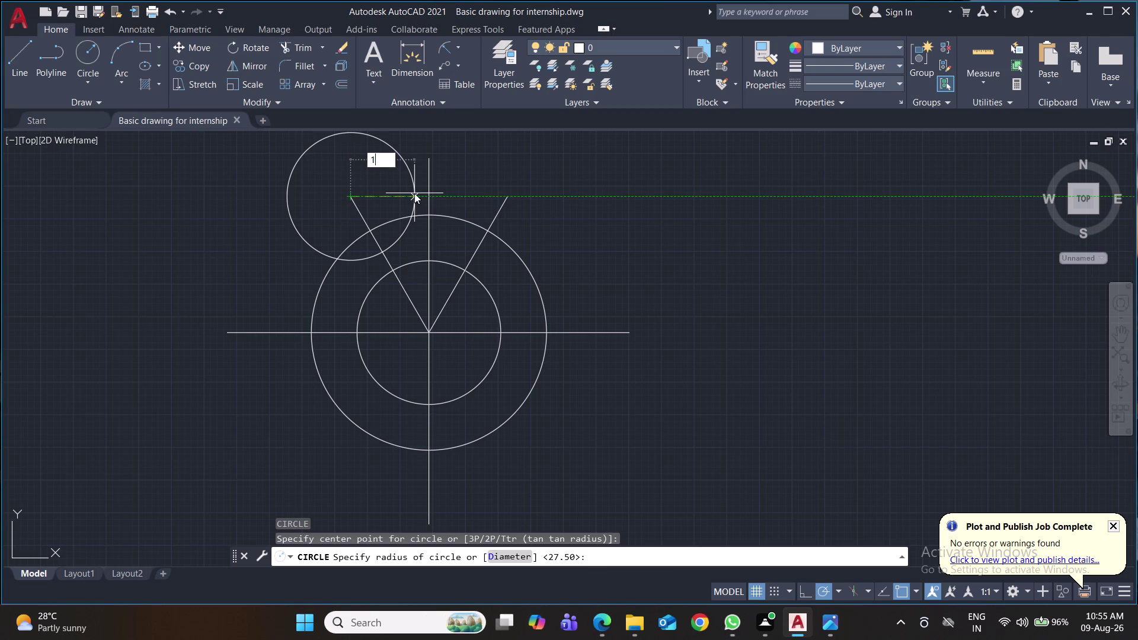
key(Return)
key(space)
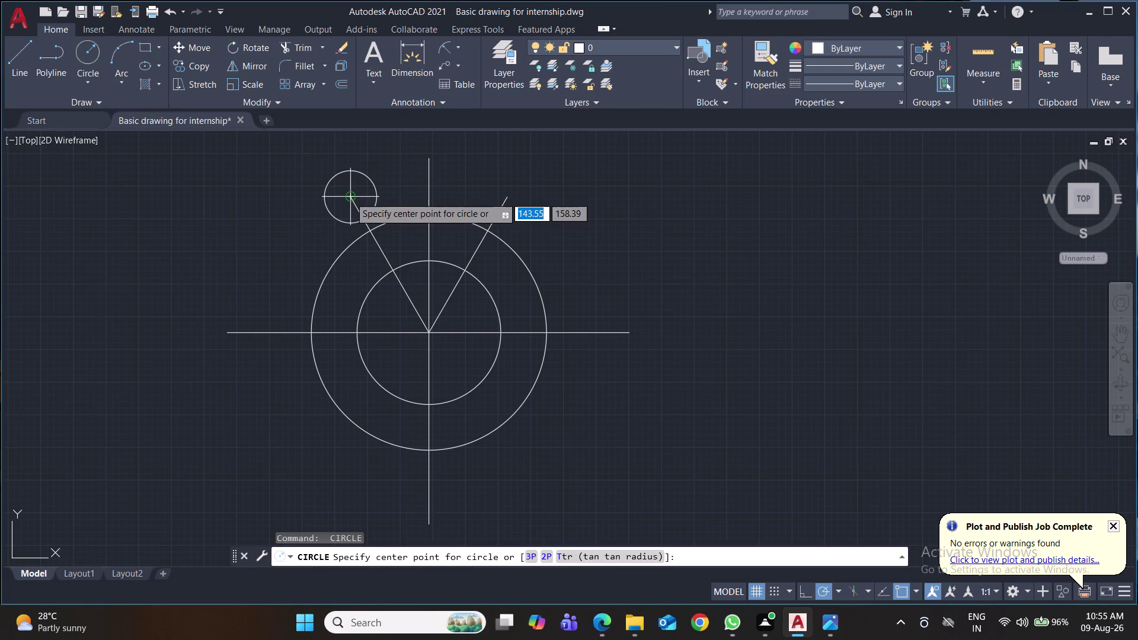
click(349, 197)
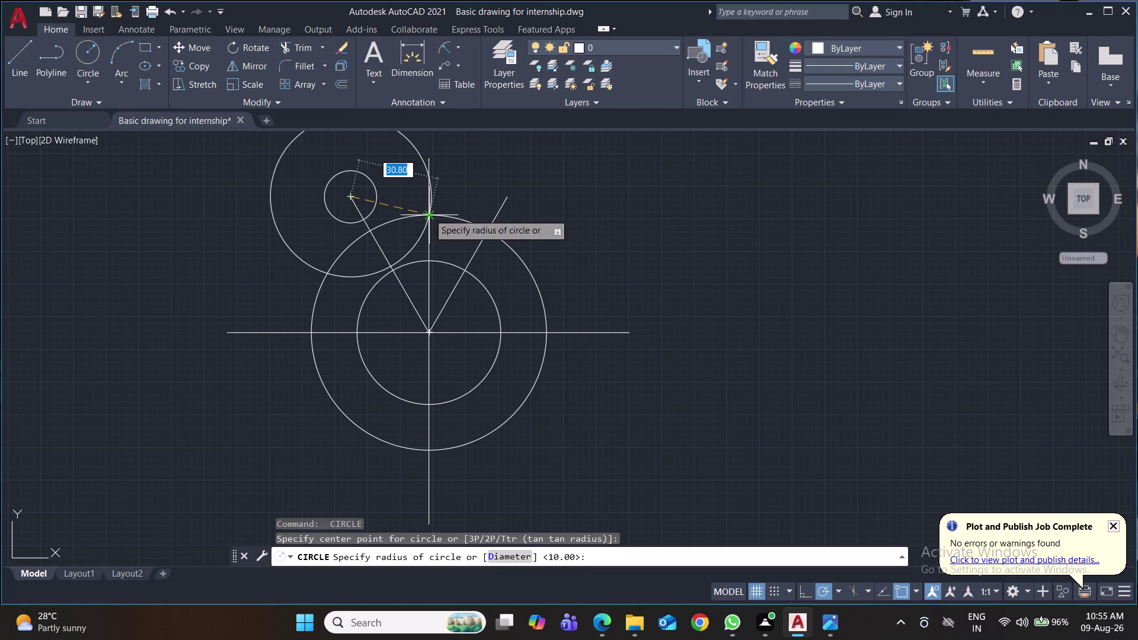
text(18)
key(Return)
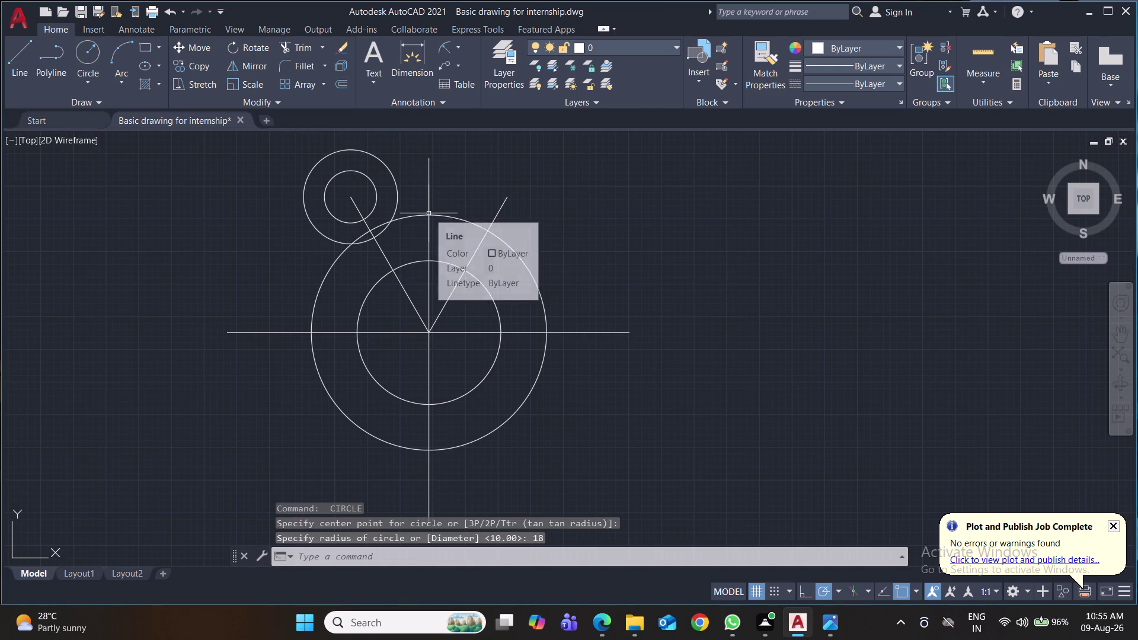
Save the drawing and adjust the view.
key(ctrl+s)
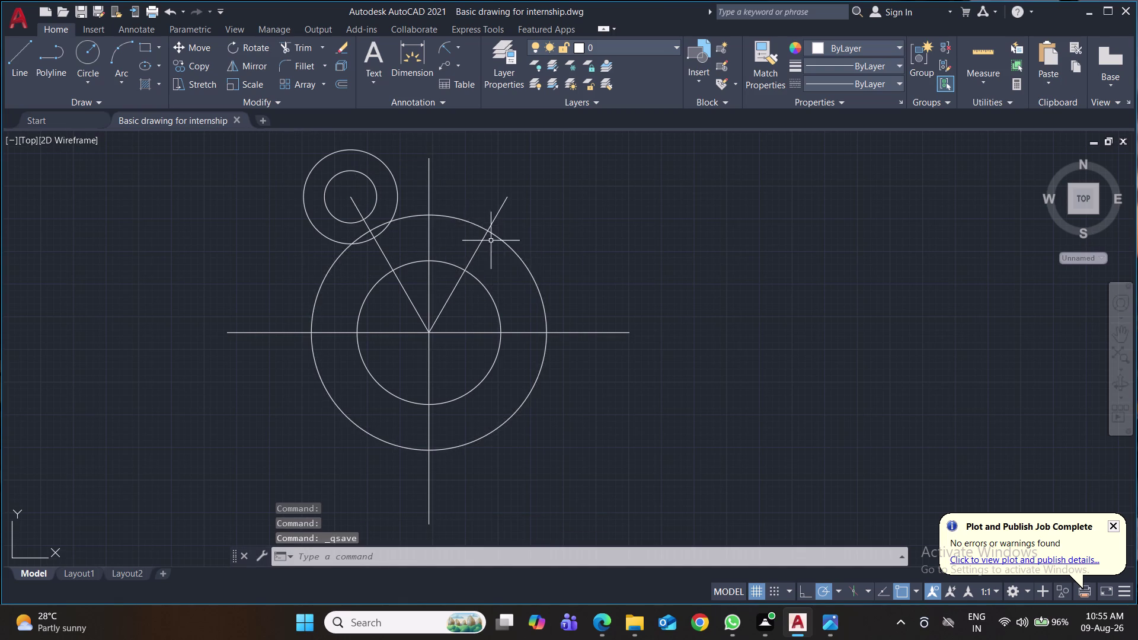
middle_click(569, 235)
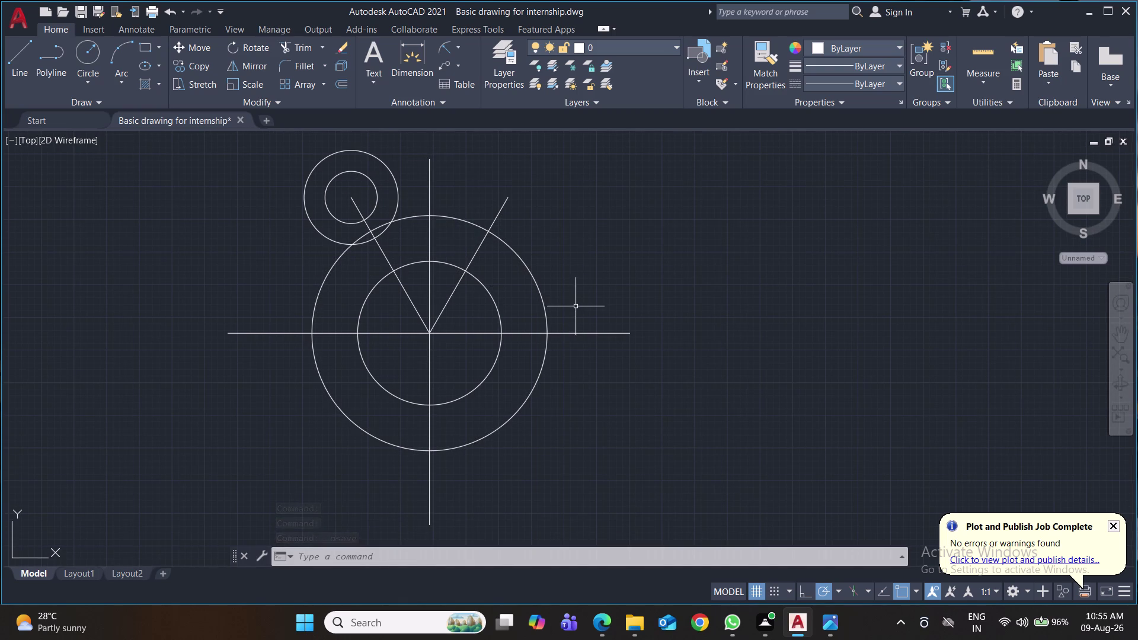
middle_drag(721, 289, 691, 259)
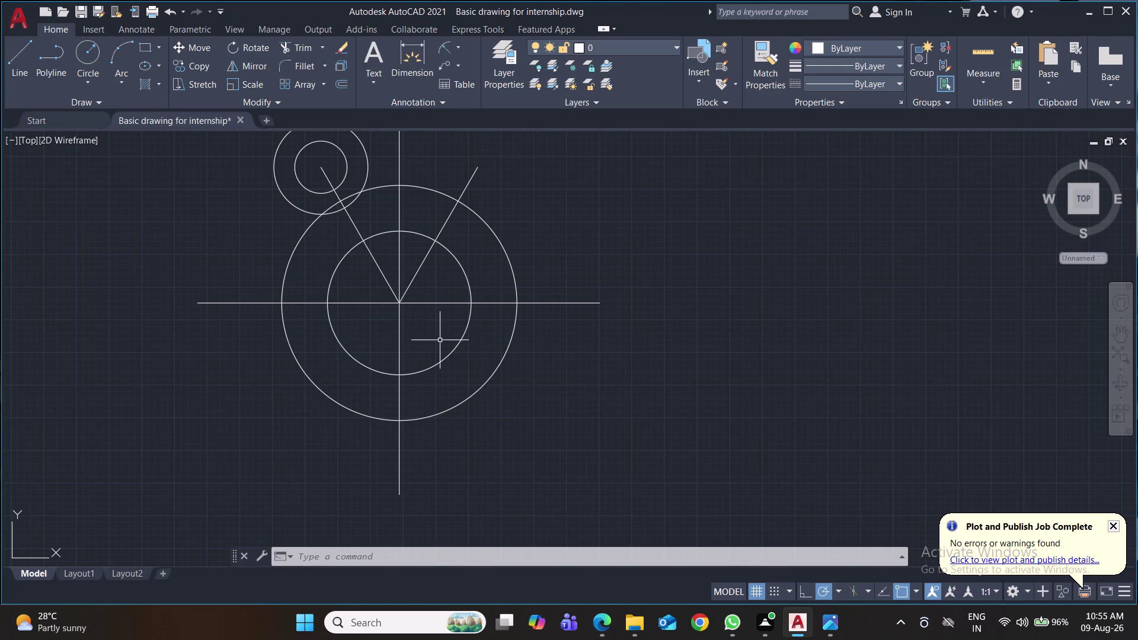
click(23, 58)
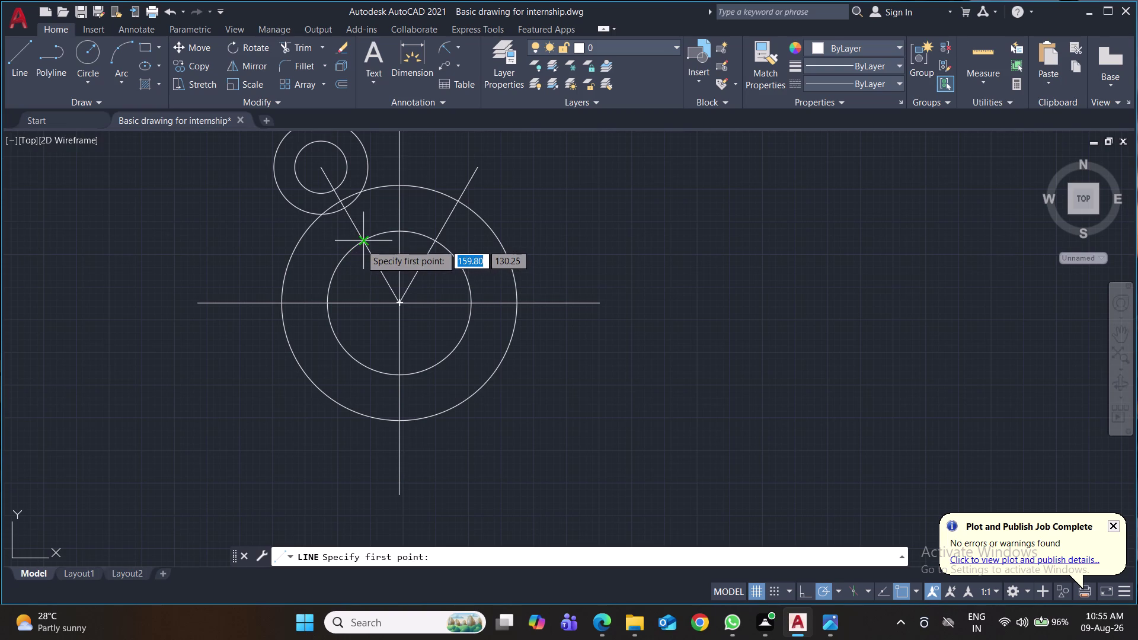
Draw a short line beside the spoke where it meets the outer ring.
click(360, 244)
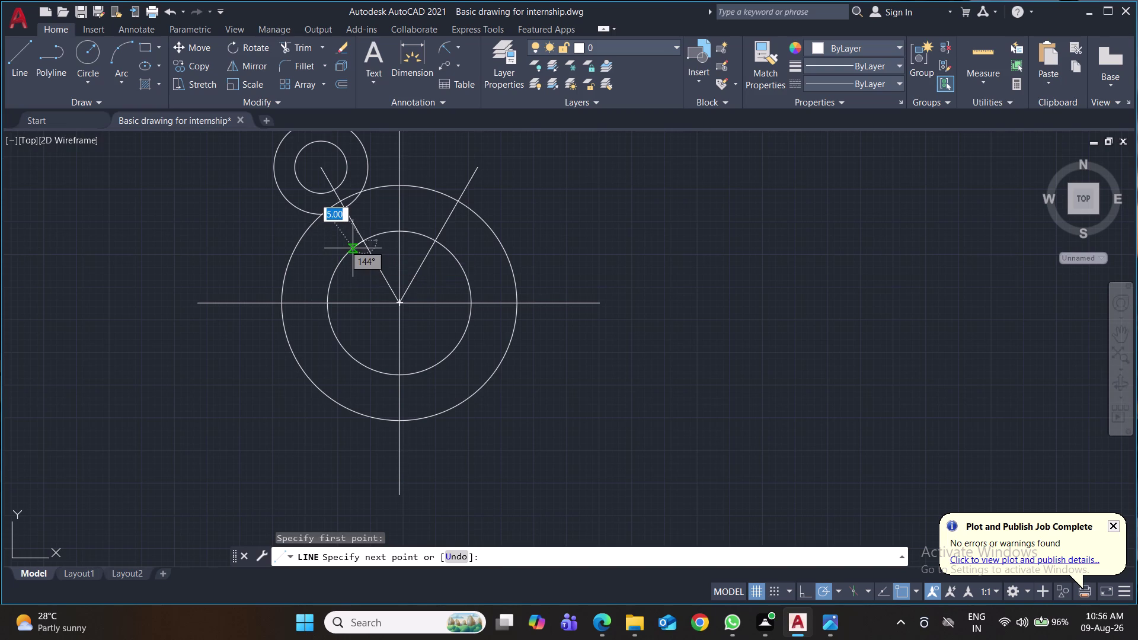
click(353, 248)
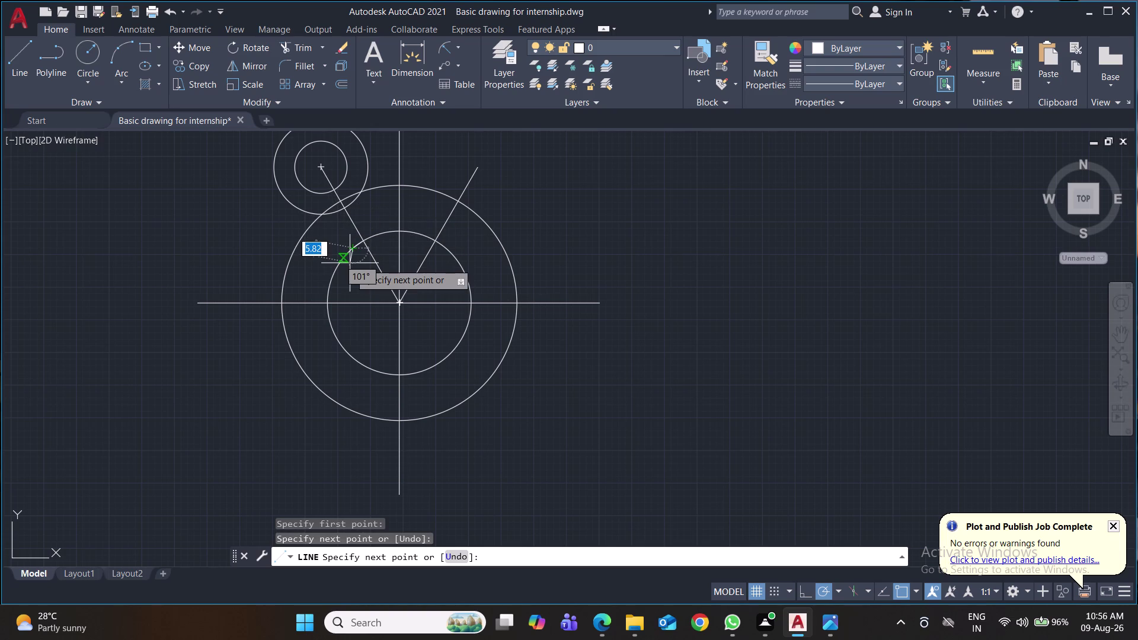
key(Return)
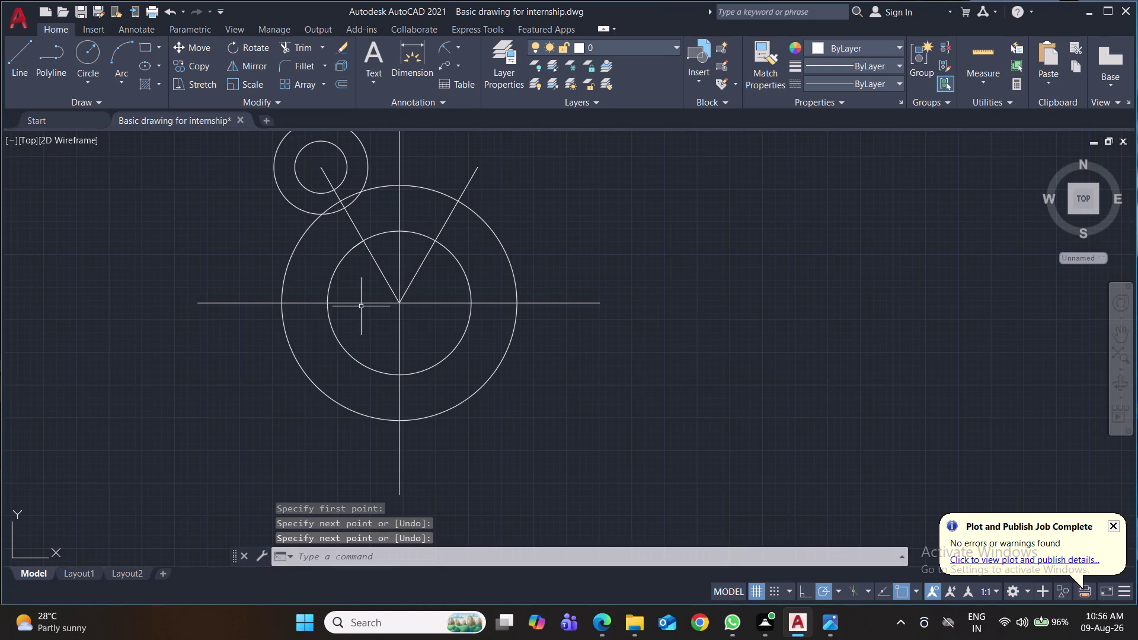
scroll(up, 3)
middle_drag(386, 262, 407, 388)
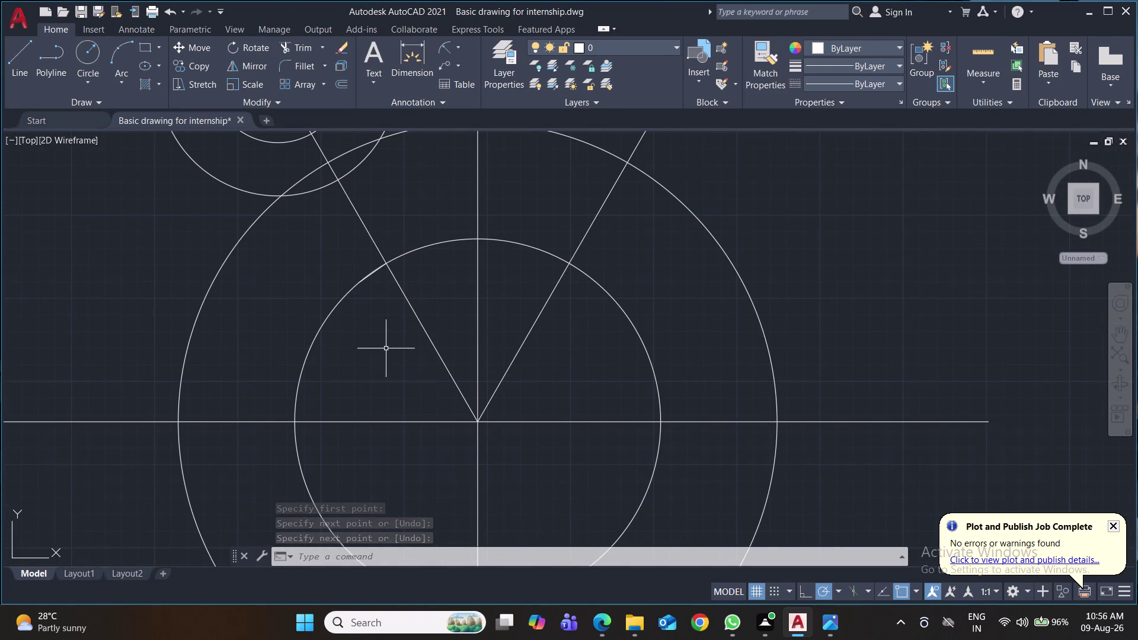
Draw a 5-unit stub from the spoke/small-circle point, then a parallel edge toward the inner ring.
key(l)
key(Return)
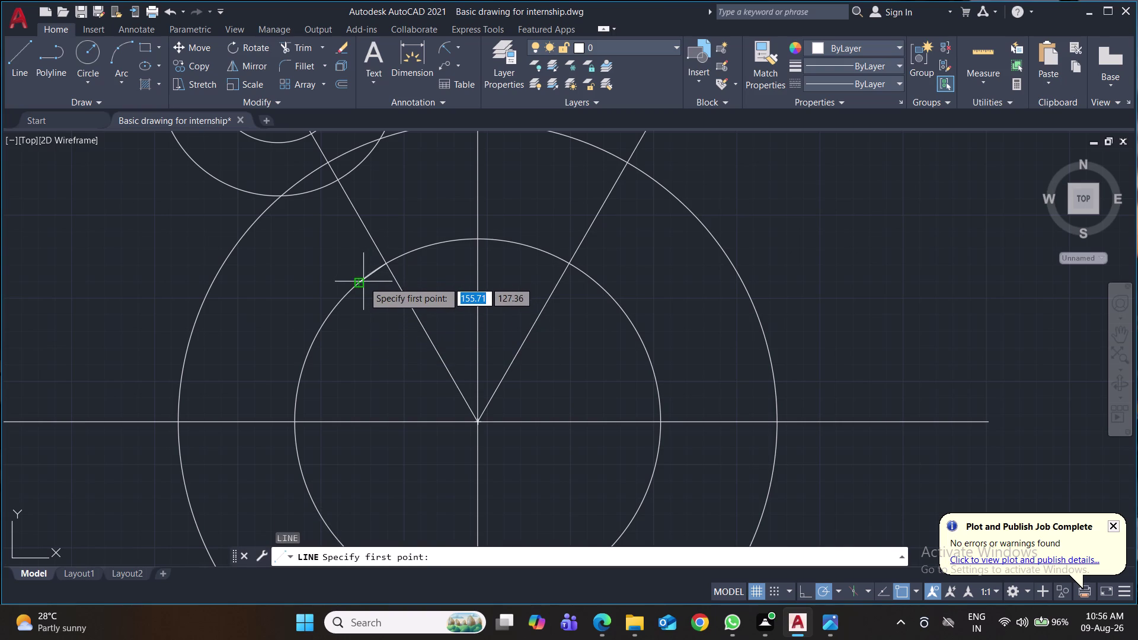
click(359, 283)
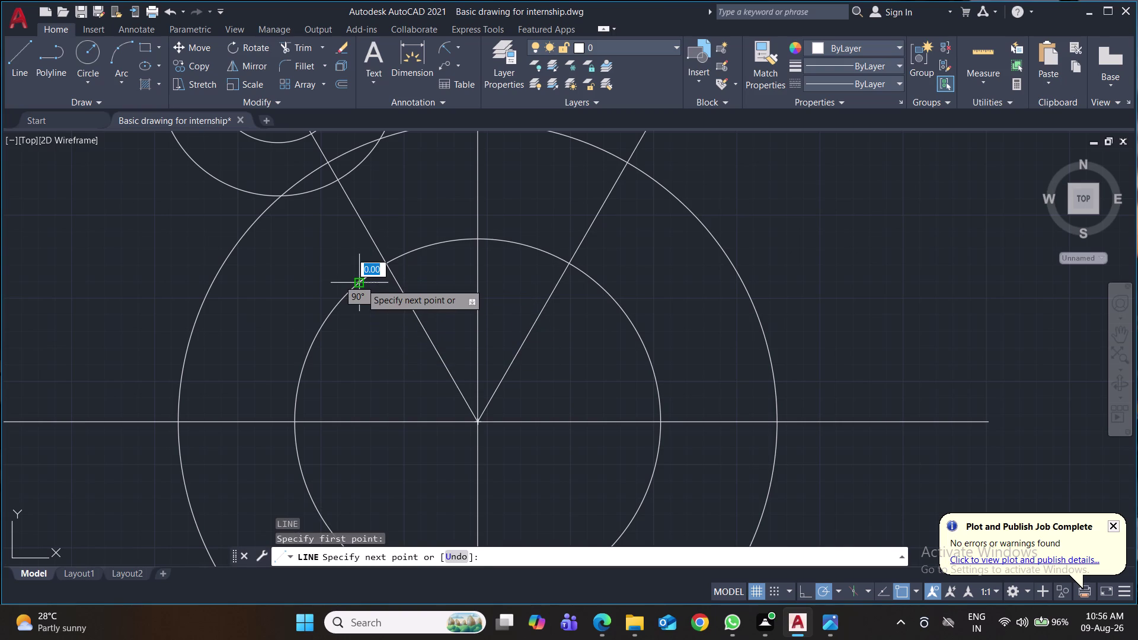
key(Escape)
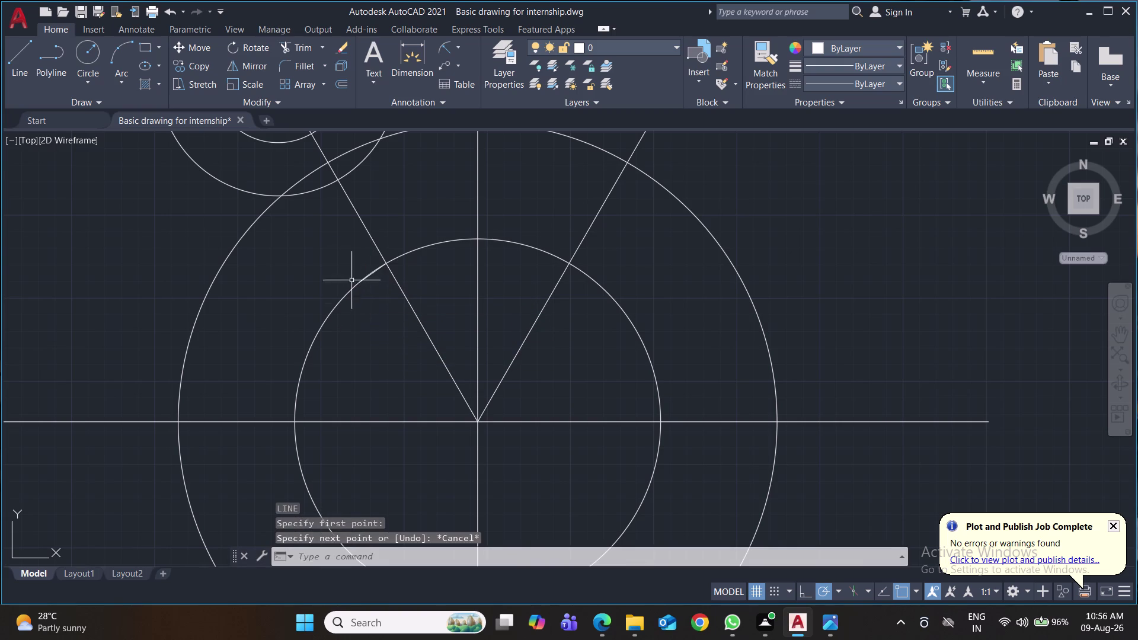
key(space)
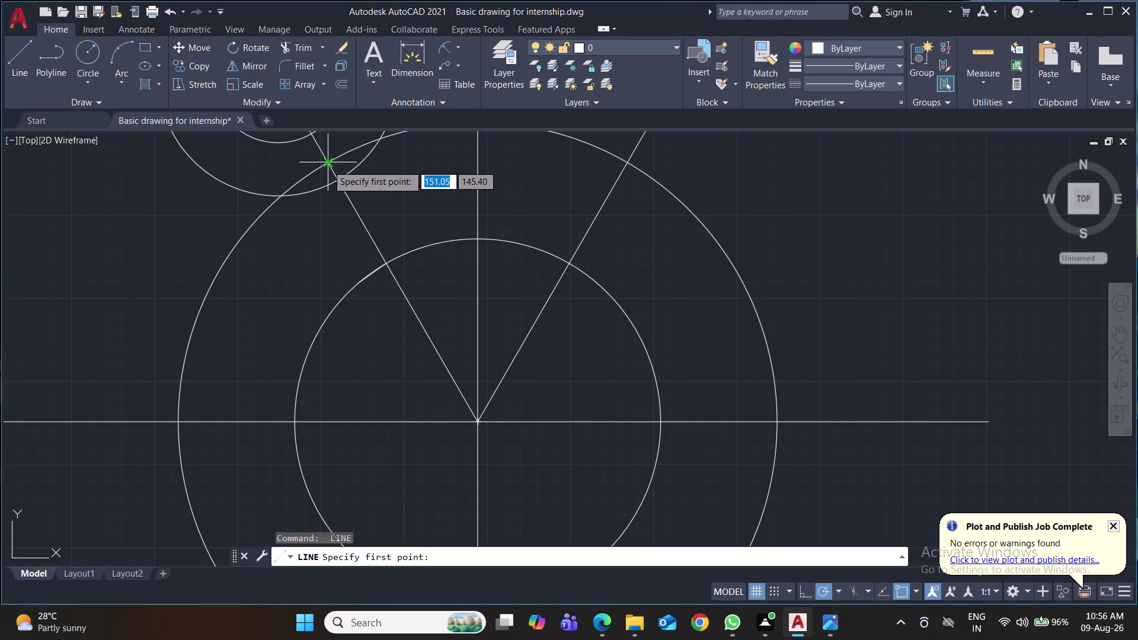
click(327, 165)
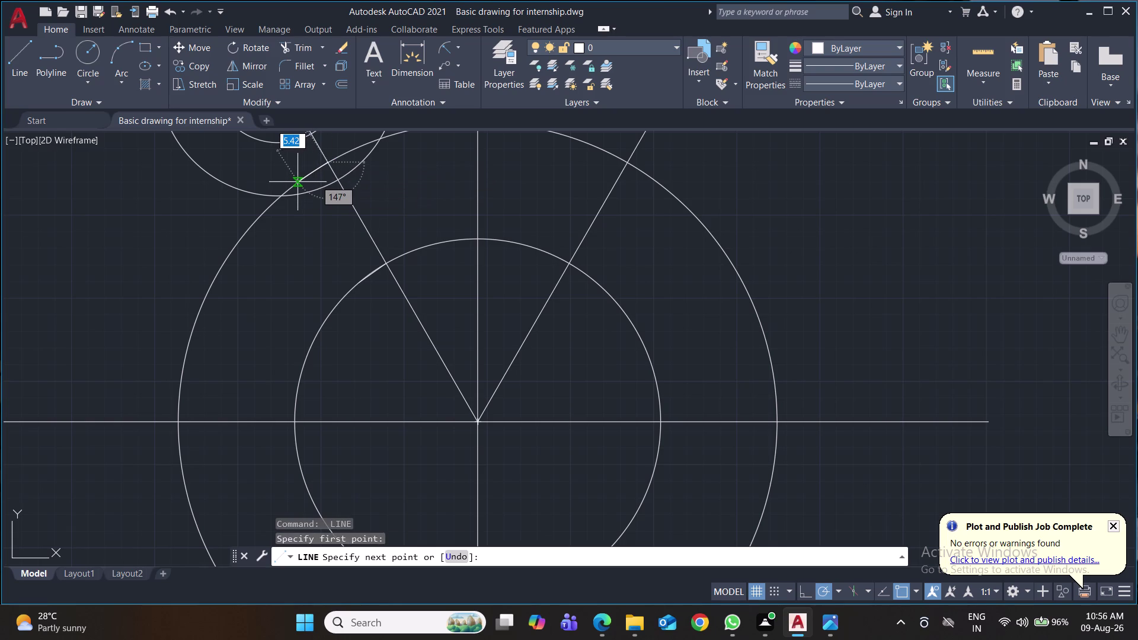
key(5)
key(Return)
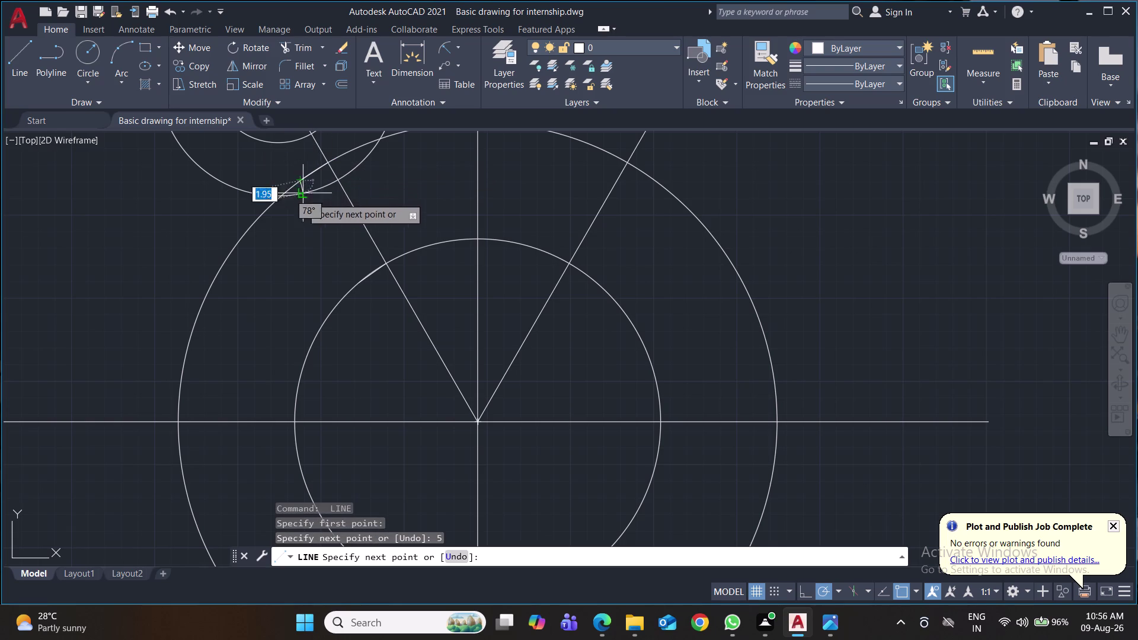
click(356, 280)
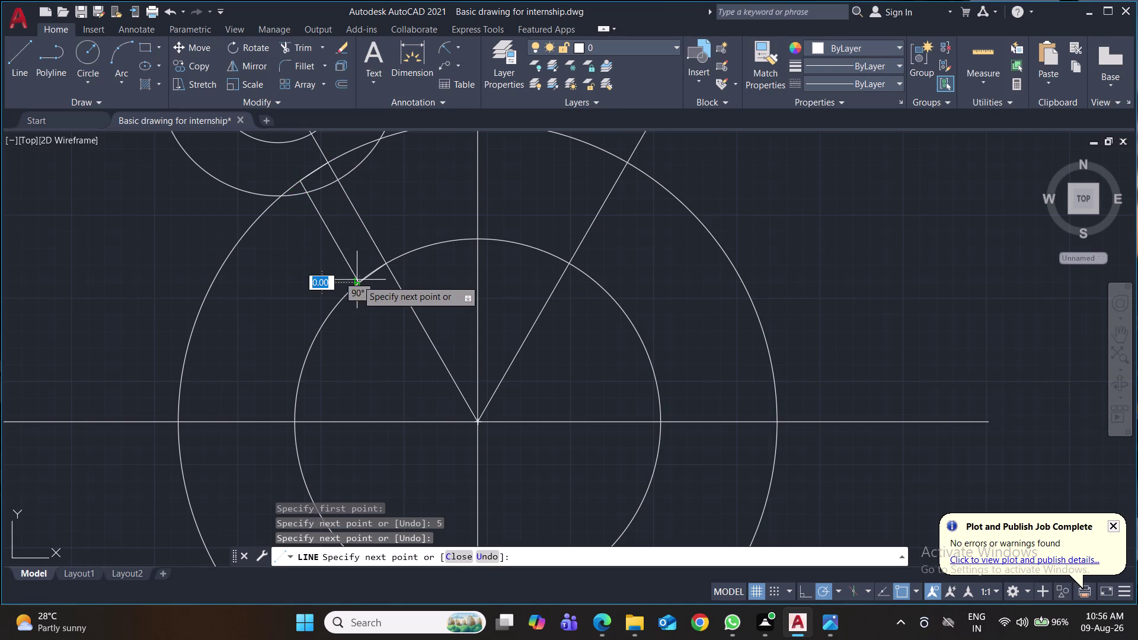
key(Return)
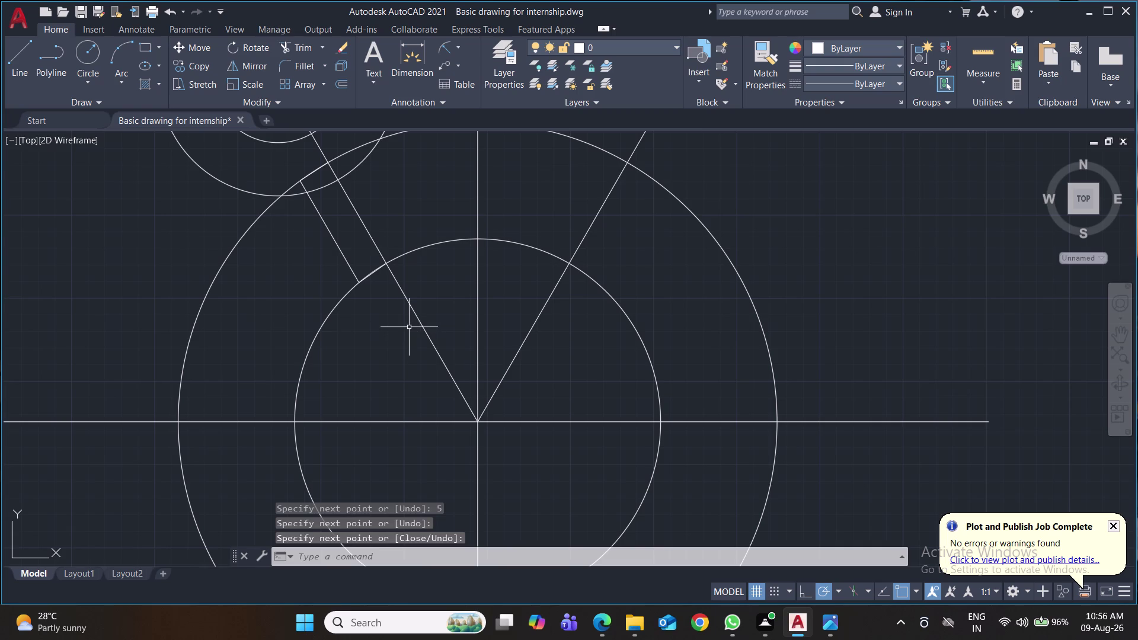
Offset the band edge 10 units to the spoke's other side and save.
key(o)
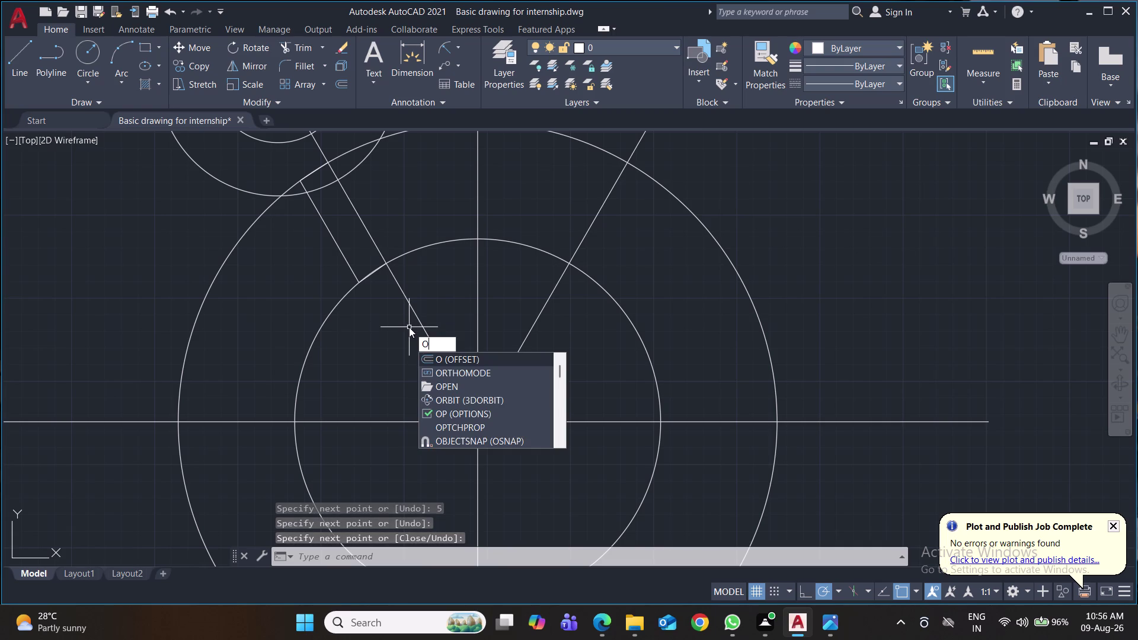
key(Return)
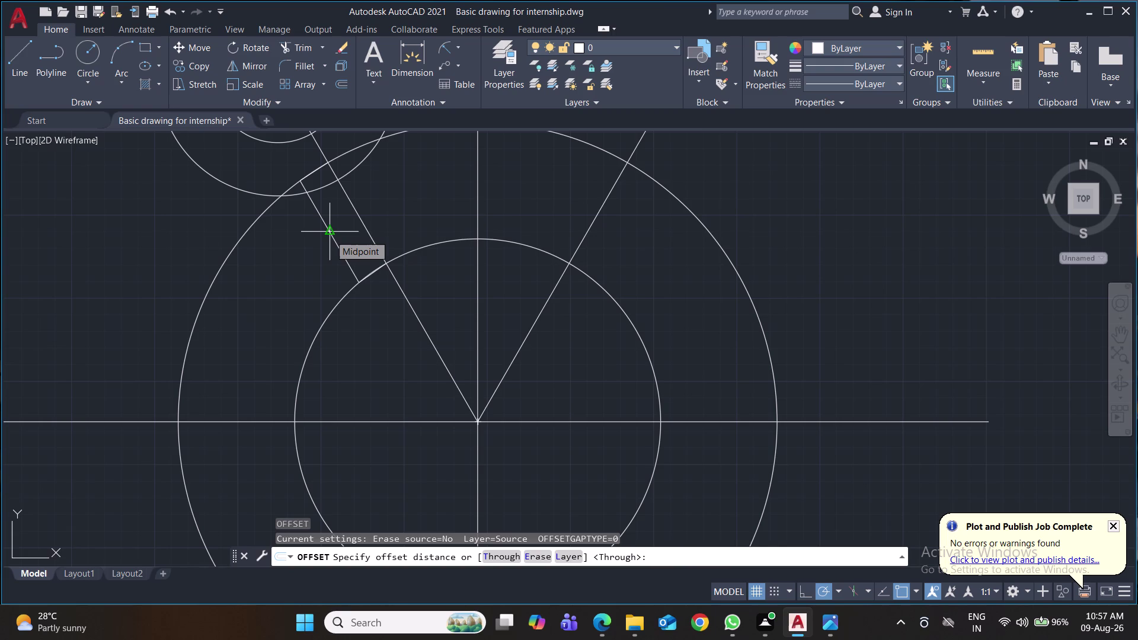
click(329, 235)
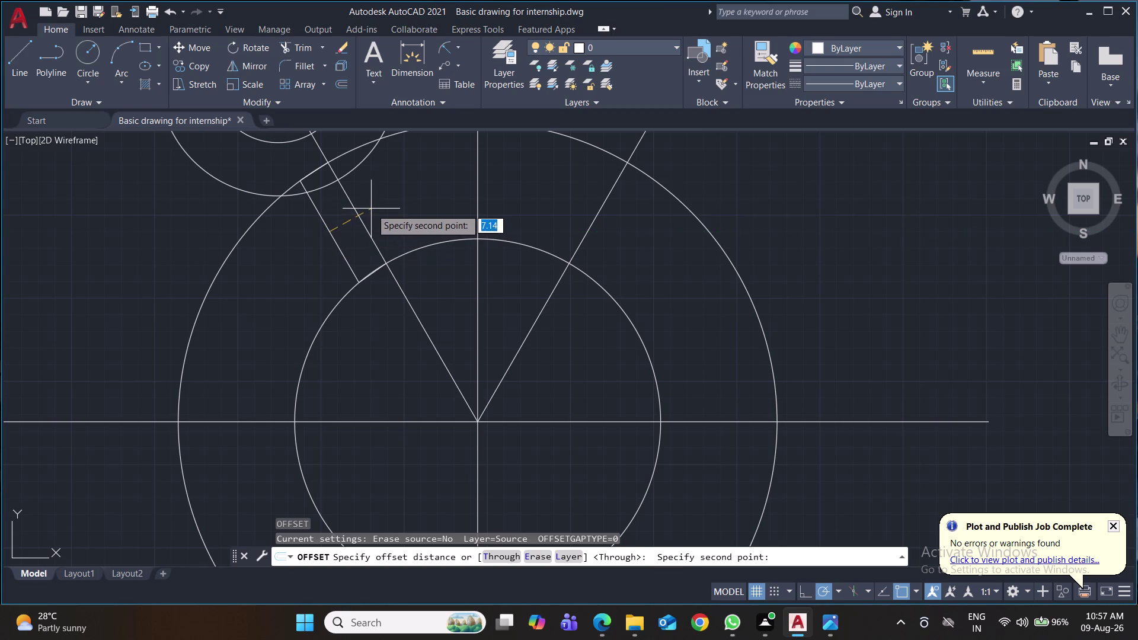
text(1)
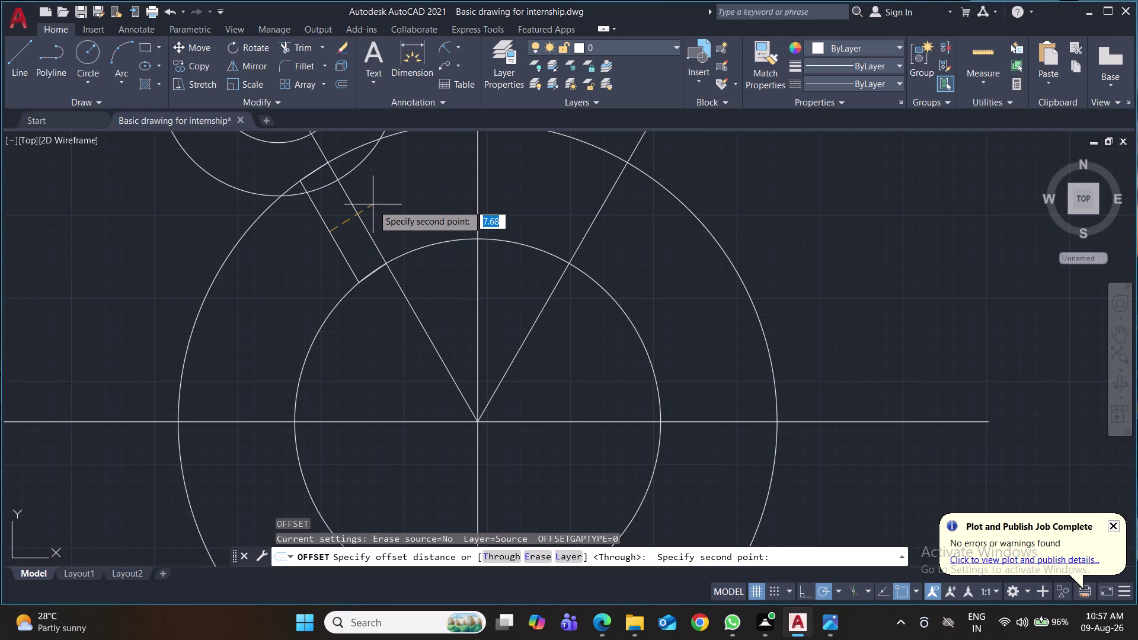
text(0)
key(Return)
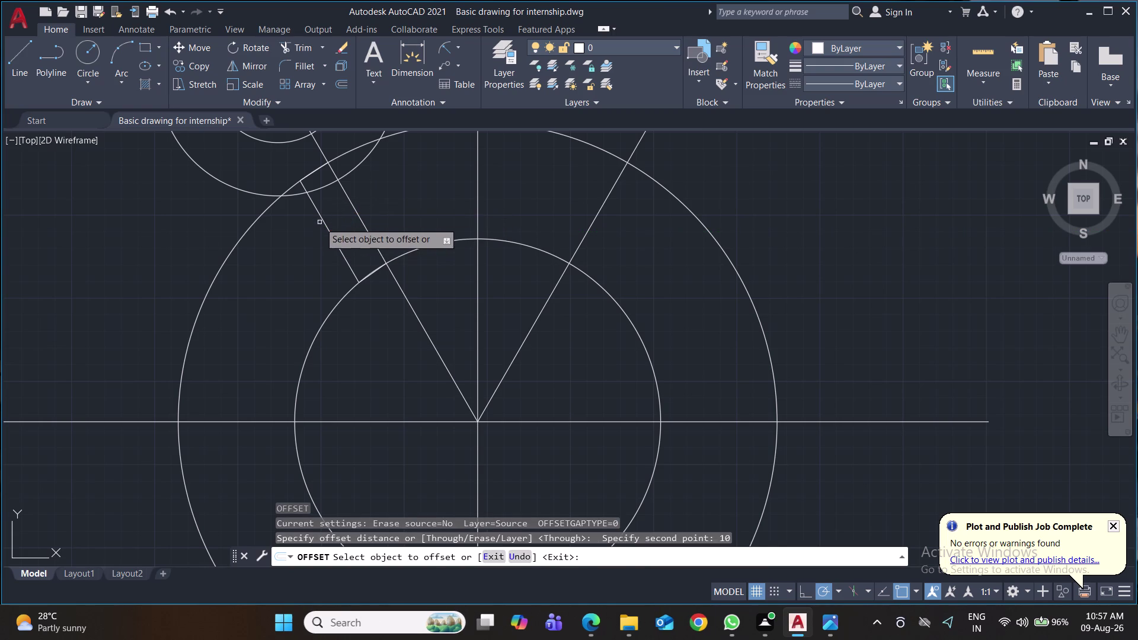
click(327, 227)
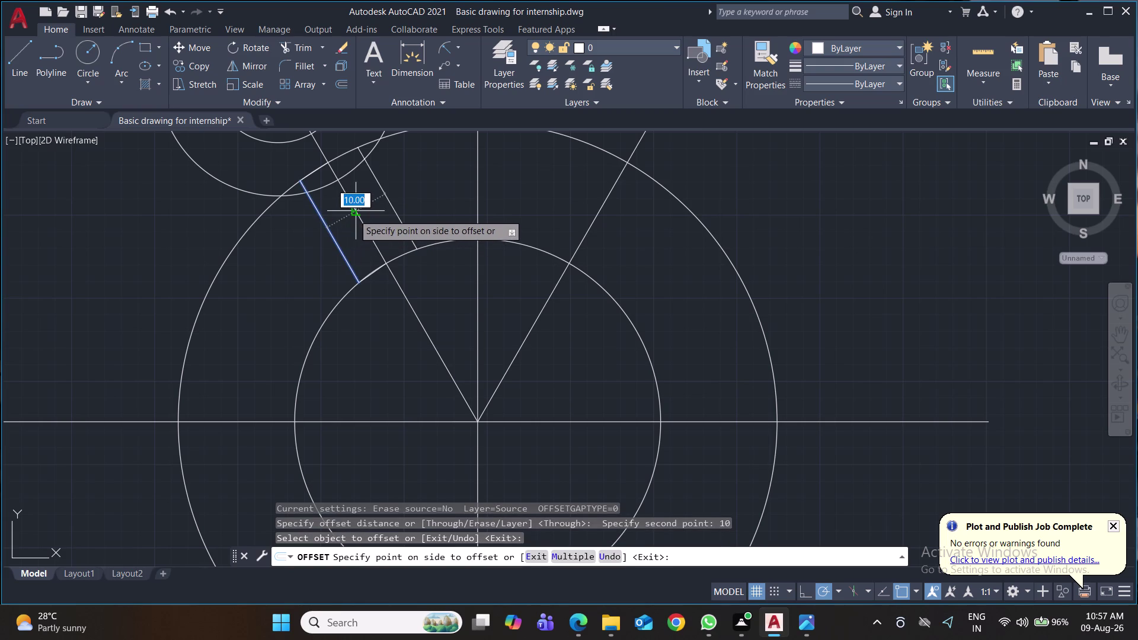
click(353, 214)
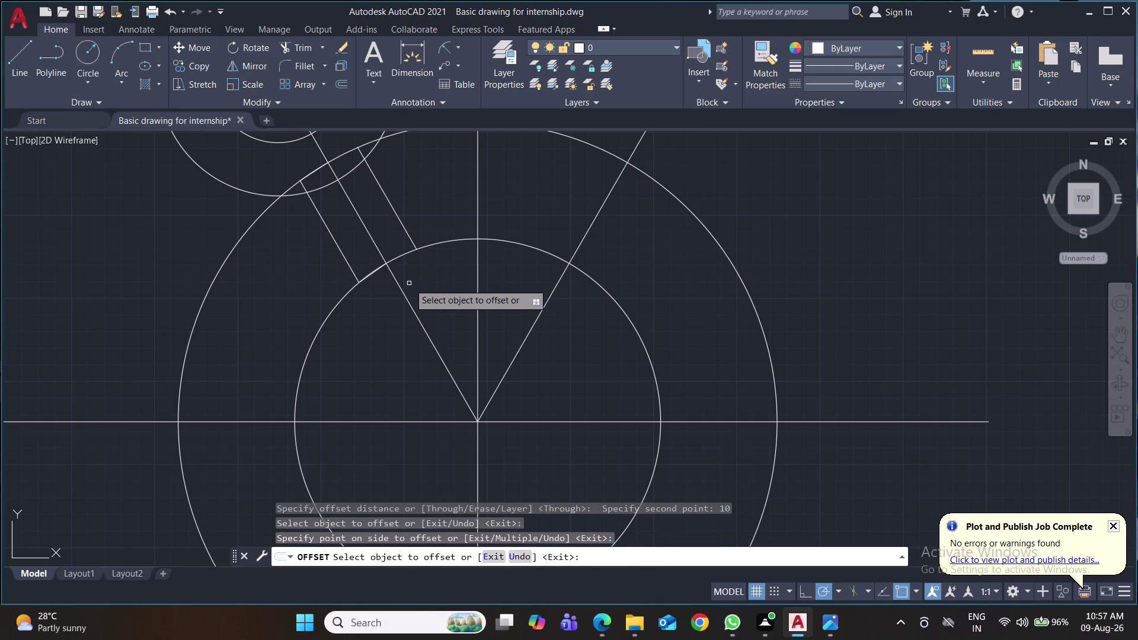
key(ctrl+s)
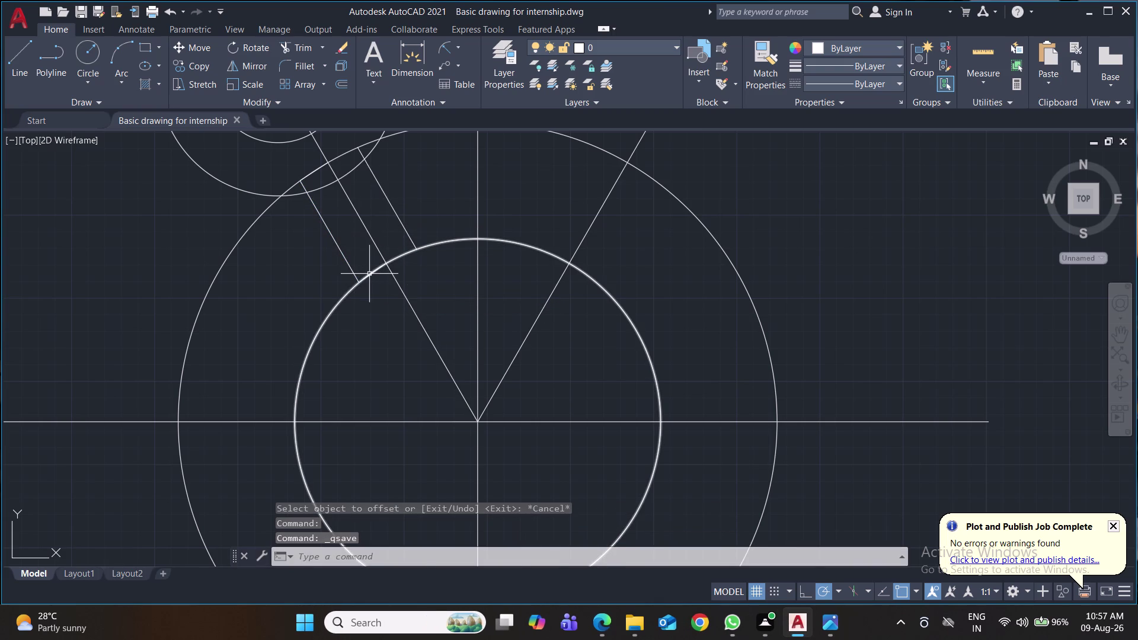
Erase the leftover lines near the band and zoom out.
click(369, 274)
key(Delete)
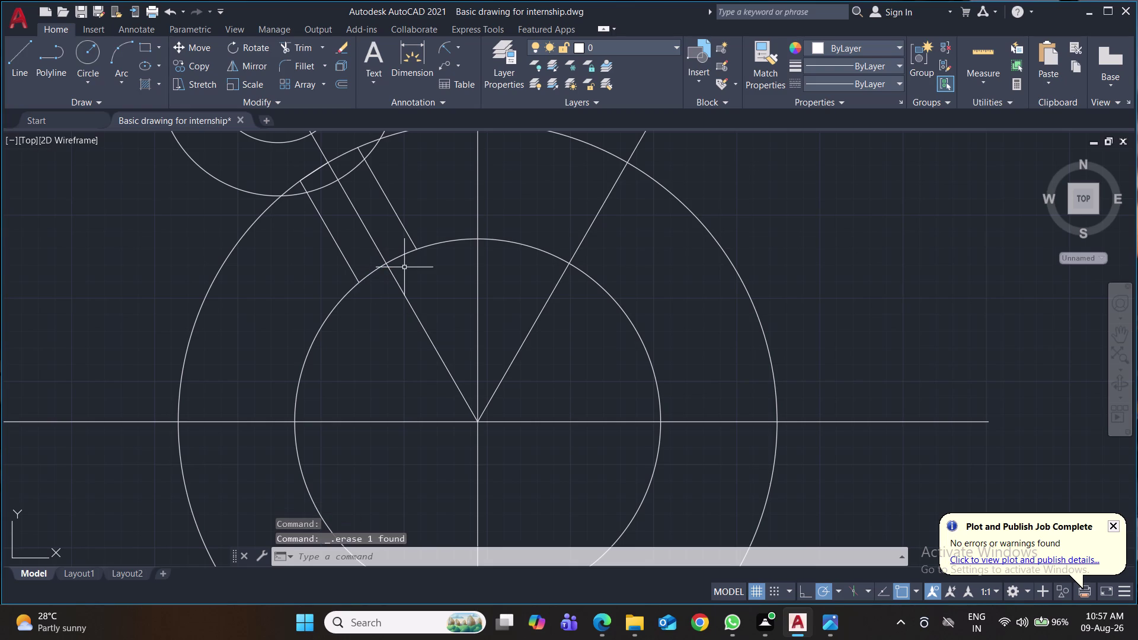
click(315, 170)
key(Delete)
scroll(down, 3)
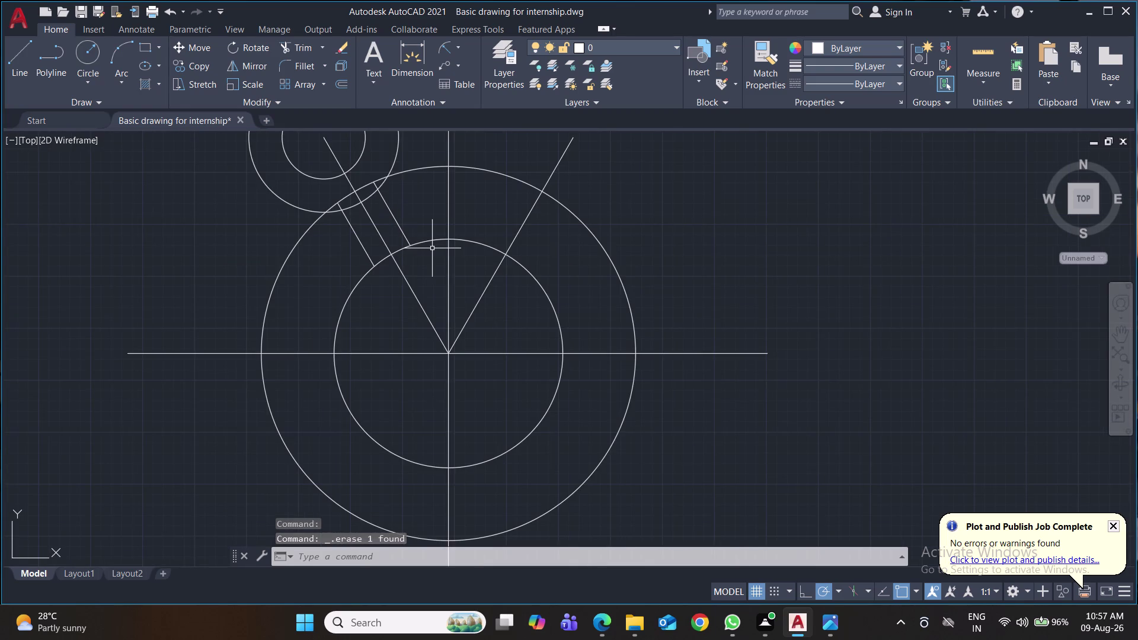
scroll(down, 3)
scroll(up, 3)
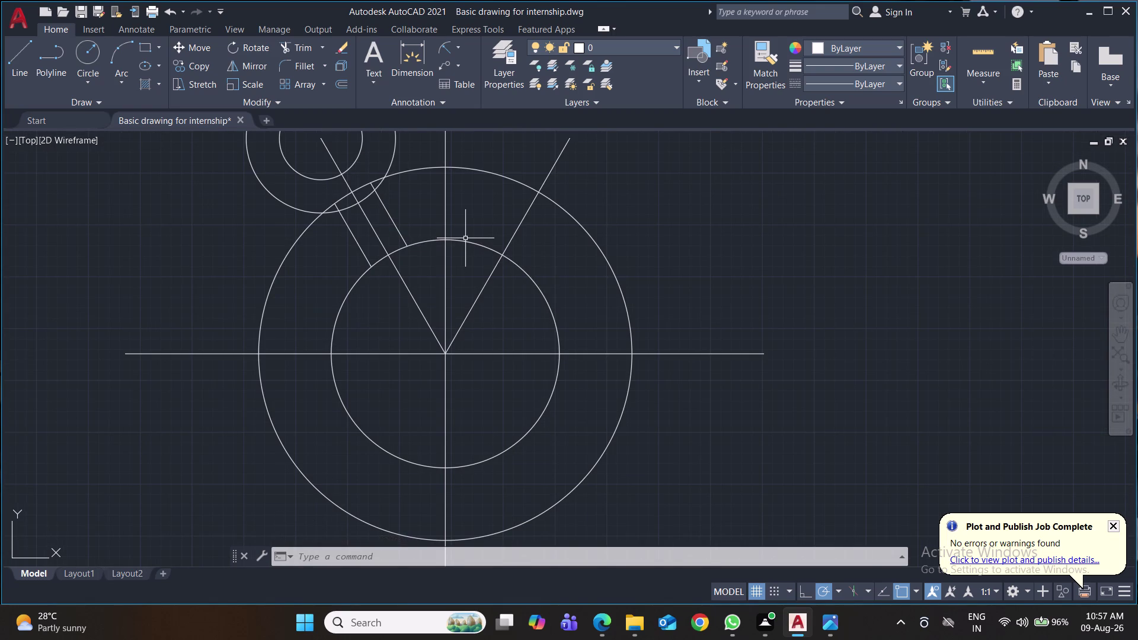
Trim the ring and small-circle segments crossing the spoke band.
text(tr)
key(Return)
click(371, 196)
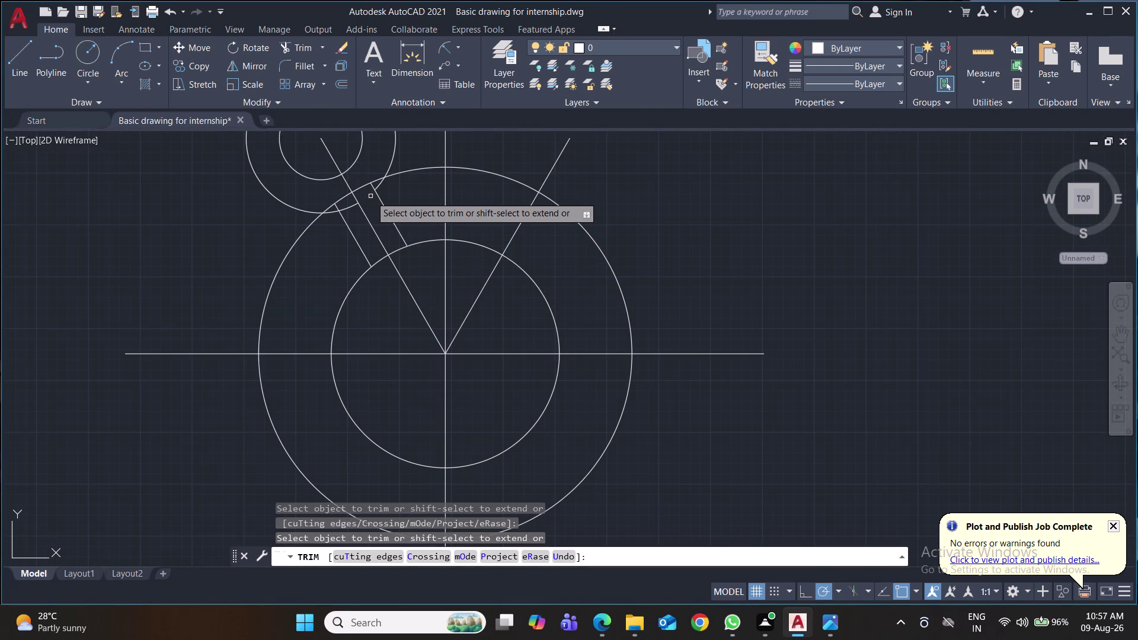
click(378, 186)
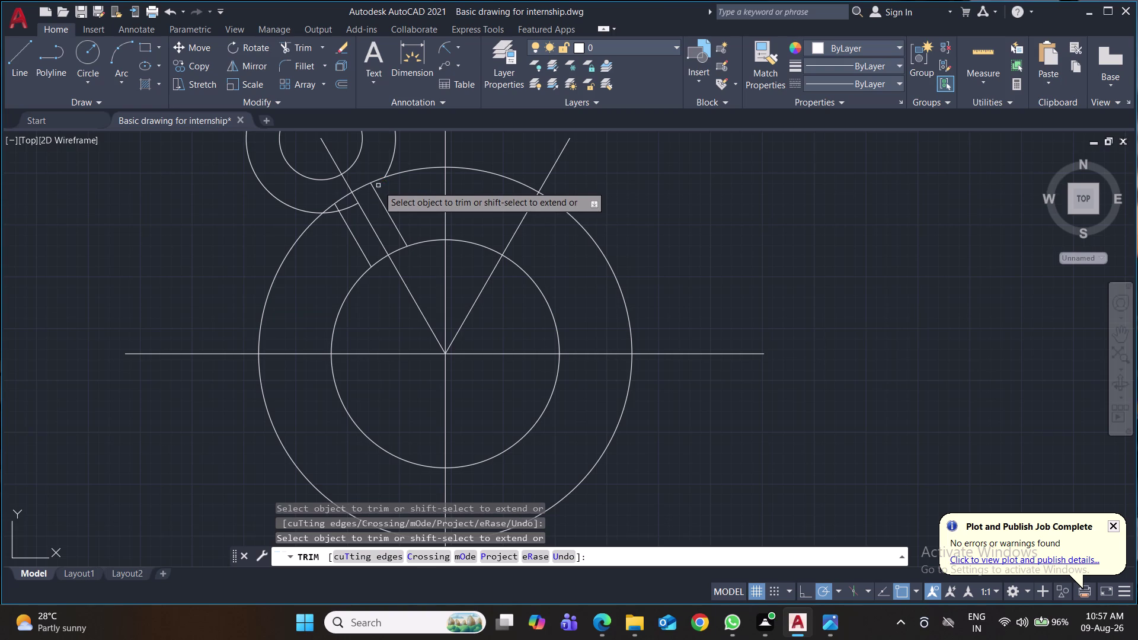
click(349, 206)
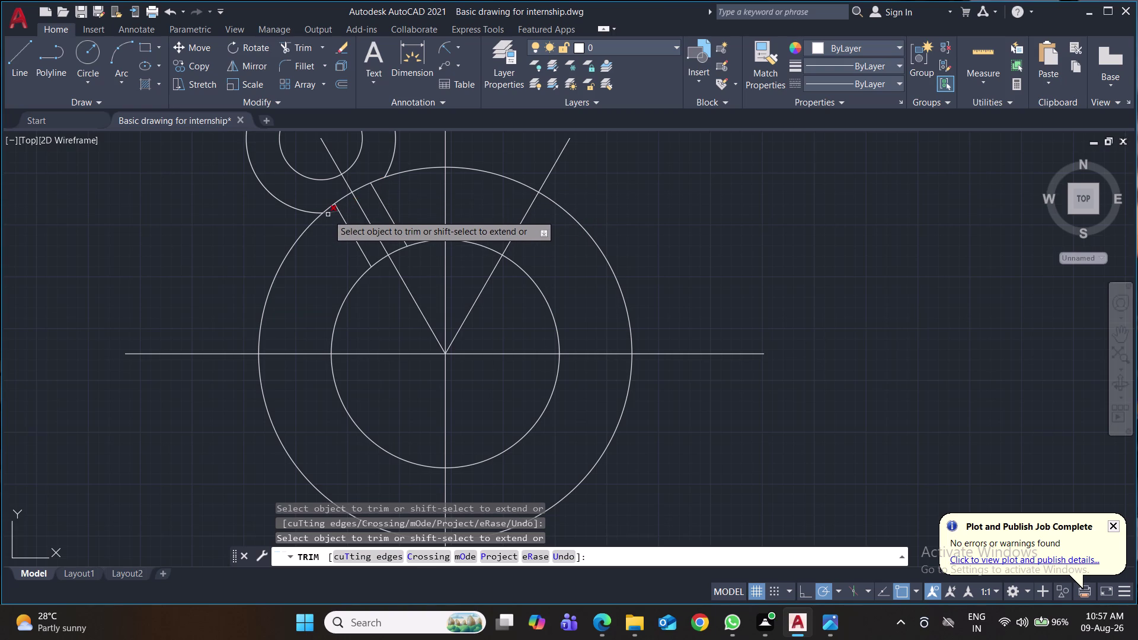
click(330, 214)
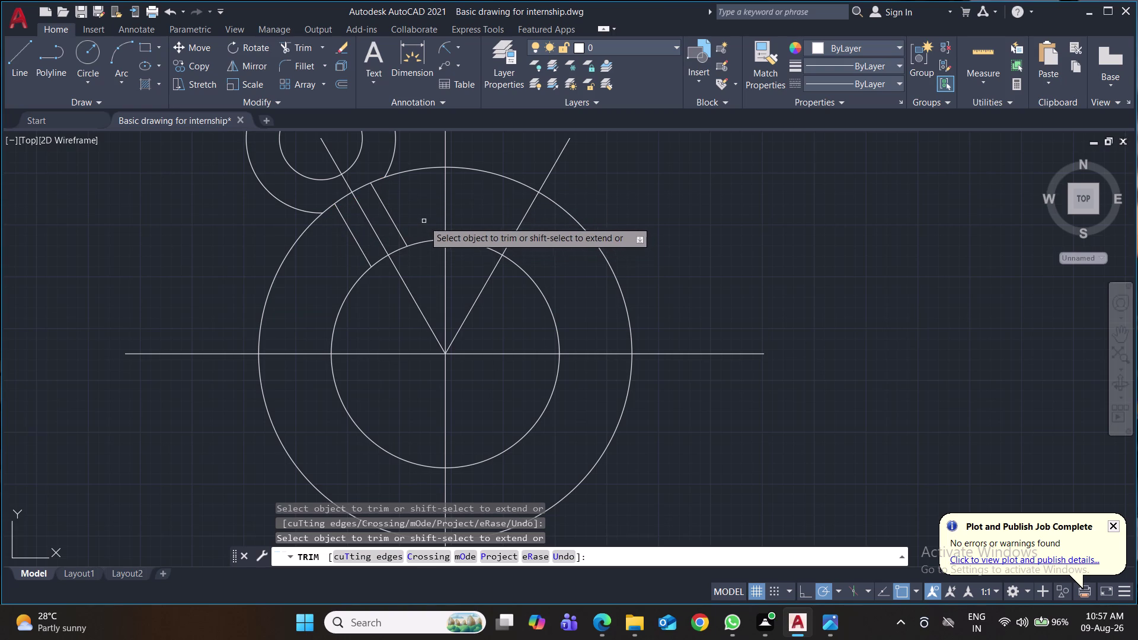
scroll(down, 3)
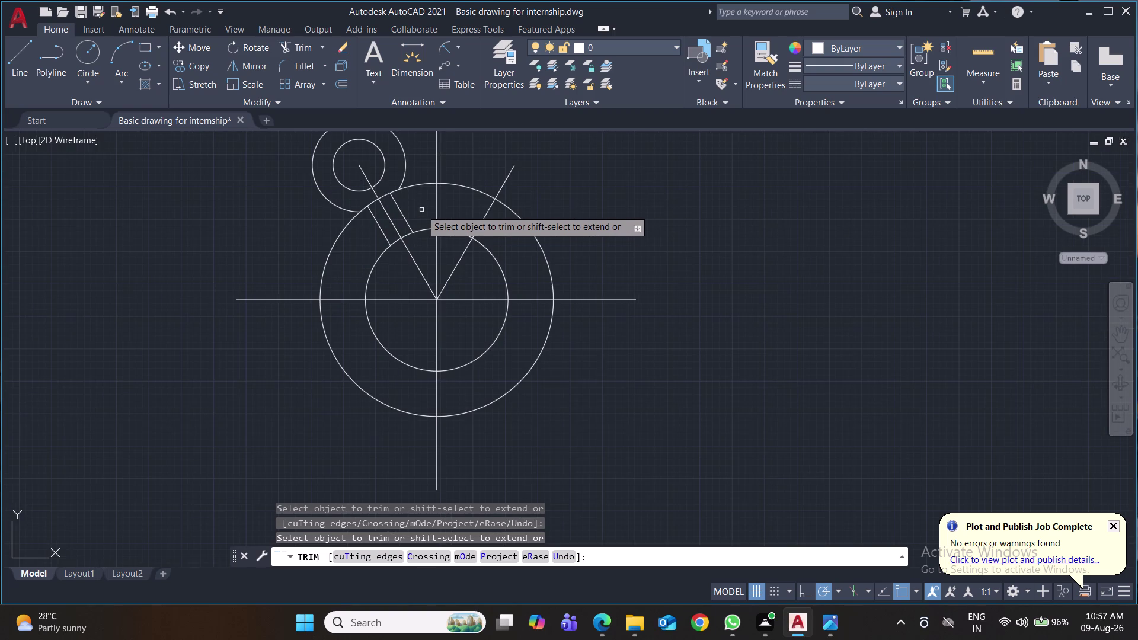
click(360, 165)
middle_drag(710, 241, 677, 315)
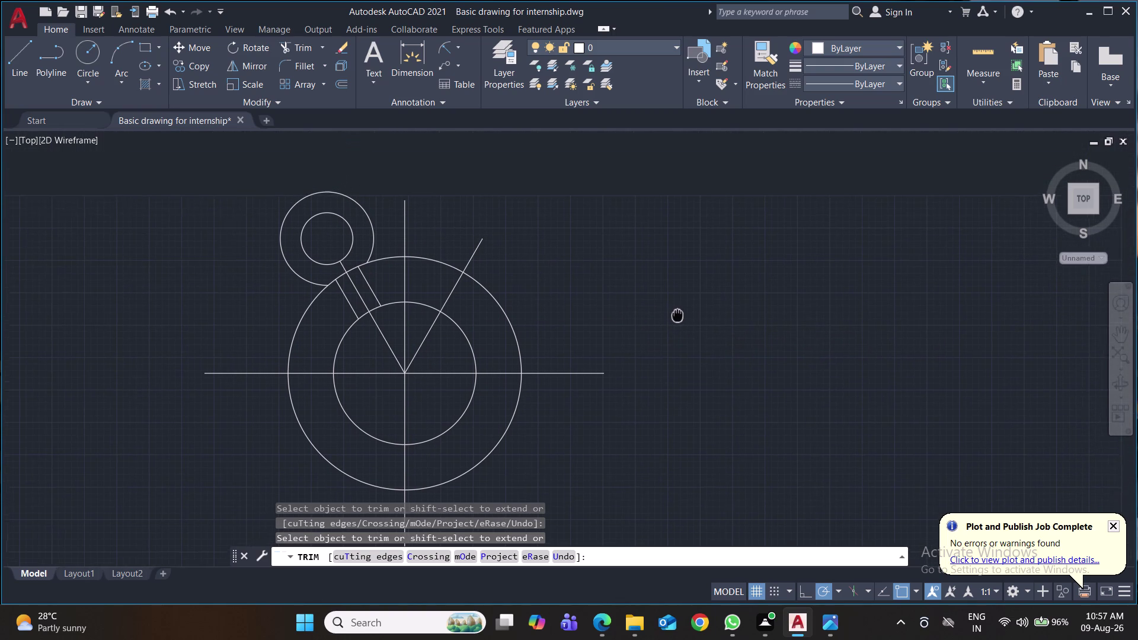
middle_drag(677, 315, 677, 318)
middle_drag(672, 302, 659, 320)
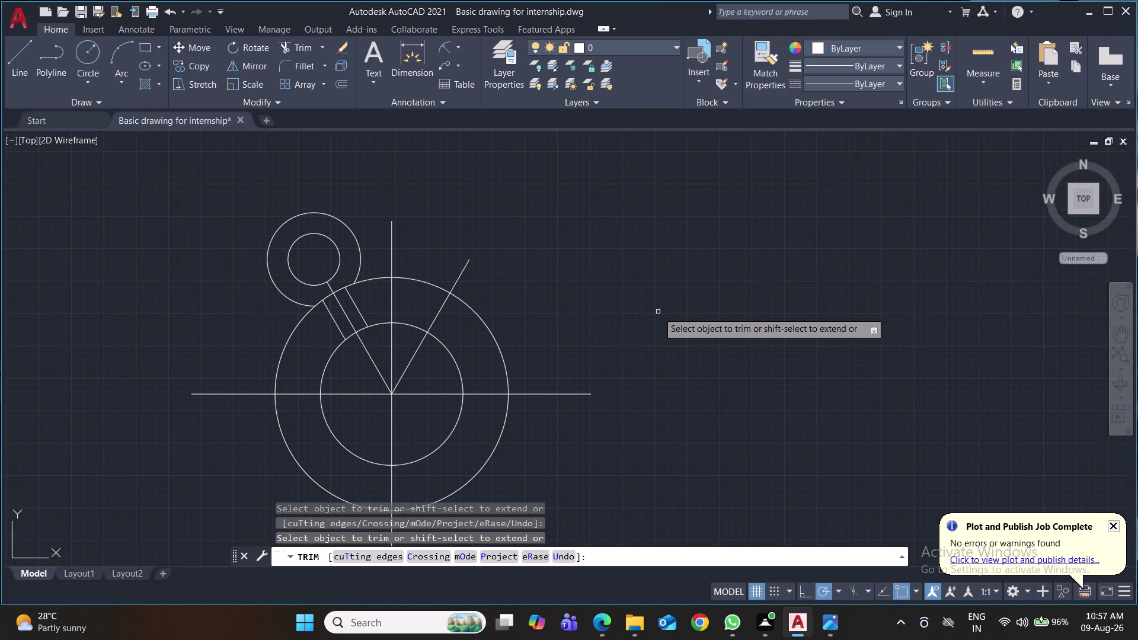
Save the drawing and pan it back into view.
key(ctrl+s)
key(ctrl+s)
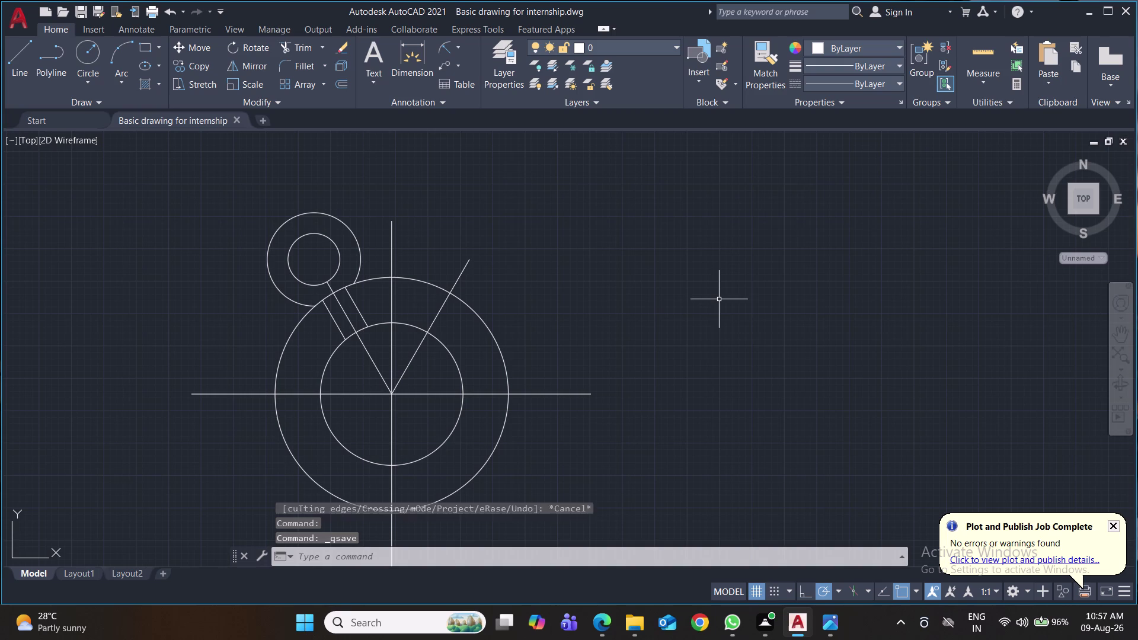
key(ctrl+s)
scroll(down, 3)
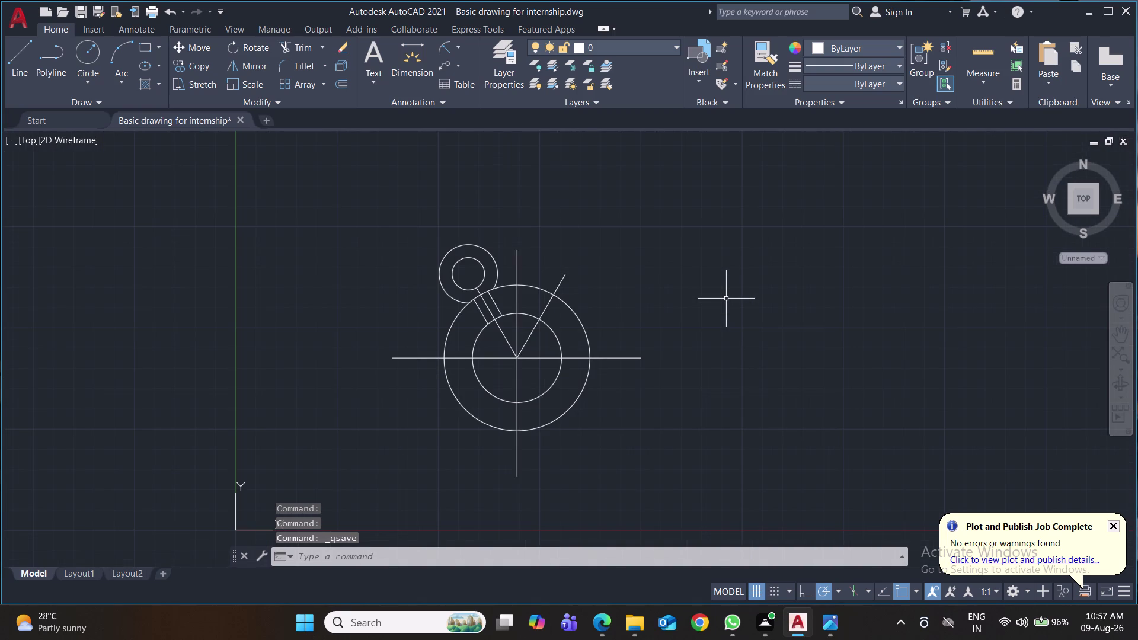
scroll(up, 3)
middle_drag(727, 301, 716, 279)
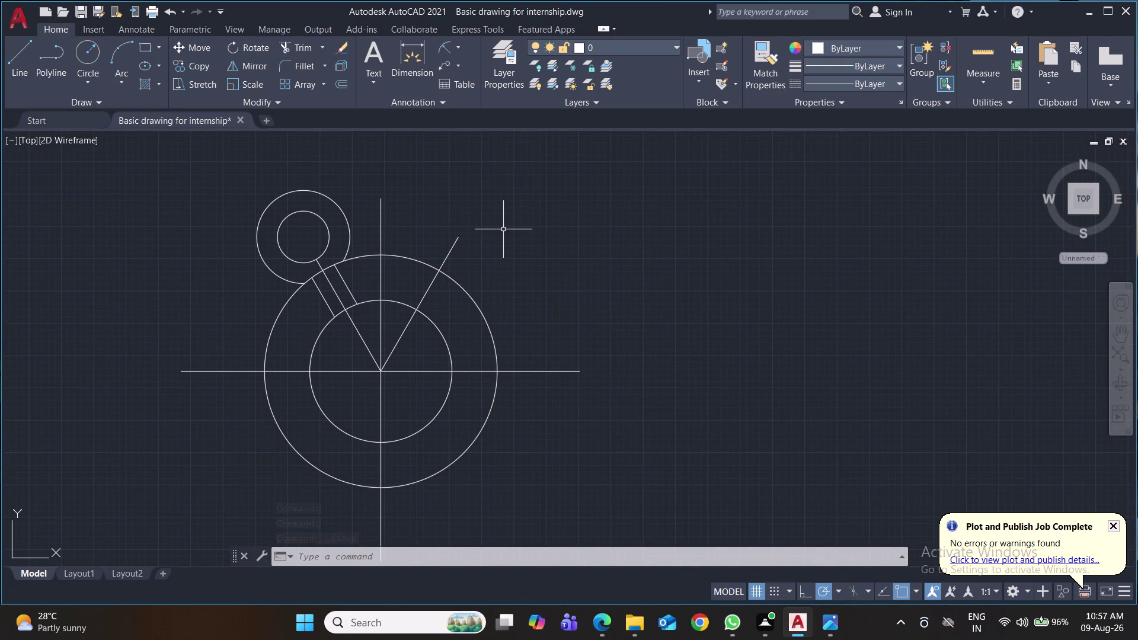
Fence-trim the upper-right arcs of the rings.
key(t)
key(r)
key(Return)
click(483, 221)
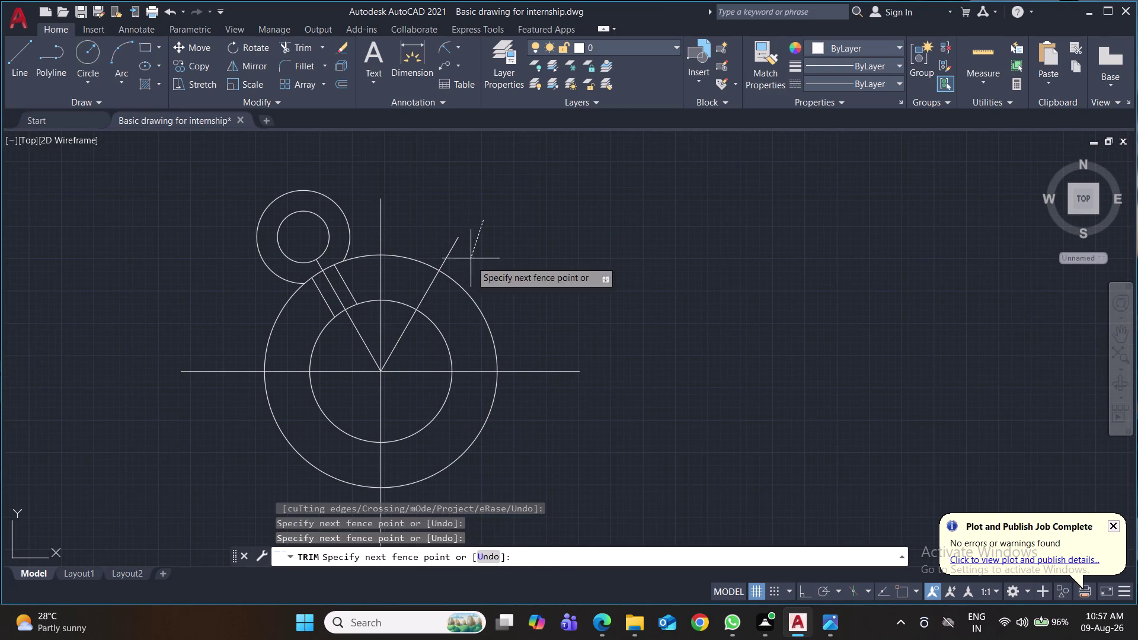
click(417, 348)
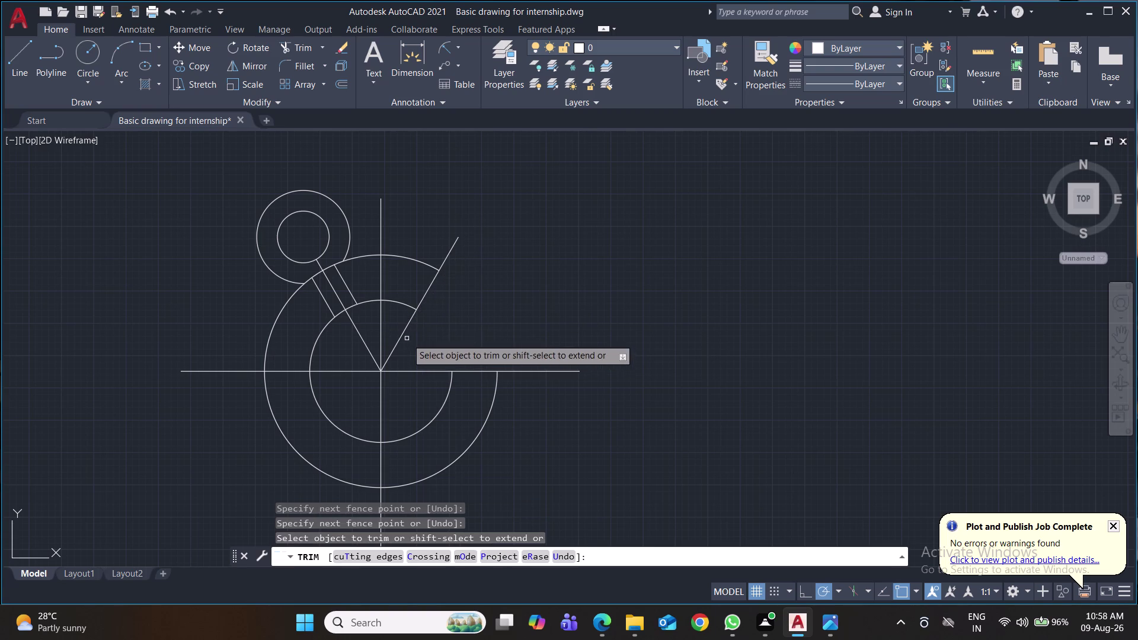
drag(409, 236, 407, 243)
click(417, 338)
drag(532, 418, 493, 432)
Remove the right-hand spoke and lower ring arcs, then save.
click(402, 420)
click(490, 449)
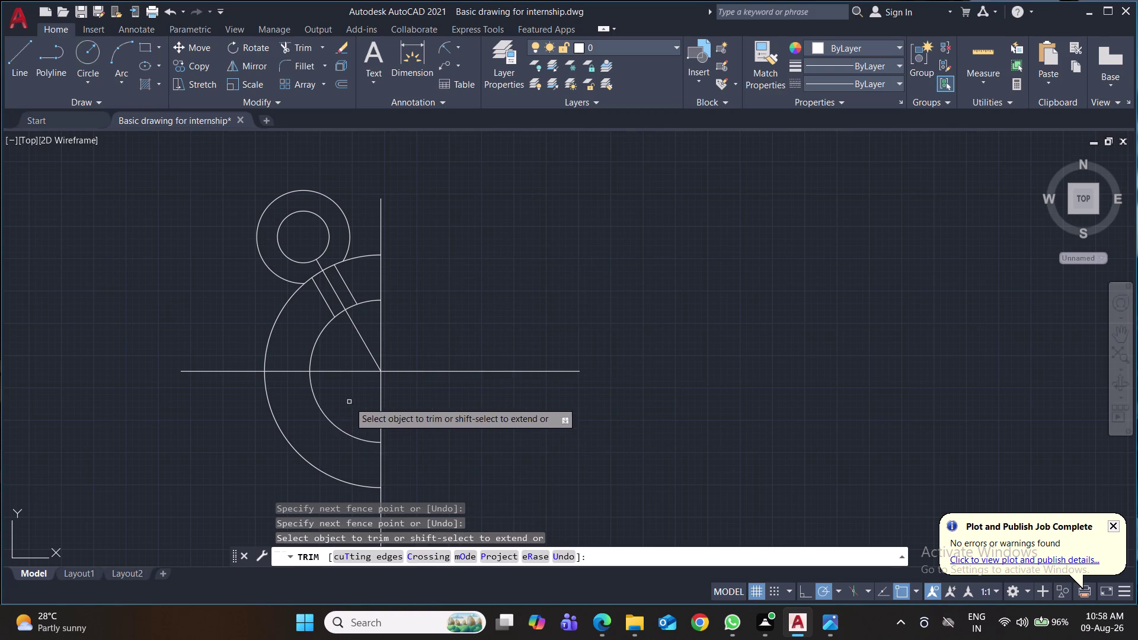
click(349, 402)
click(264, 458)
key(ctrl+s)
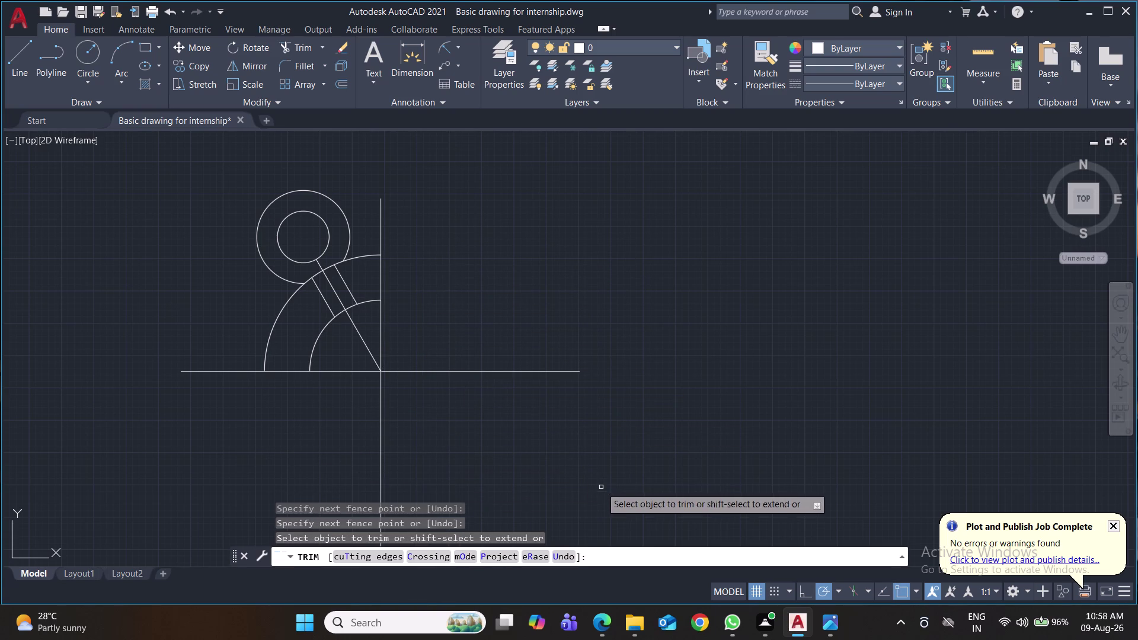
key(ctrl+s)
middle_drag(674, 412, 679, 374)
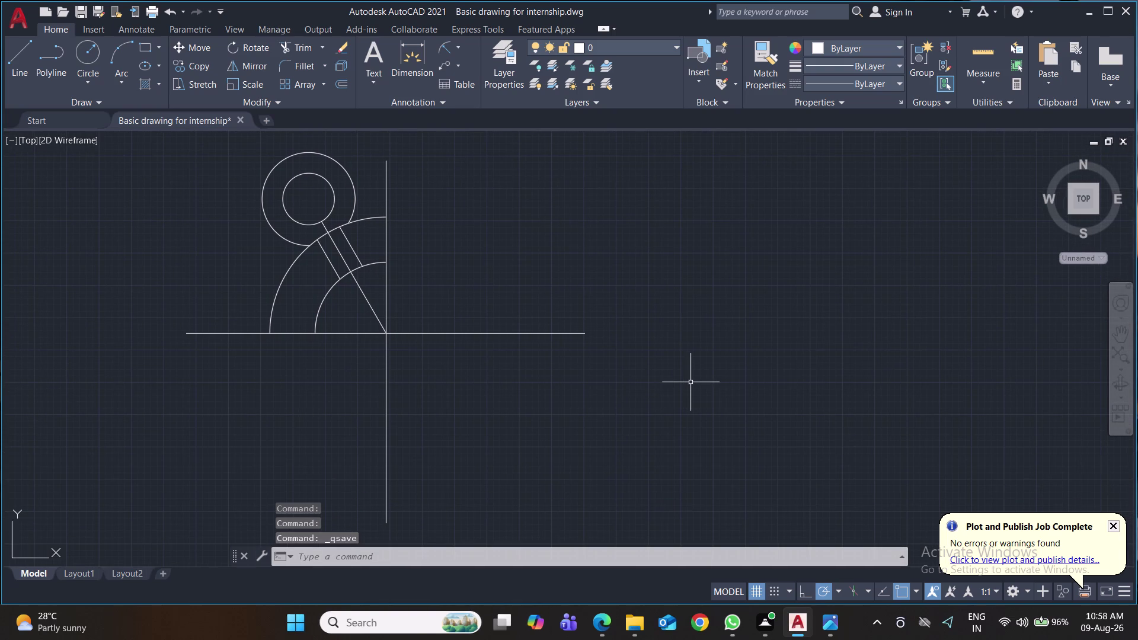
Mirror the quarter about the horizontal centre line, keeping the original.
text(mi)
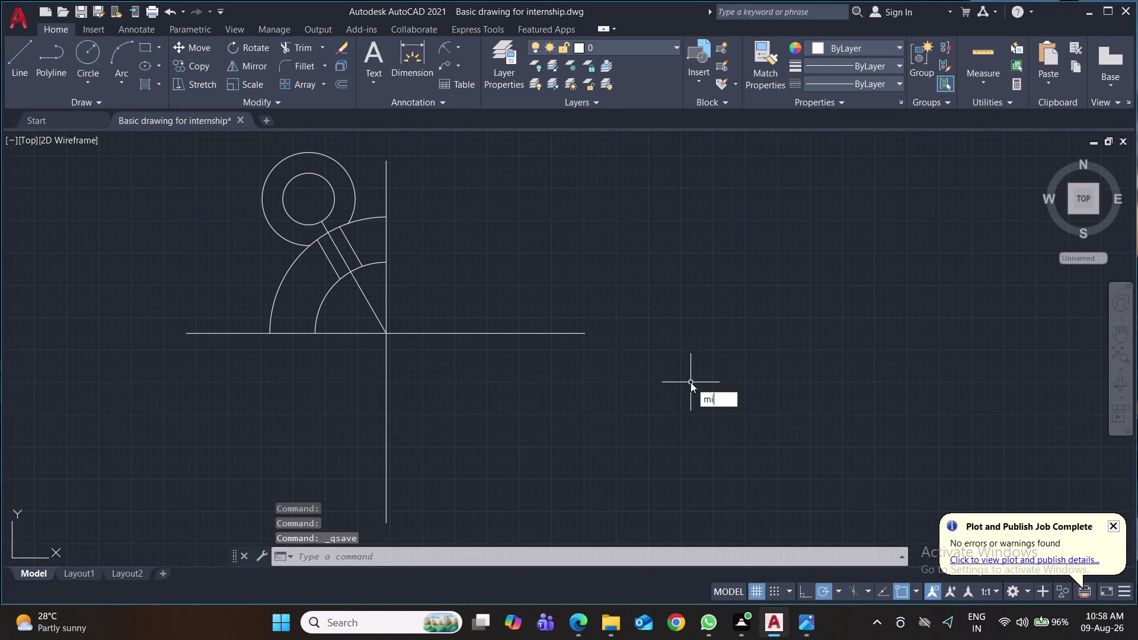
key(Return)
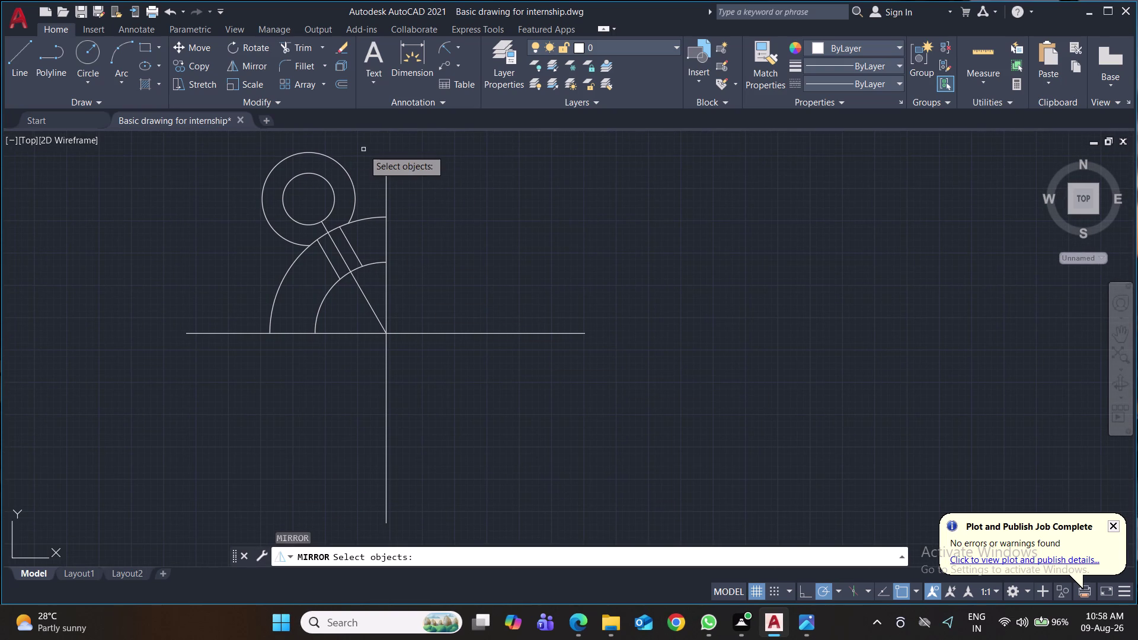
click(407, 143)
click(266, 329)
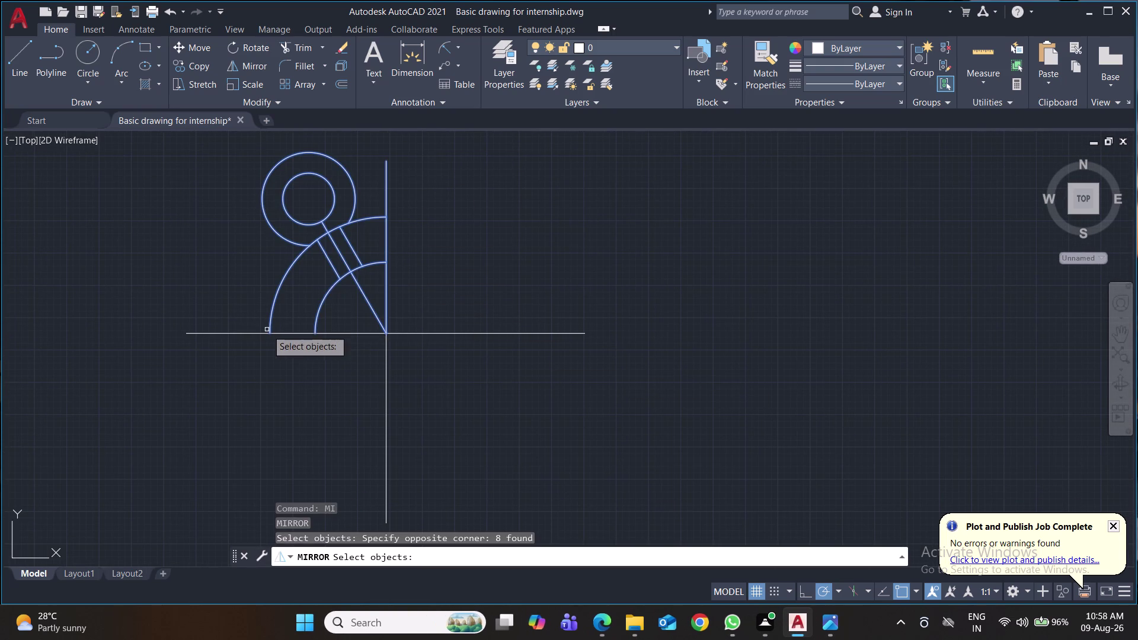
key(Return)
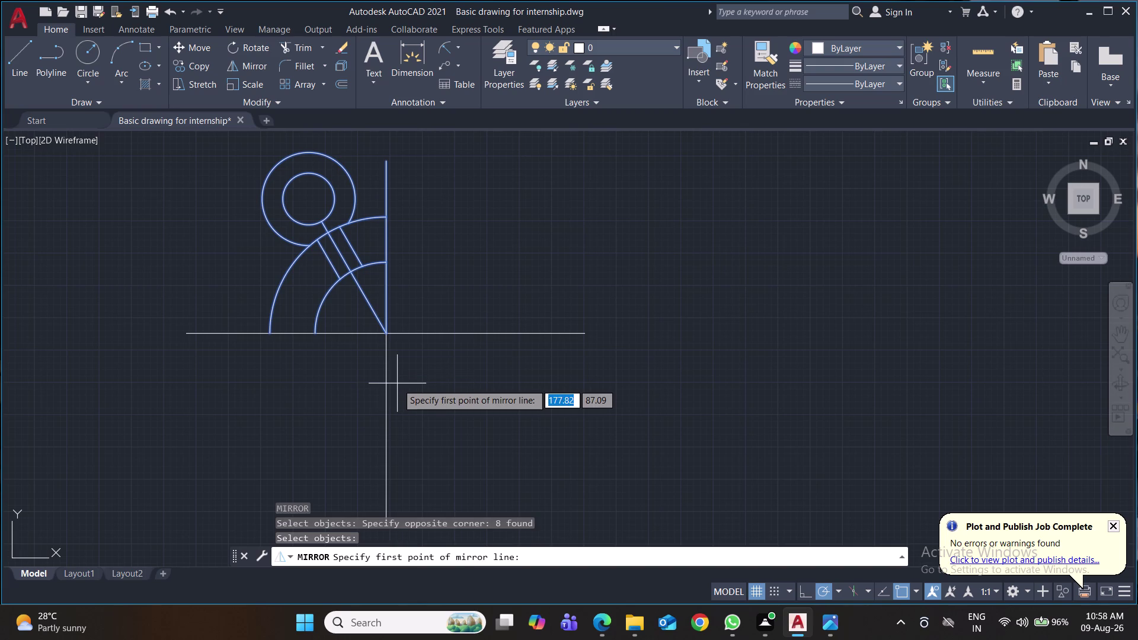
click(387, 334)
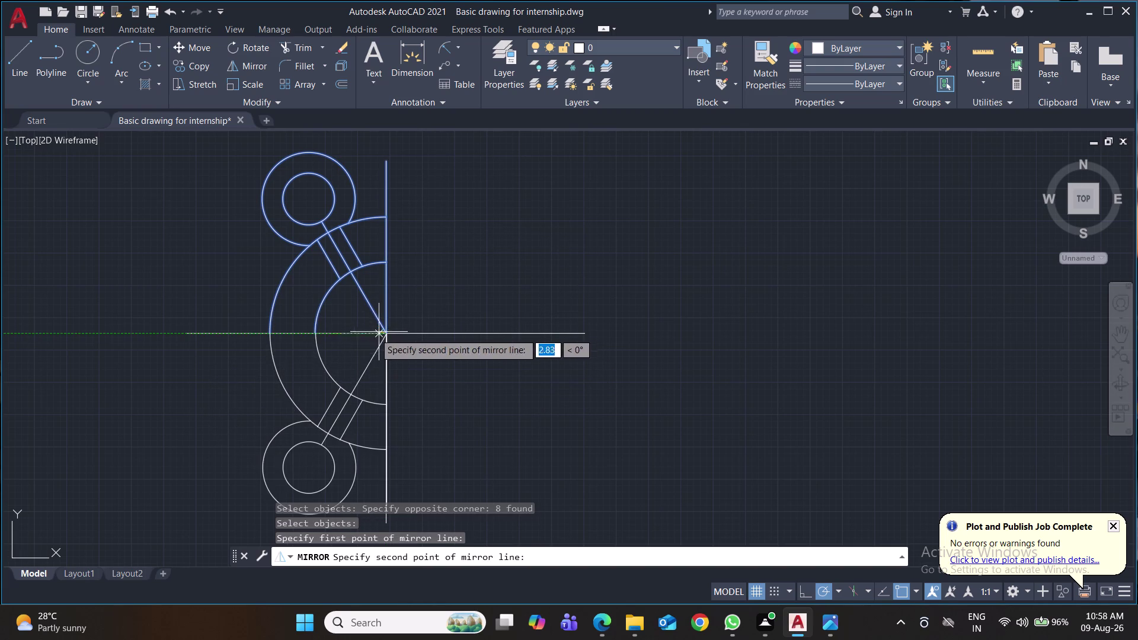
click(185, 335)
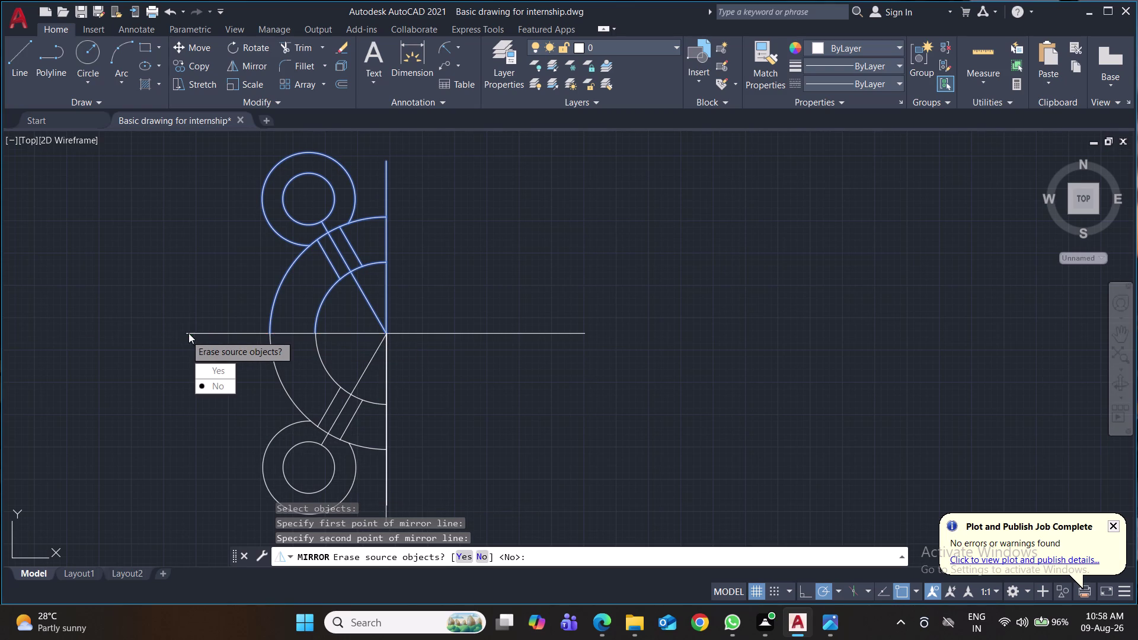
drag(214, 385, 185, 335)
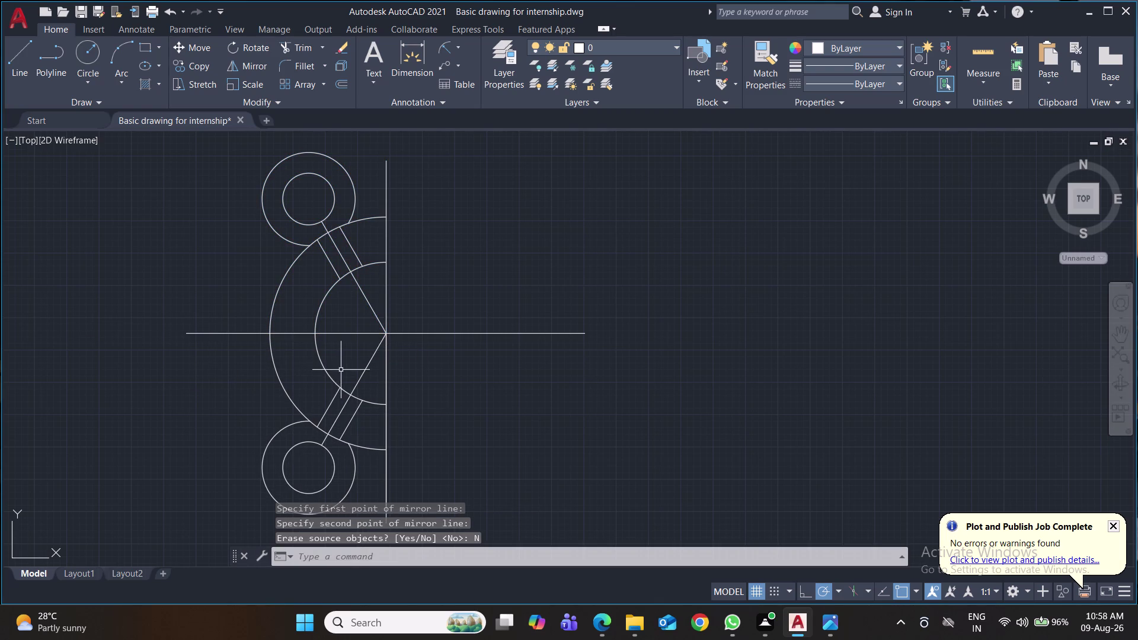
Mirror the left half about the vertical centre line, keeping the original.
key(m)
key(i)
key(Return)
click(403, 148)
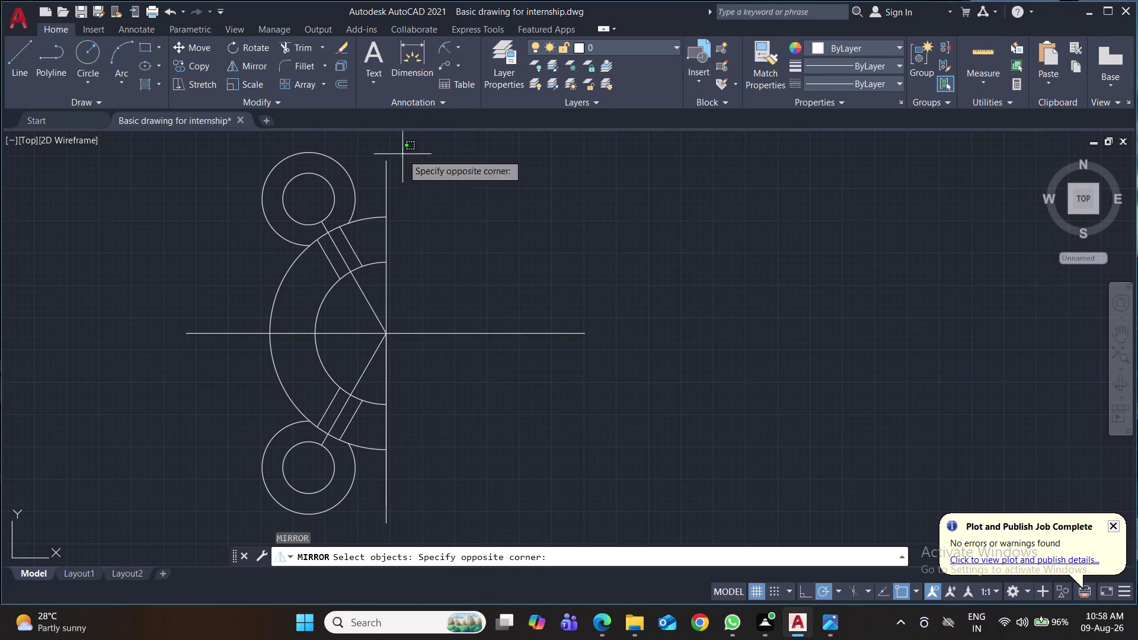
click(261, 509)
key(Return)
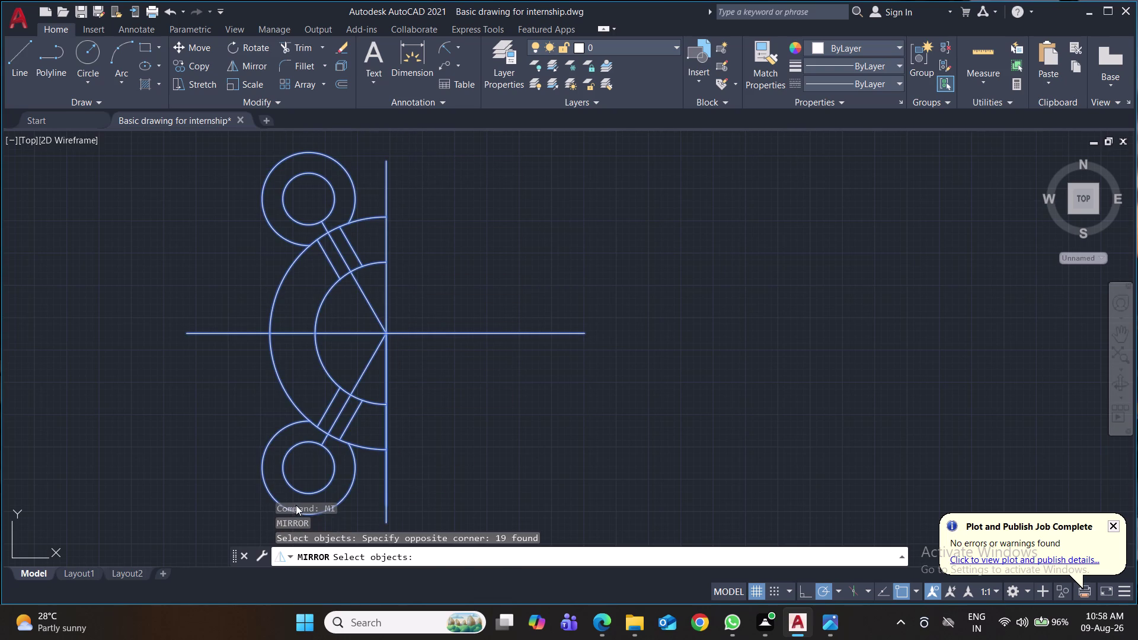
click(385, 332)
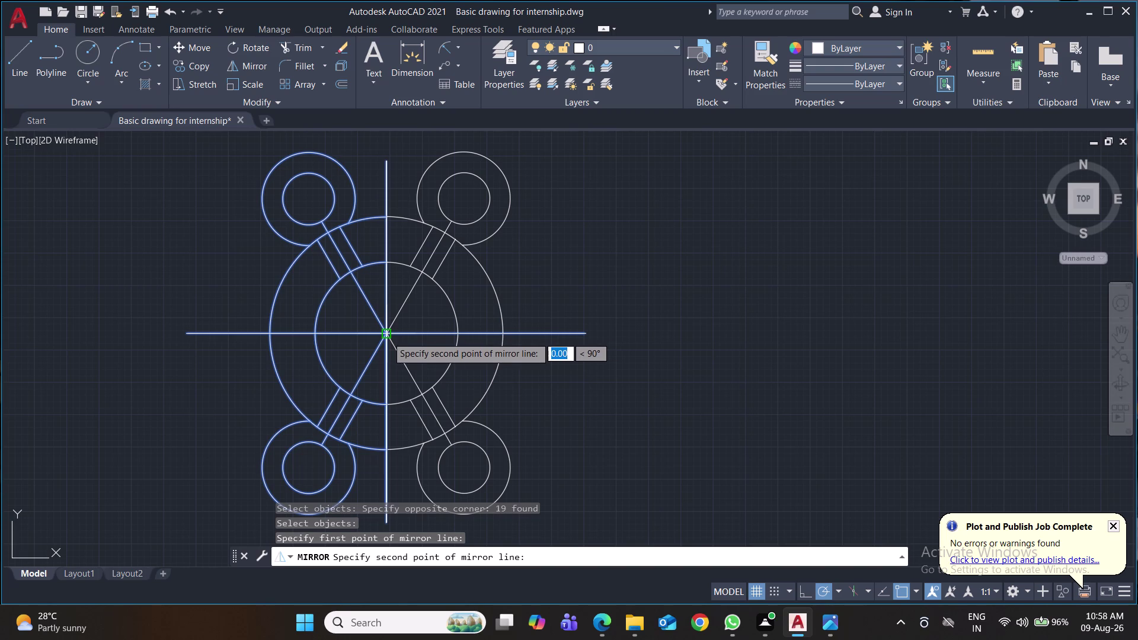
click(388, 336)
drag(428, 386, 387, 337)
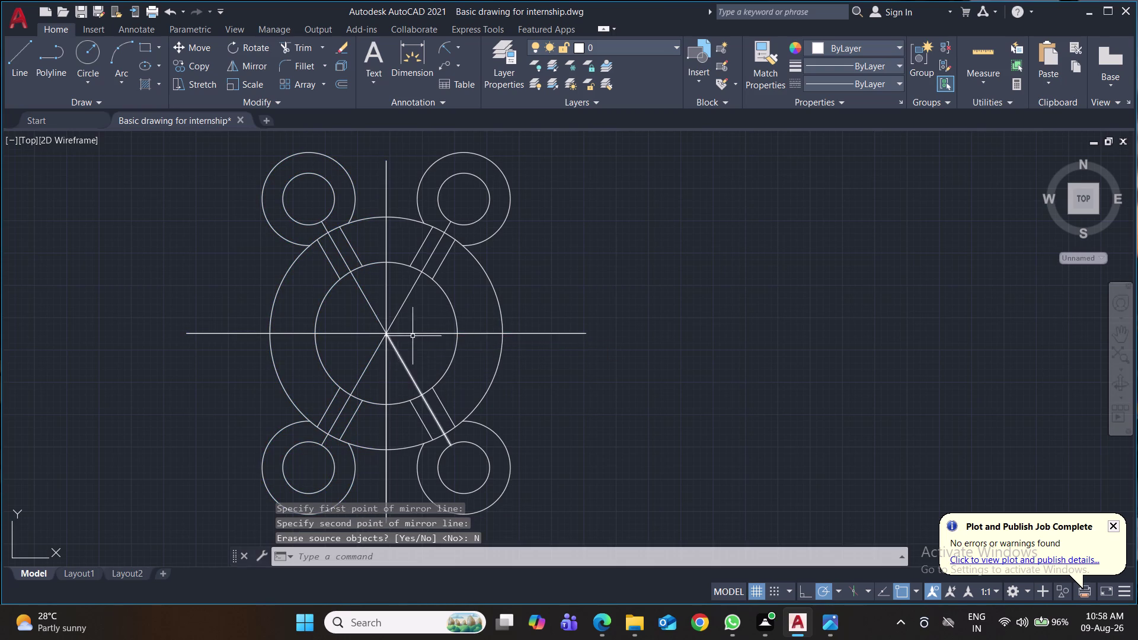
Save the completed plate and pan it into view.
scroll(down, 3)
middle_drag(721, 350, 704, 326)
scroll(up, 3)
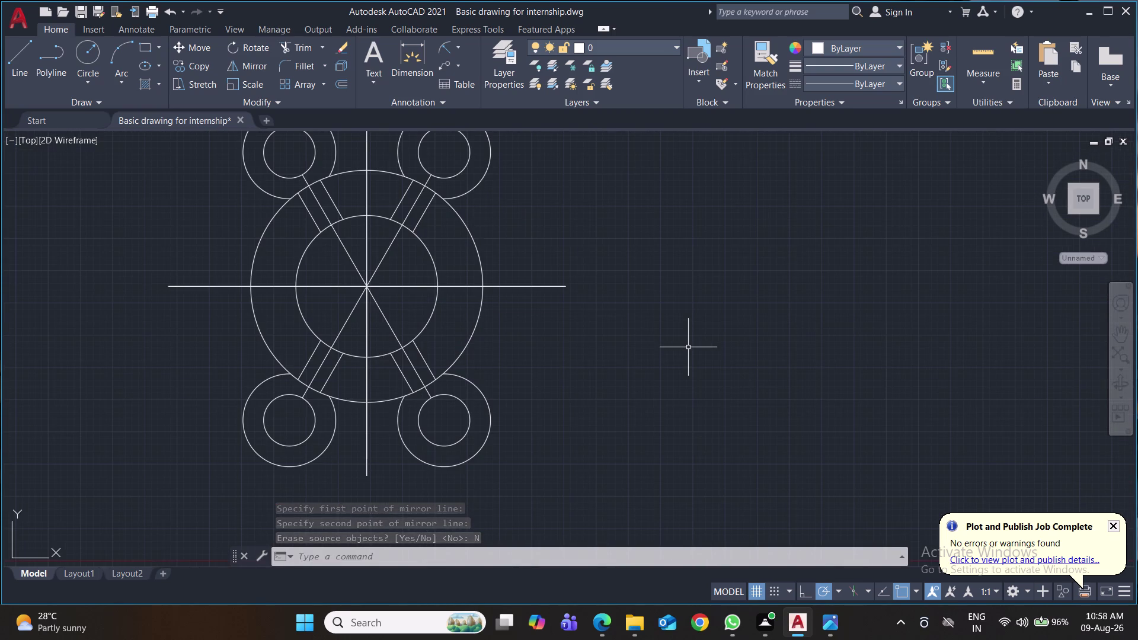
scroll(down, 3)
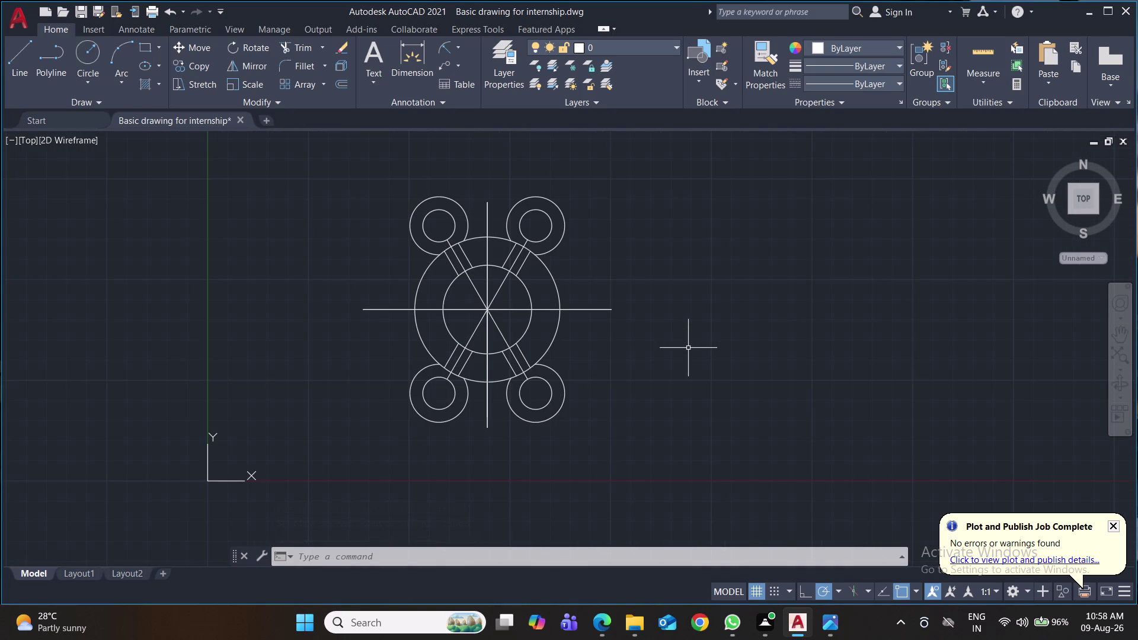
middle_drag(688, 348, 683, 358)
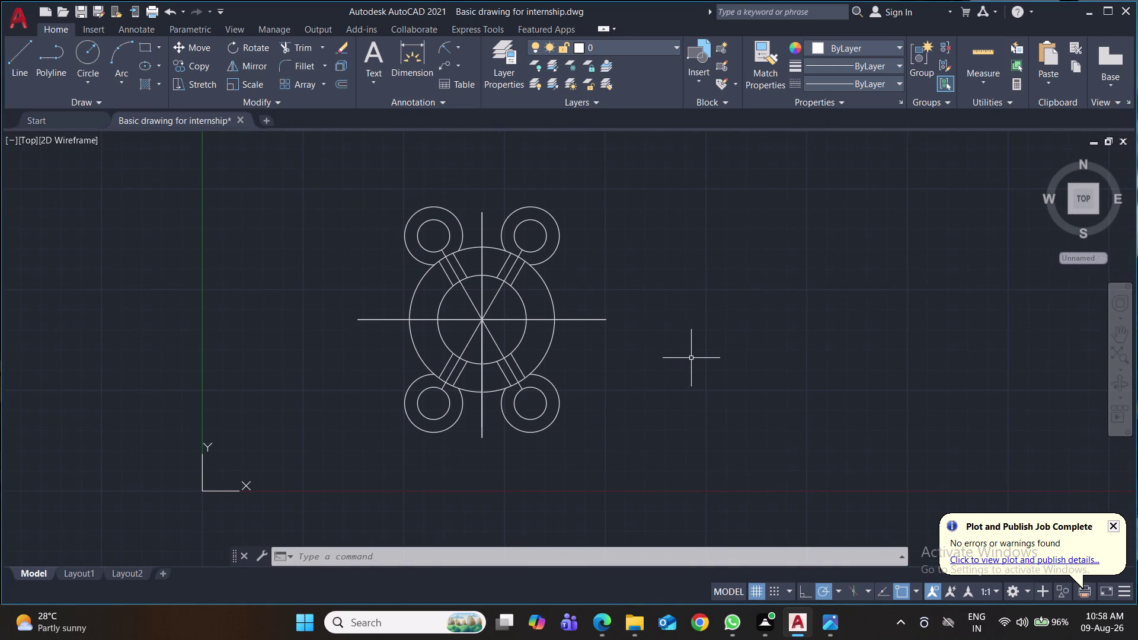
key(ctrl+s)
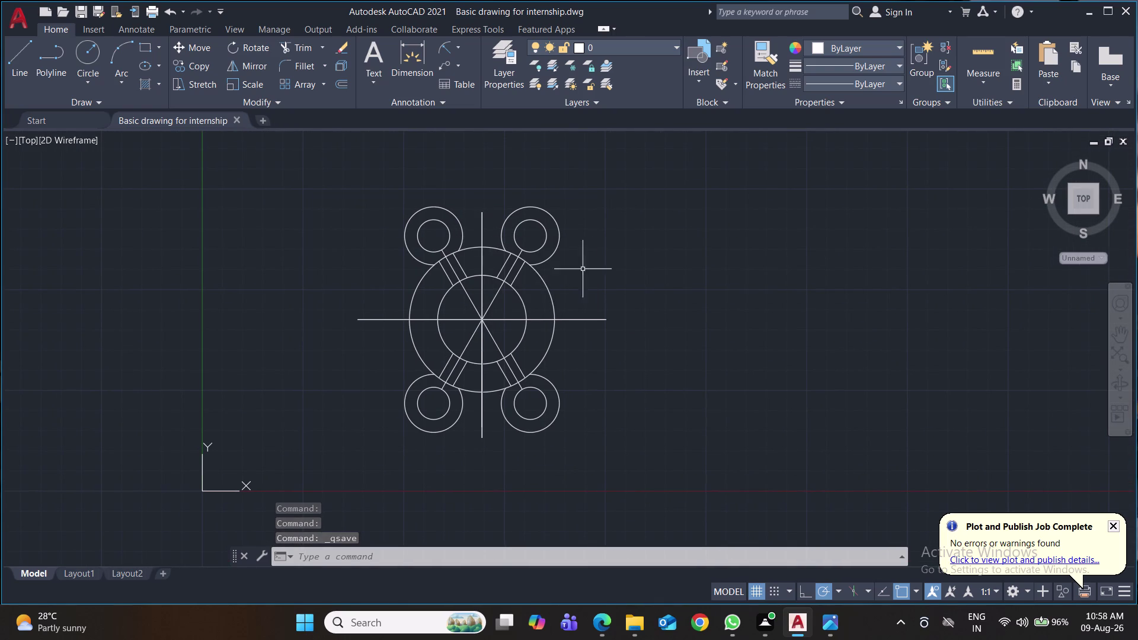
middle_drag(757, 251, 688, 283)
scroll(up, 3)
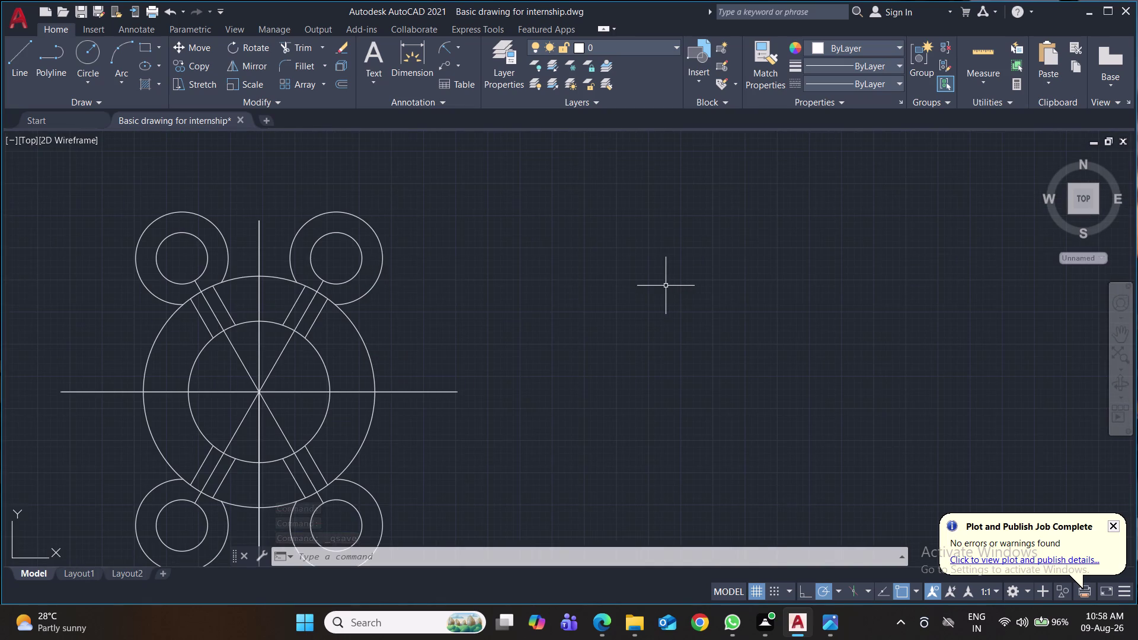
middle_drag(666, 286, 706, 263)
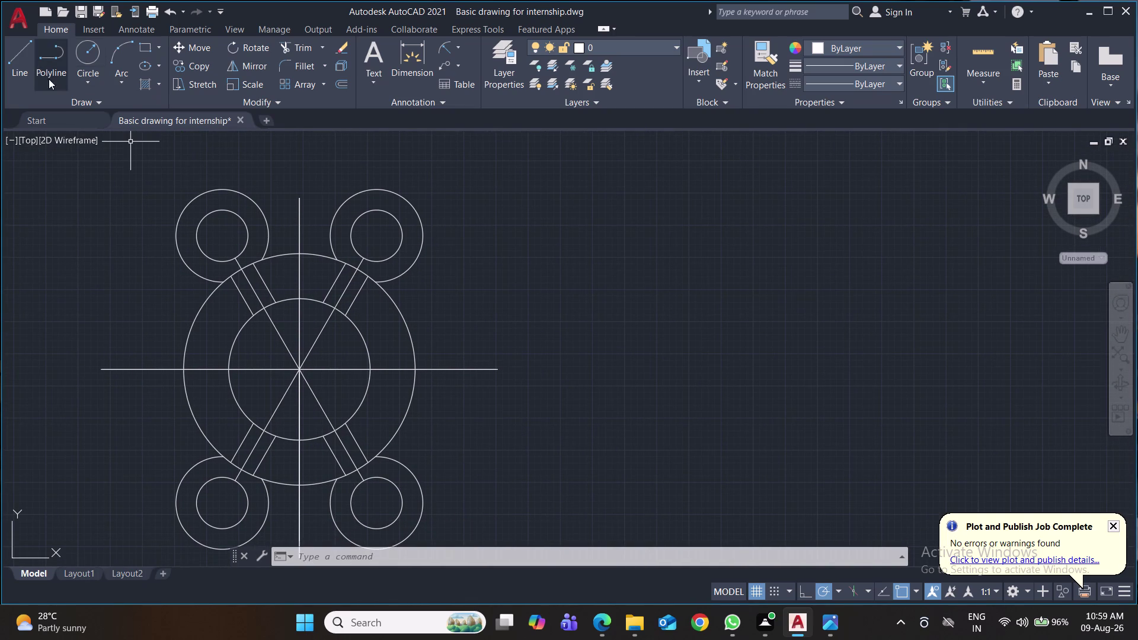
Draw a radius-17 Tan-Tan-Radius circle between the two top lobe rings.
click(89, 86)
click(132, 236)
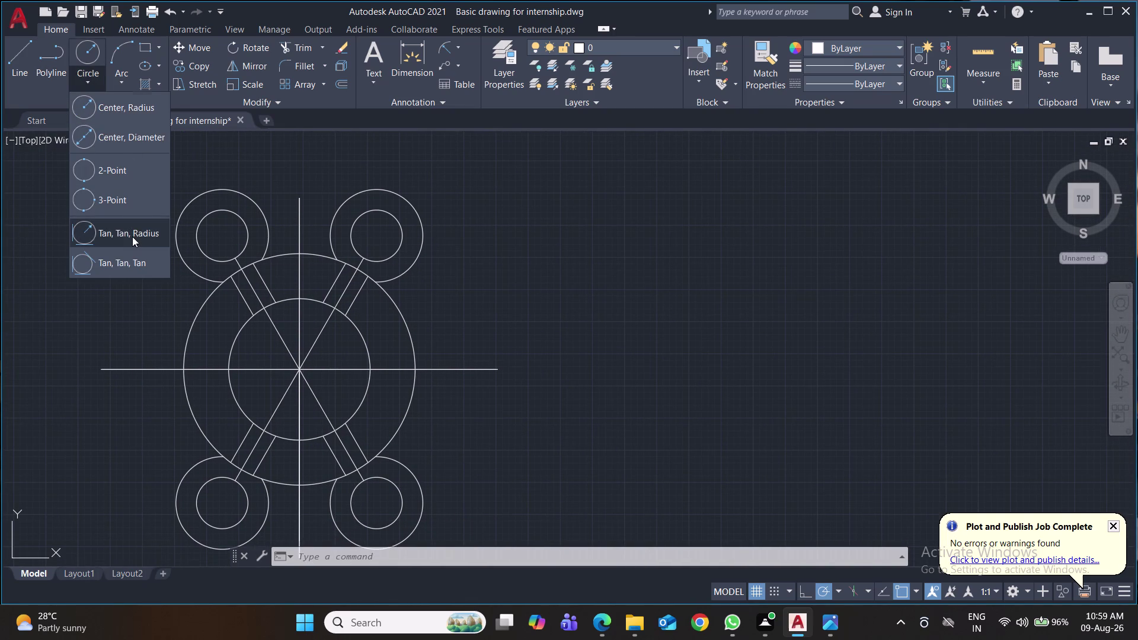
click(259, 210)
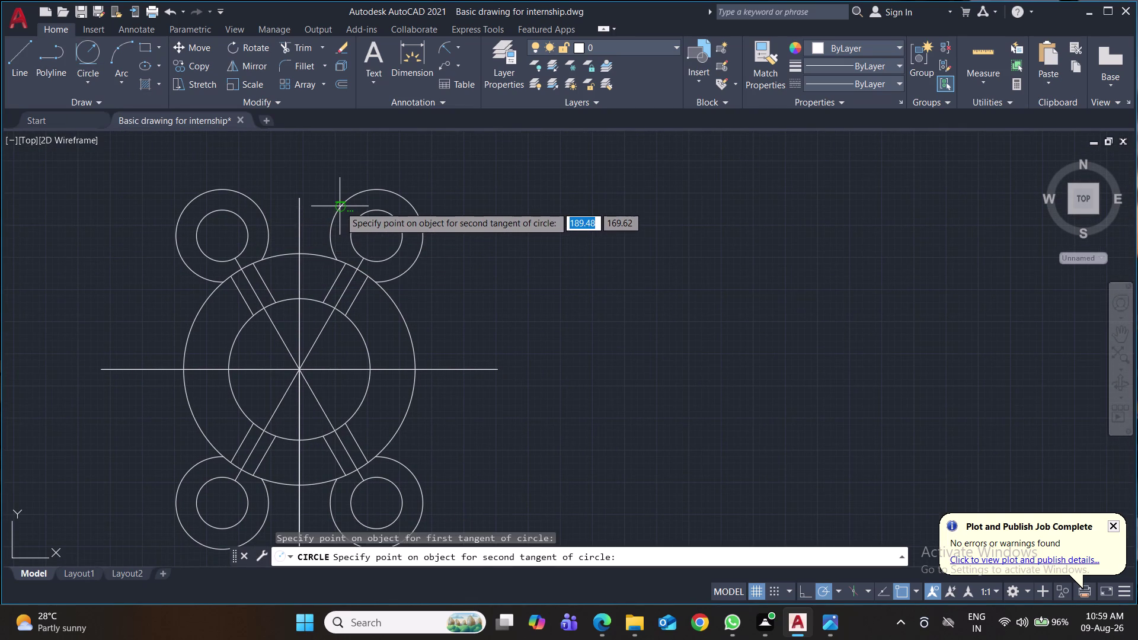
click(340, 206)
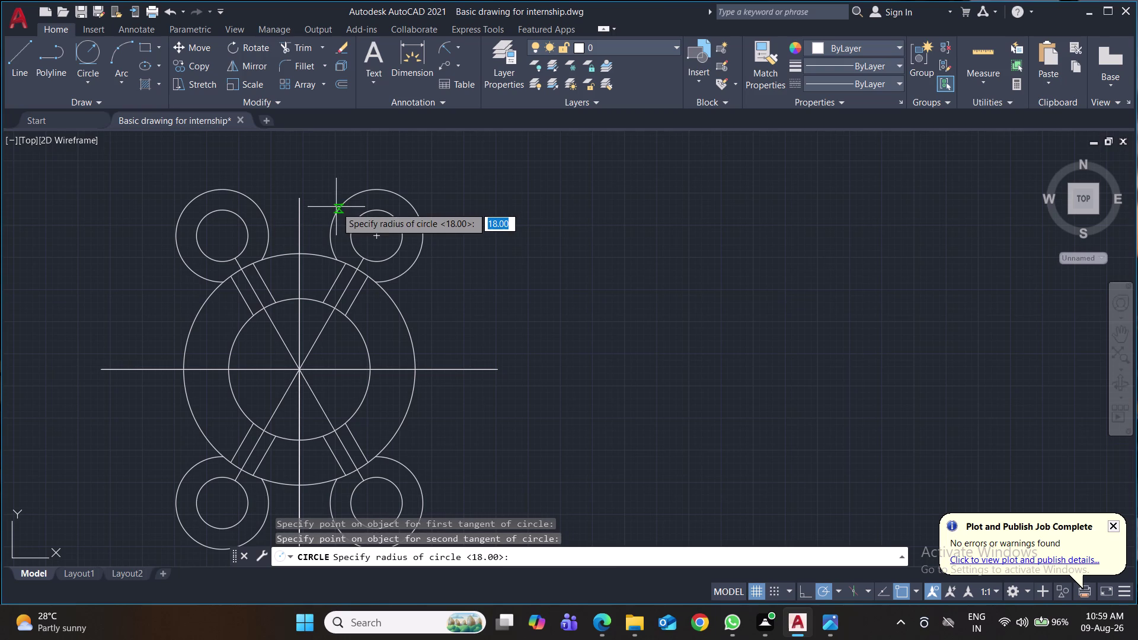
text(1)
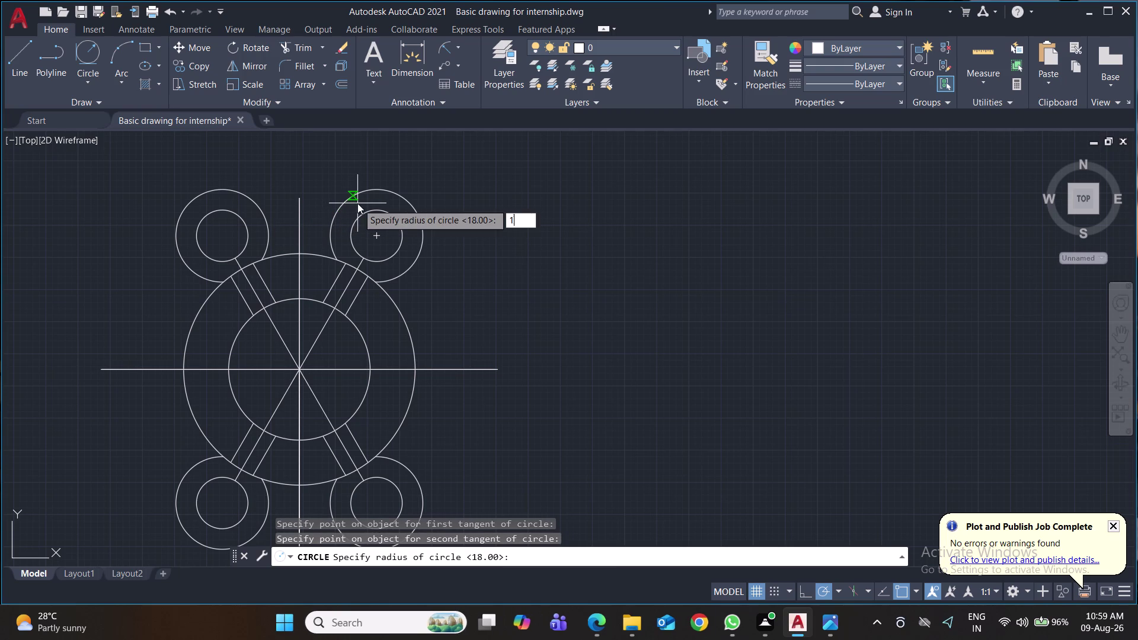
text(7)
key(Return)
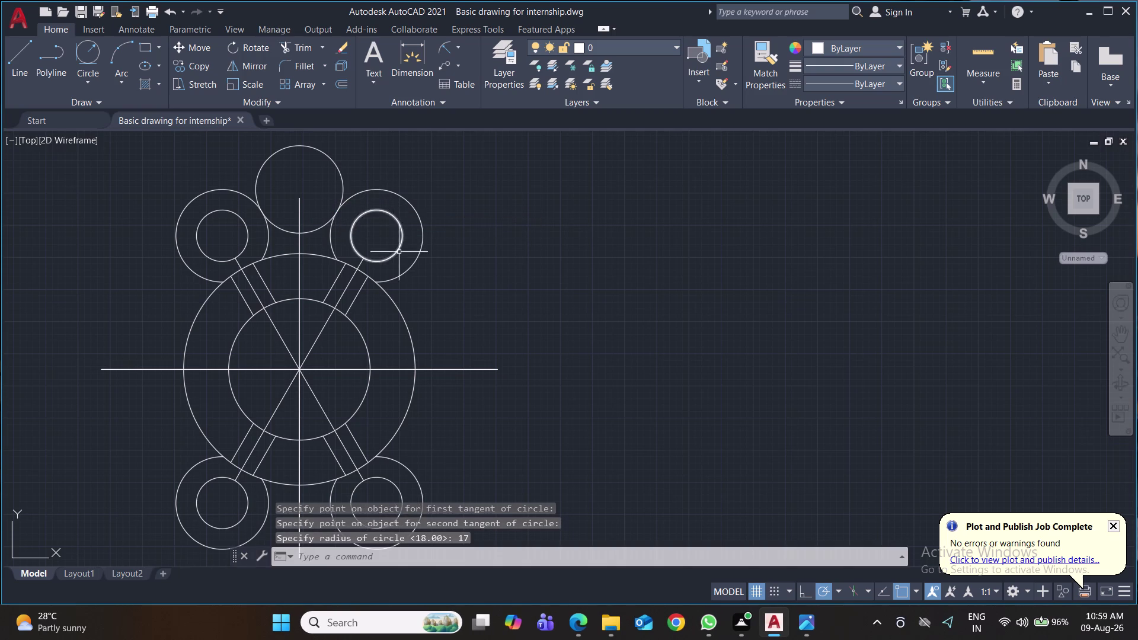
middle_drag(505, 297, 507, 287)
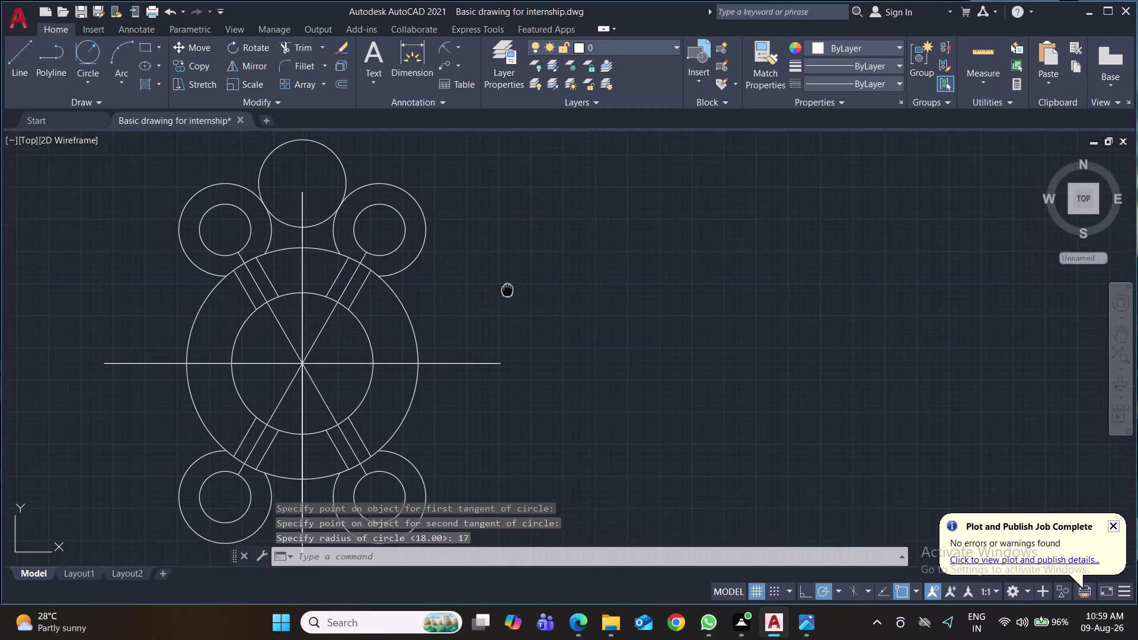
middle_drag(507, 287, 502, 238)
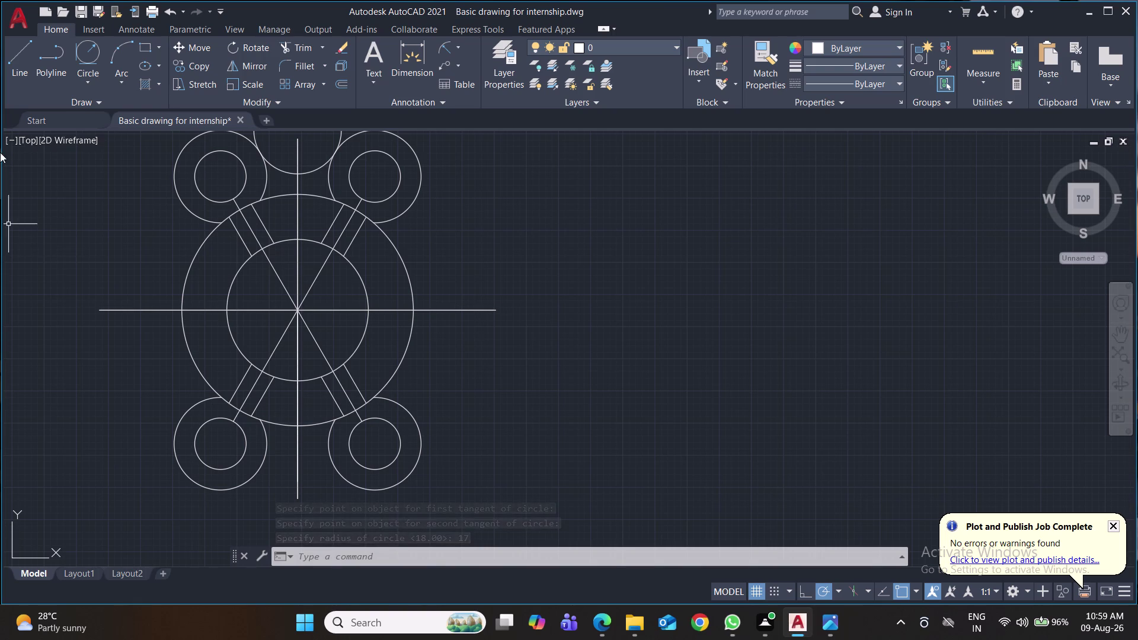
Draw a radius-17 tangent circle between the bottom-left and bottom-right lobes.
click(92, 58)
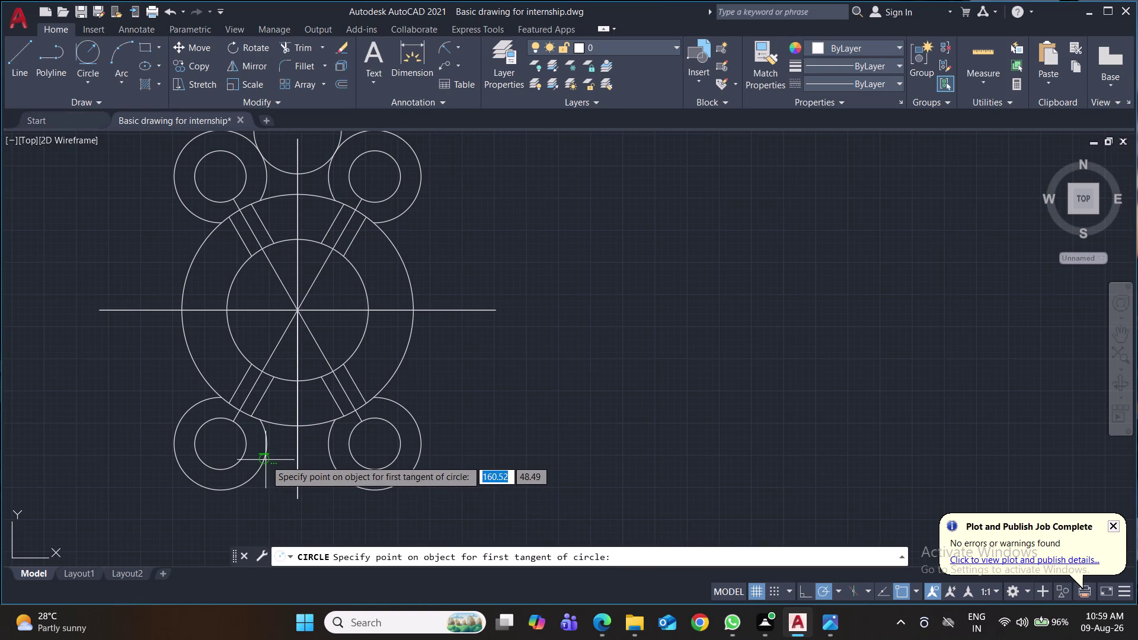
click(266, 460)
click(330, 460)
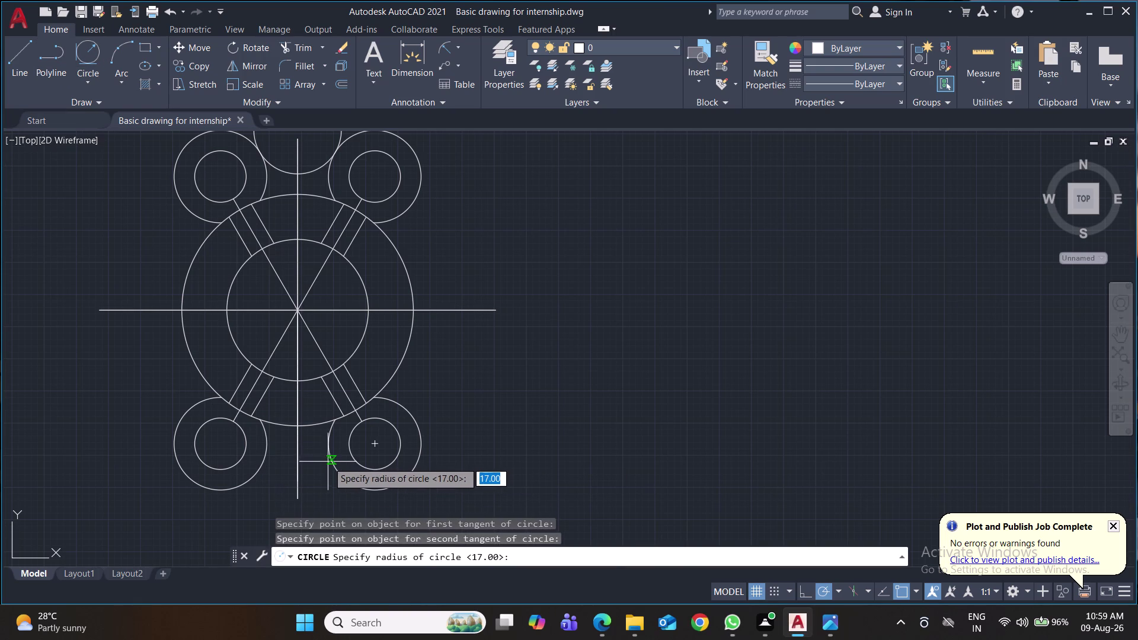
text(17)
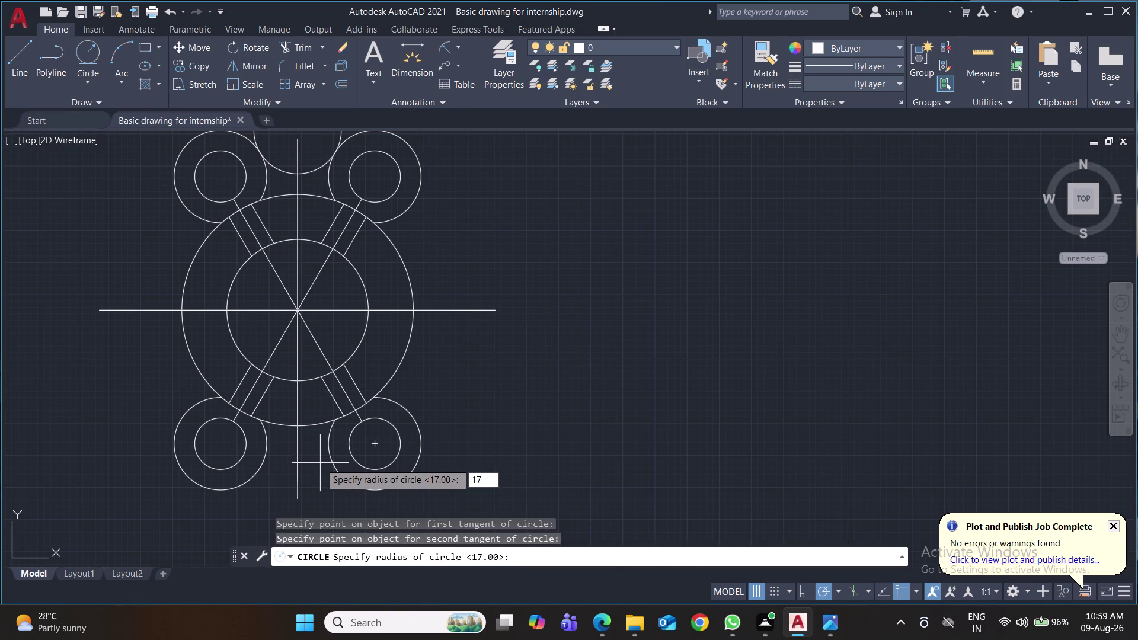
key(Return)
middle_drag(522, 439, 513, 413)
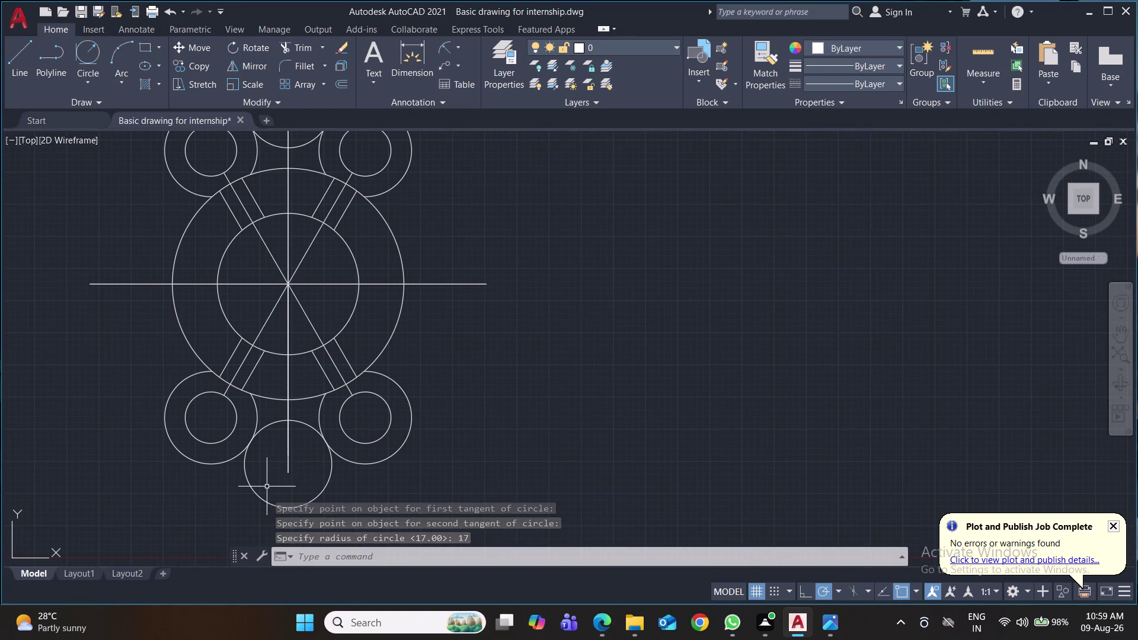
Trim the outer parts of the bottom and top radius-17 circles, then save.
text(tr)
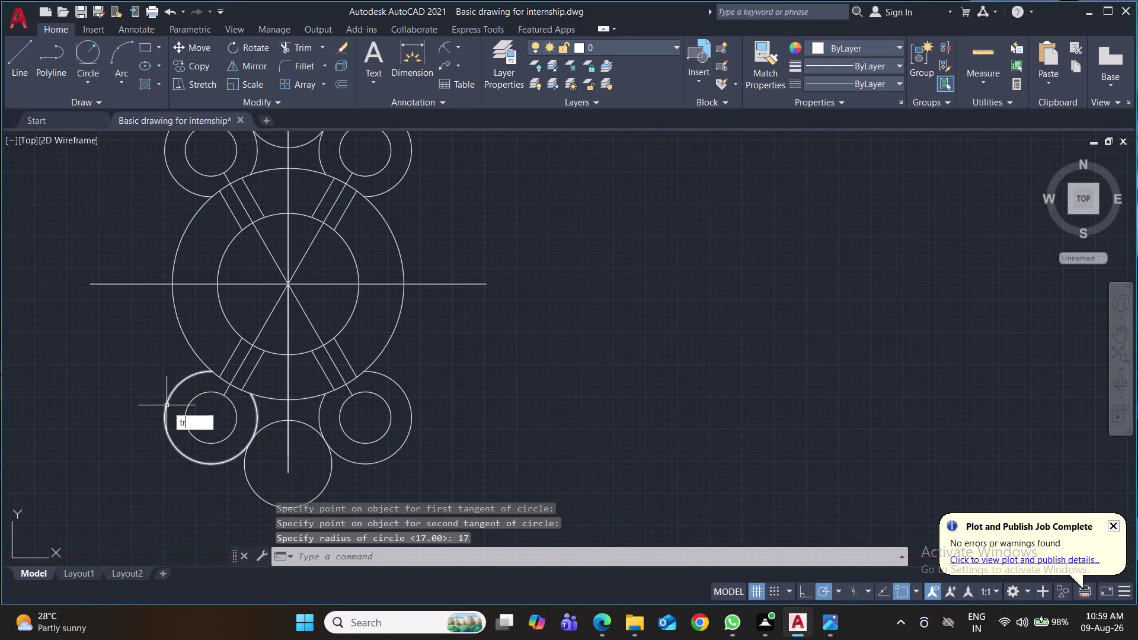
key(Return)
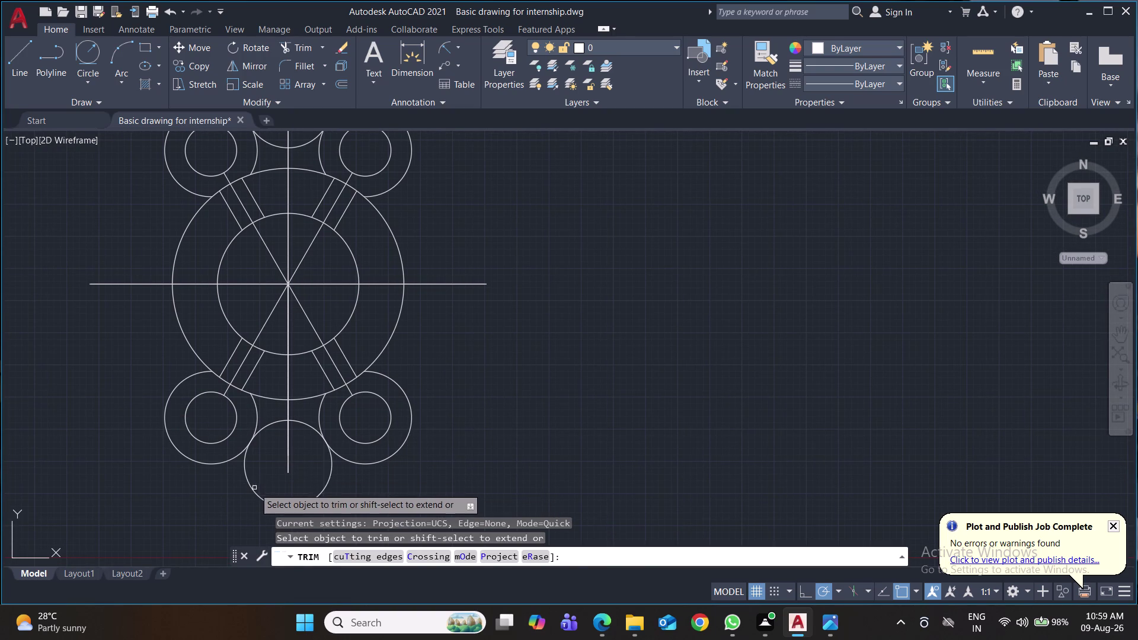
click(253, 491)
middle_drag(509, 379, 514, 461)
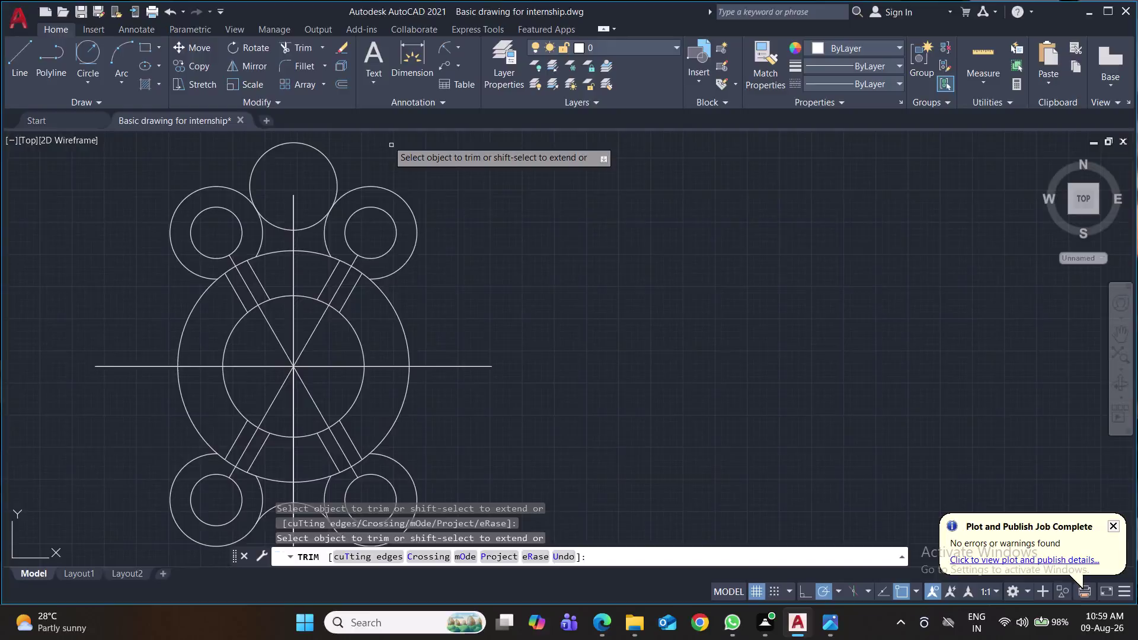
click(328, 162)
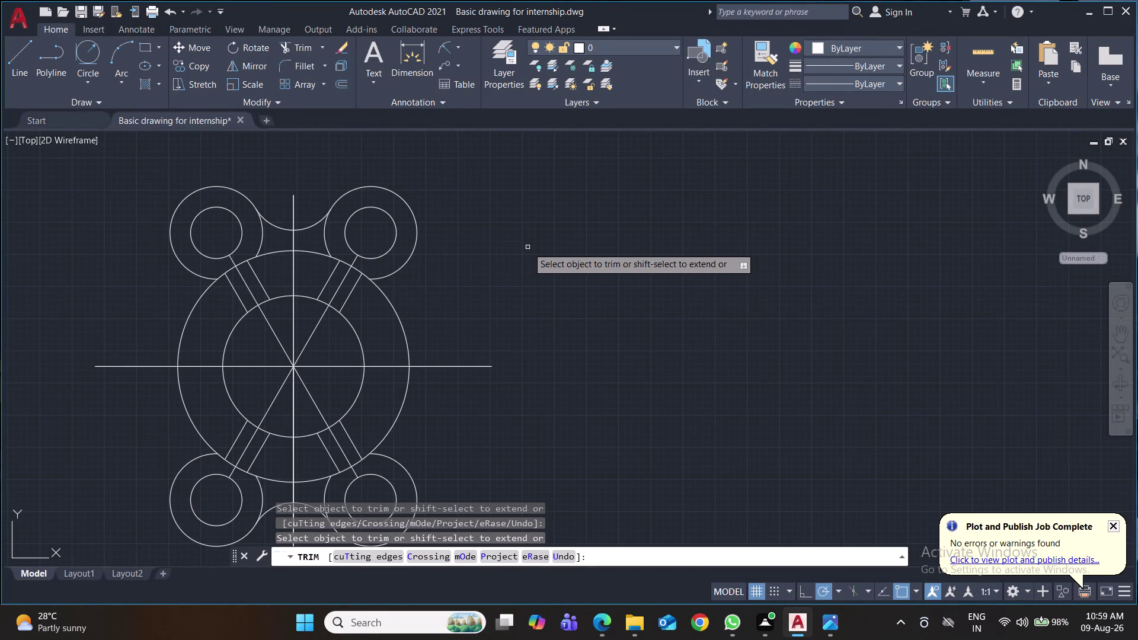
key(ctrl+s)
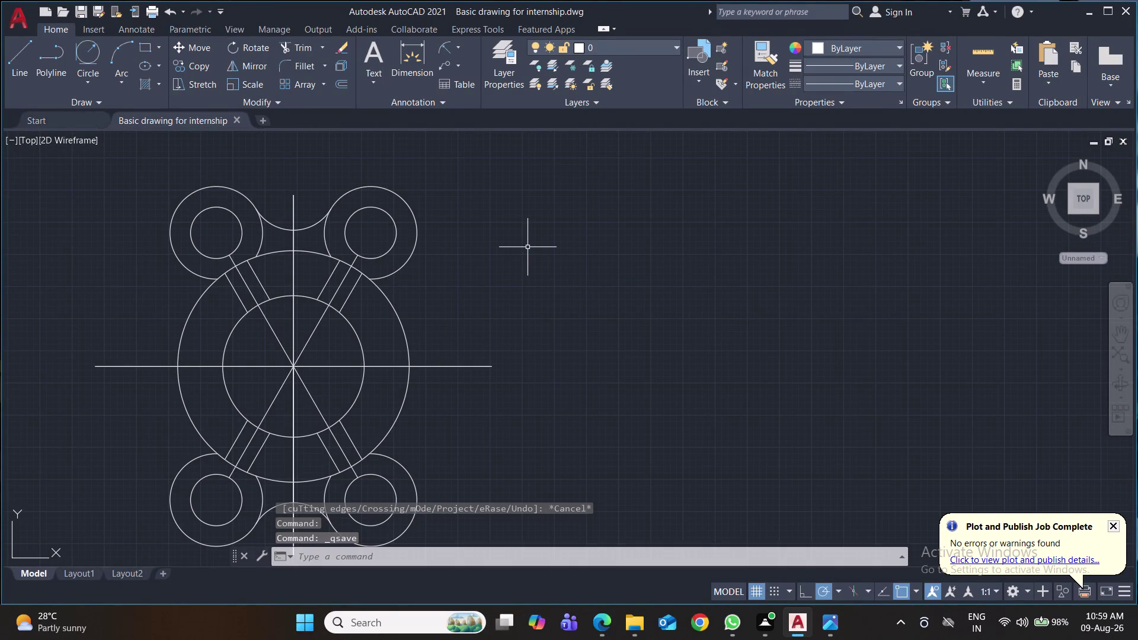
Try filleting the upper-right lobe circle with the large ring, then cancel and undo.
key(f)
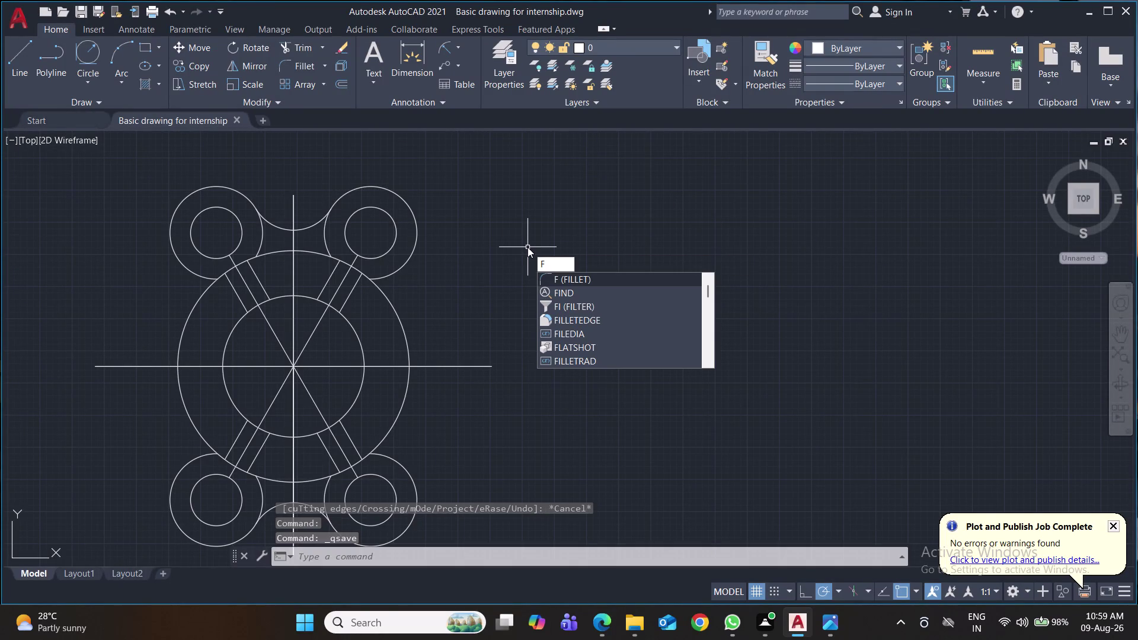
key(Return)
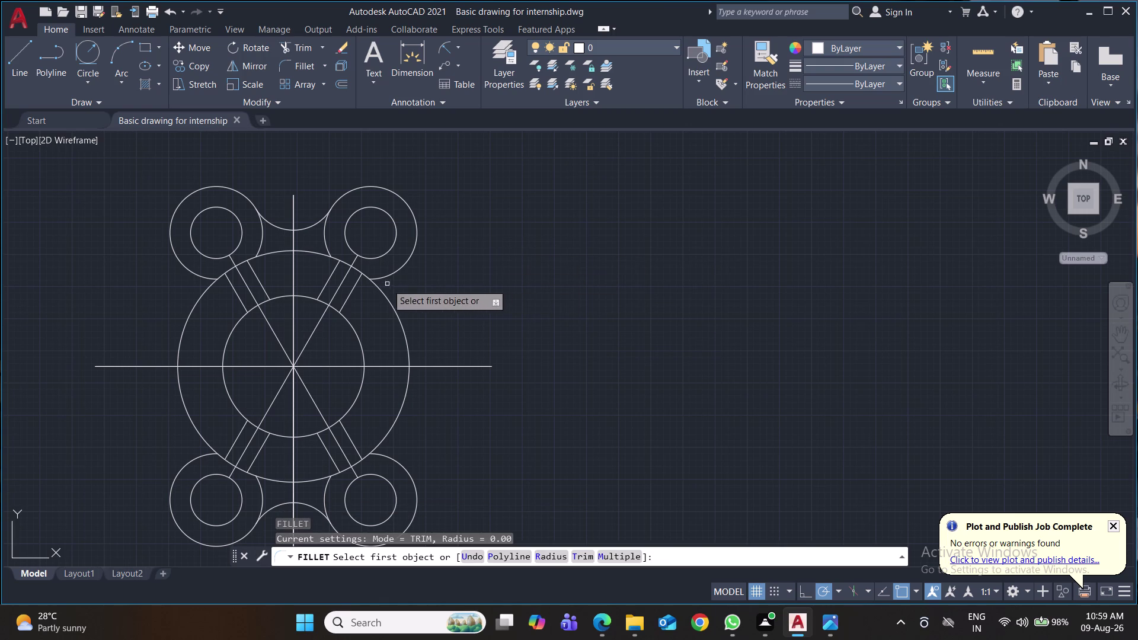
click(386, 277)
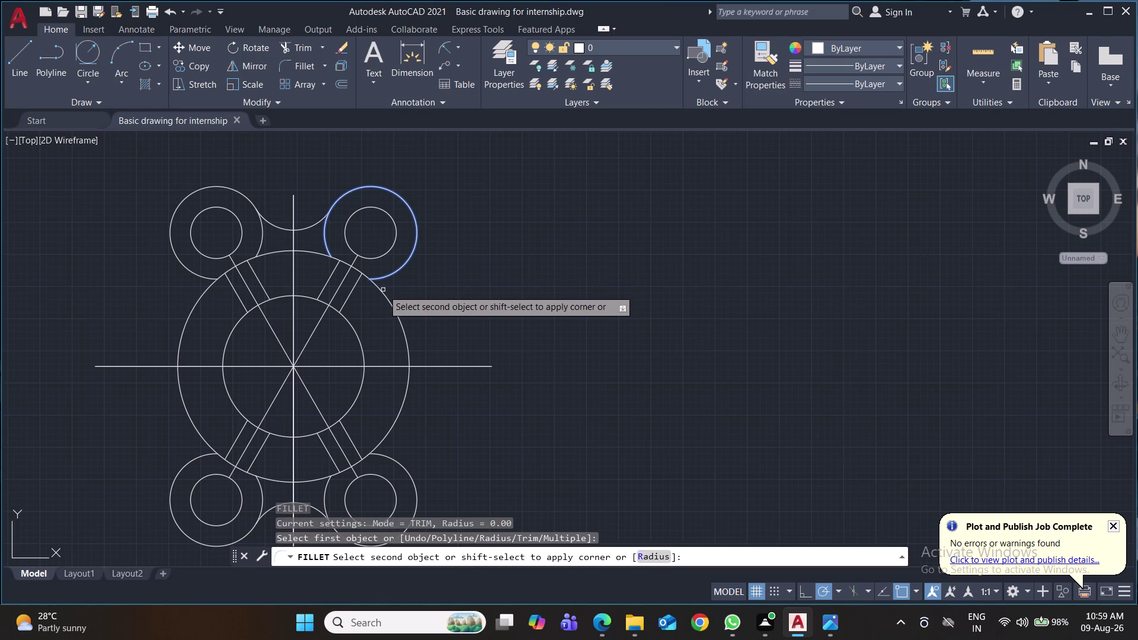
click(383, 295)
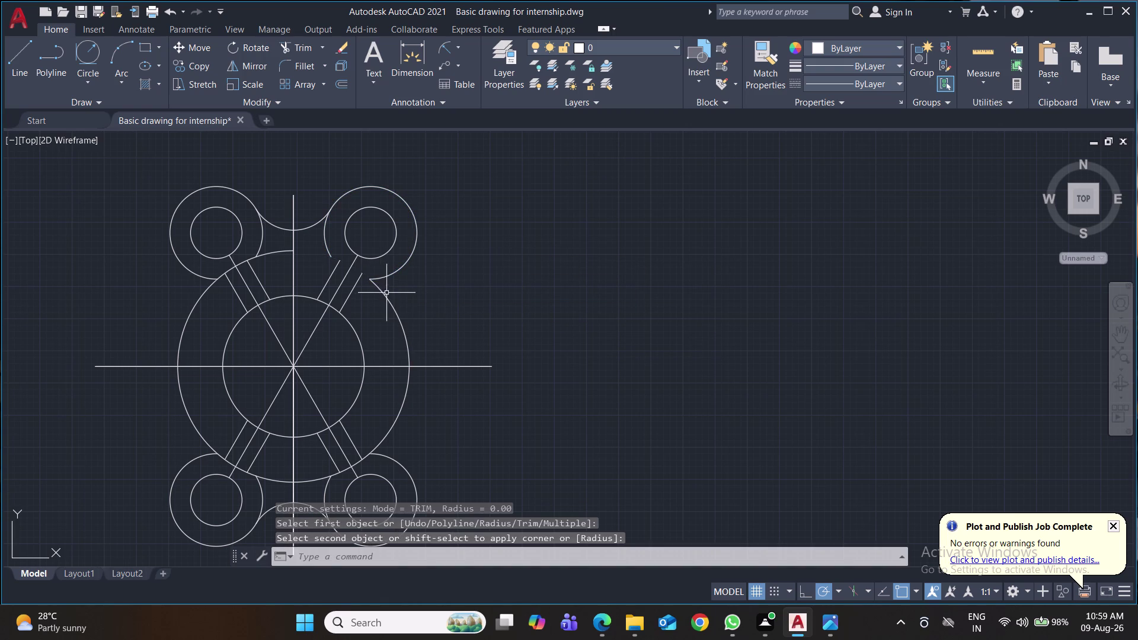
key(f)
key(Escape)
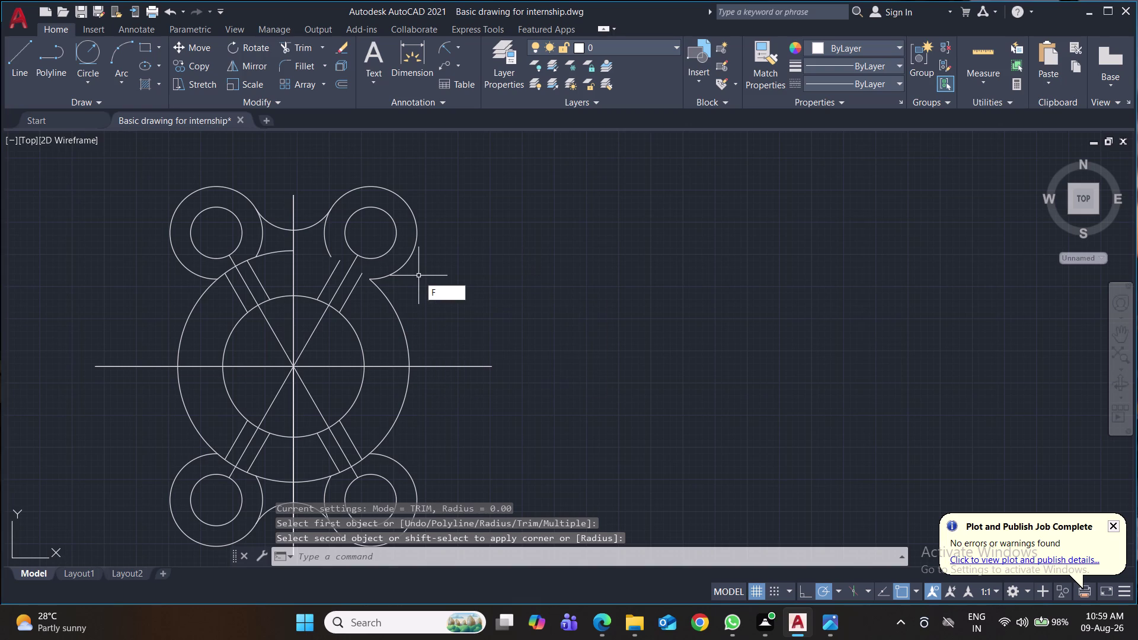
key(ctrl+z)
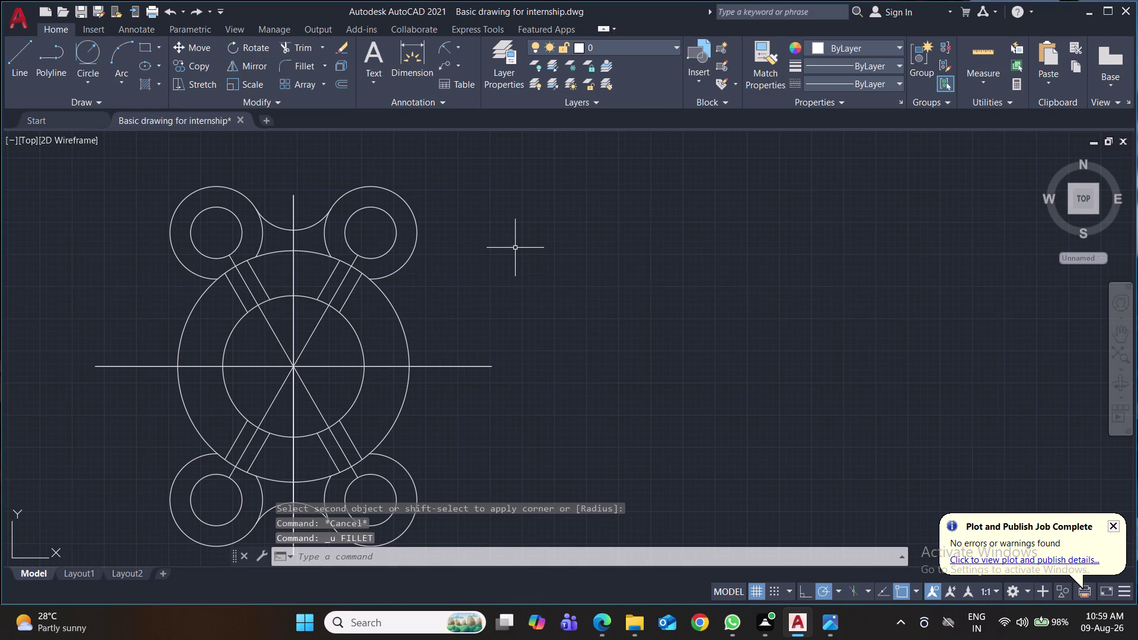
Retry the lobe fillet with radius 5, cancel it, and save the drawing.
key(f)
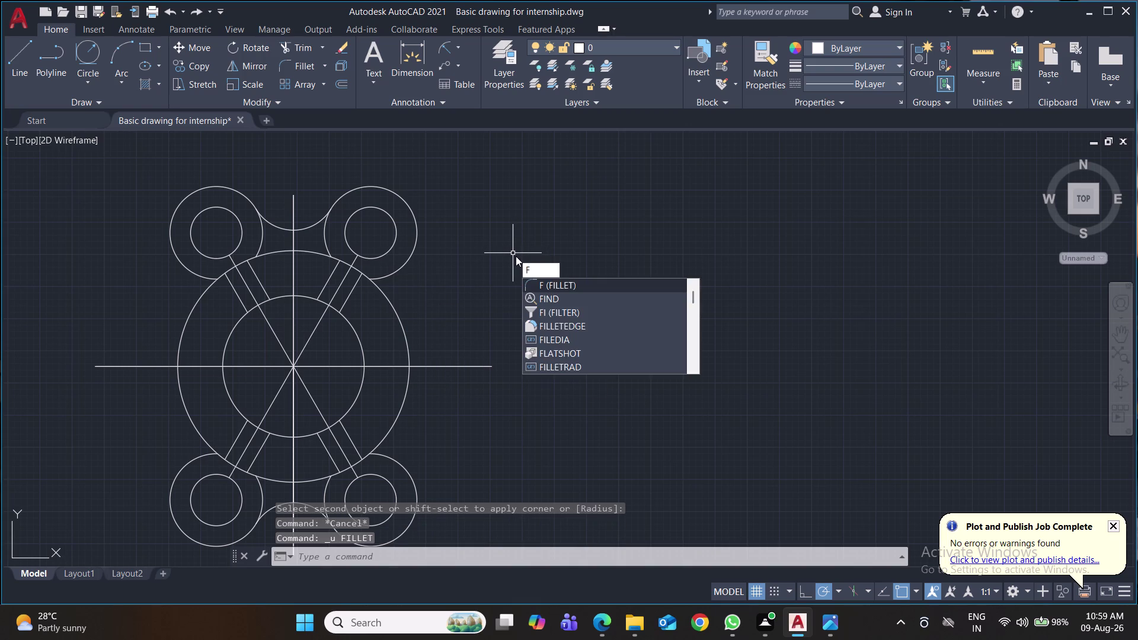
key(Return)
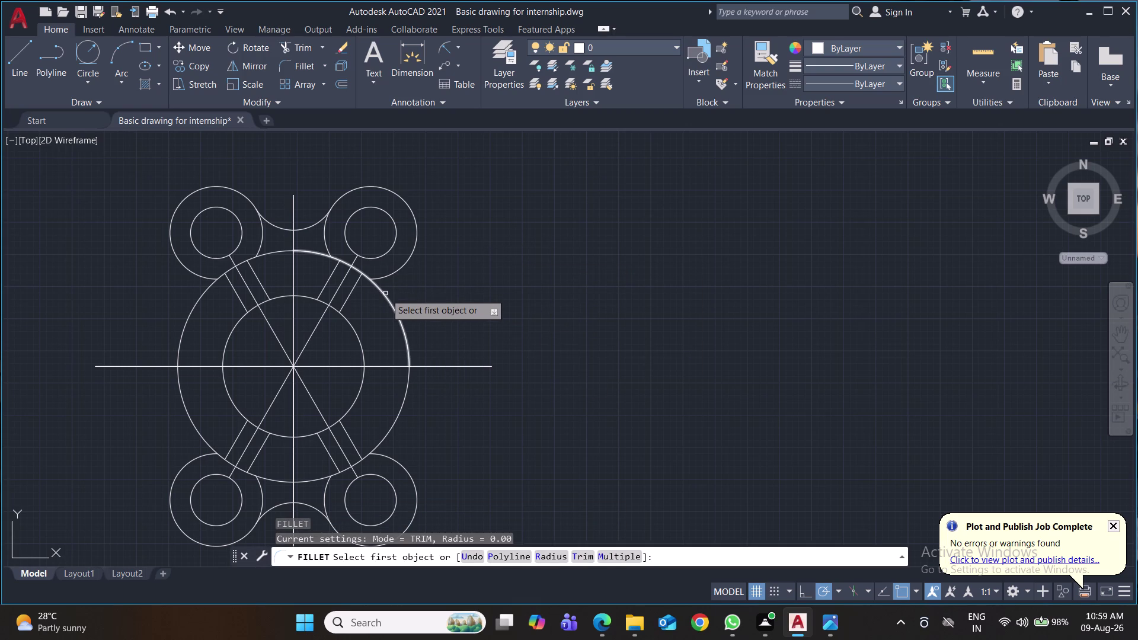
click(387, 277)
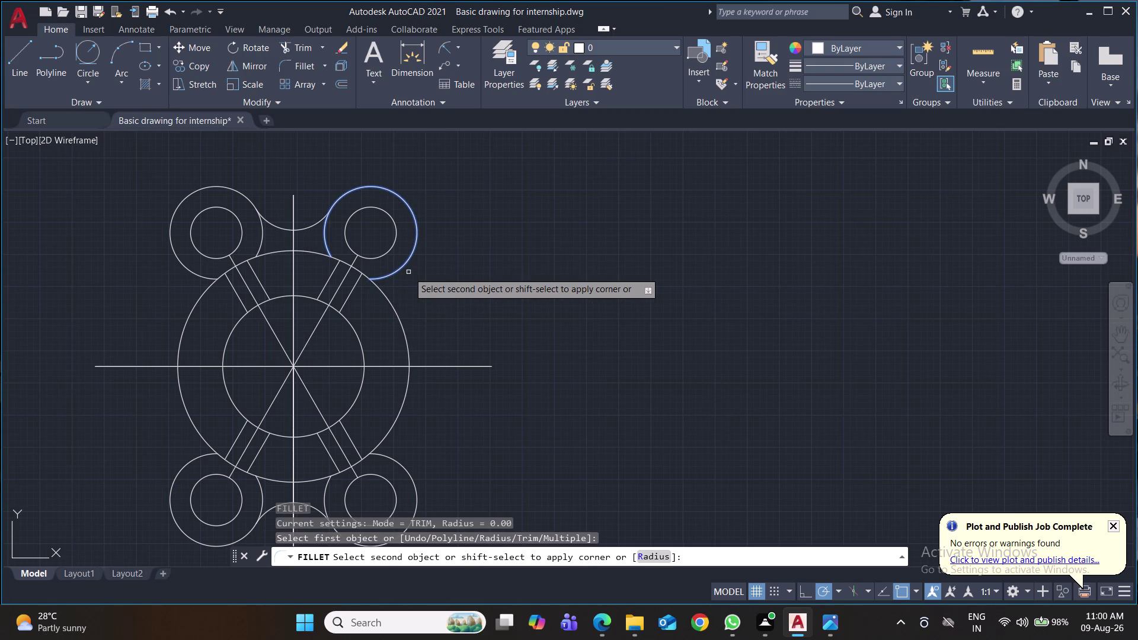
key(5)
key(Return)
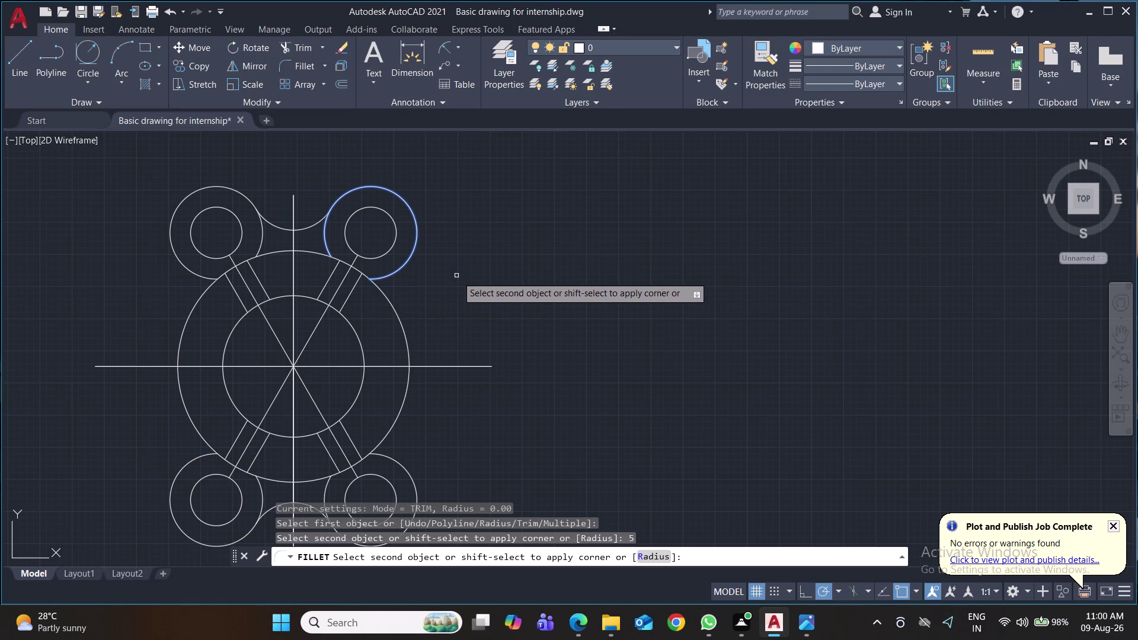
key(Escape)
key(ctrl+s)
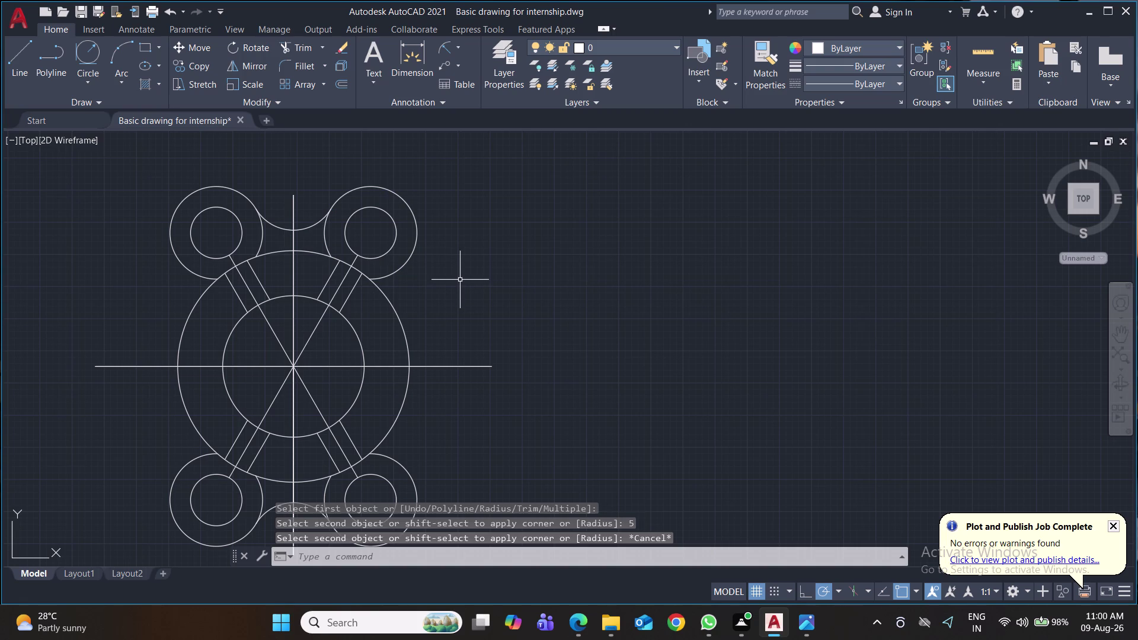
key(ctrl+s)
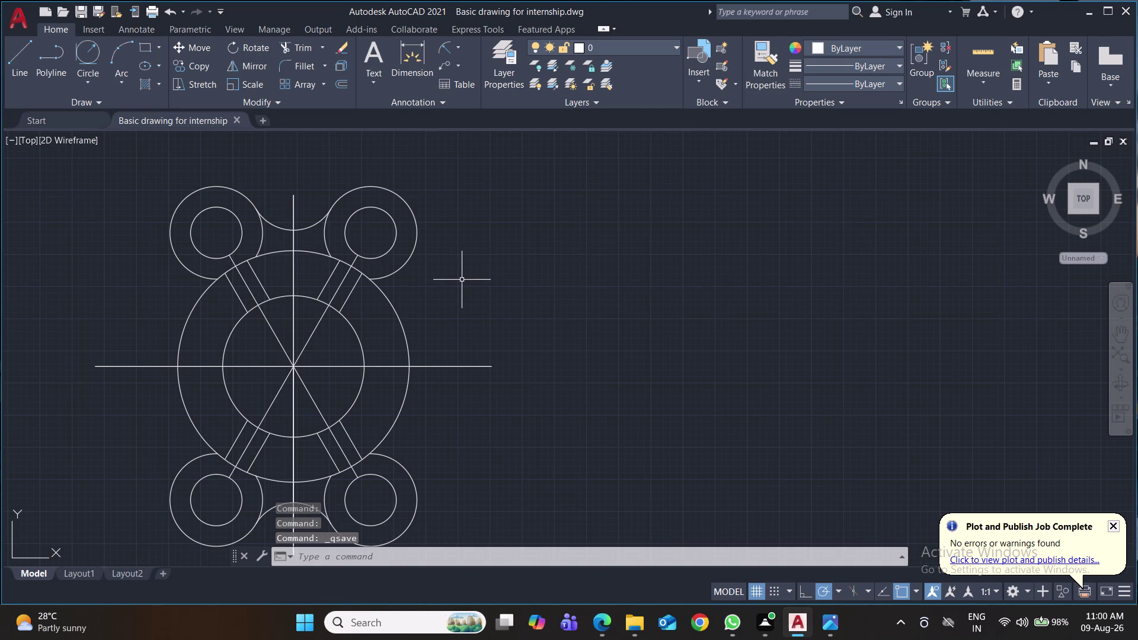
Convert the whole plate's closed boundaries into regions with REGION.
key(r)
text(eg)
key(Return)
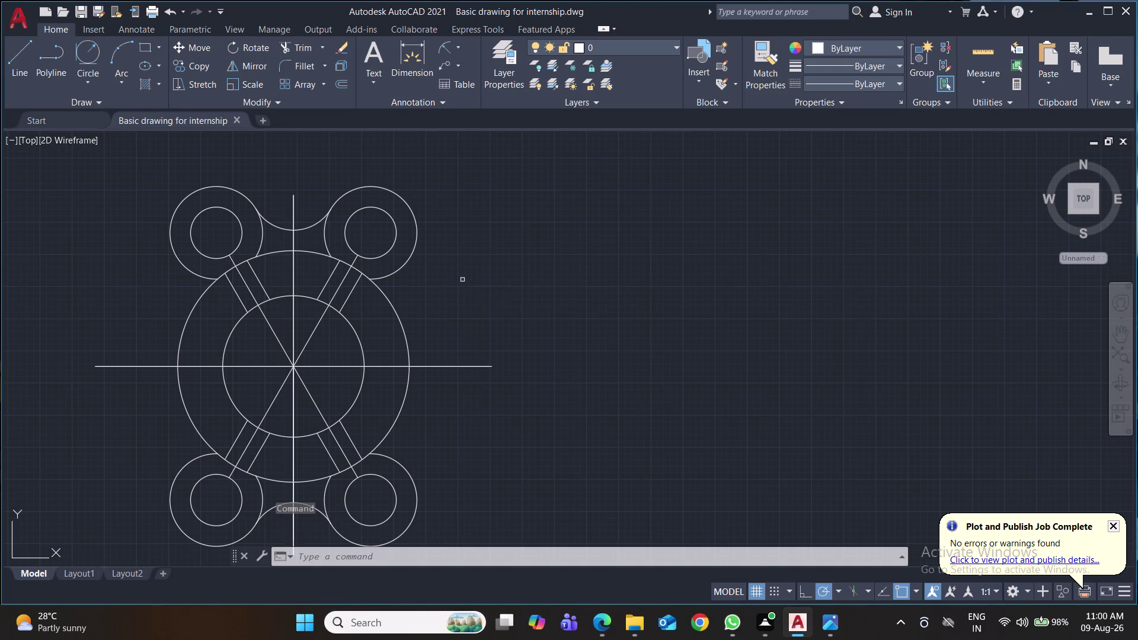
click(487, 173)
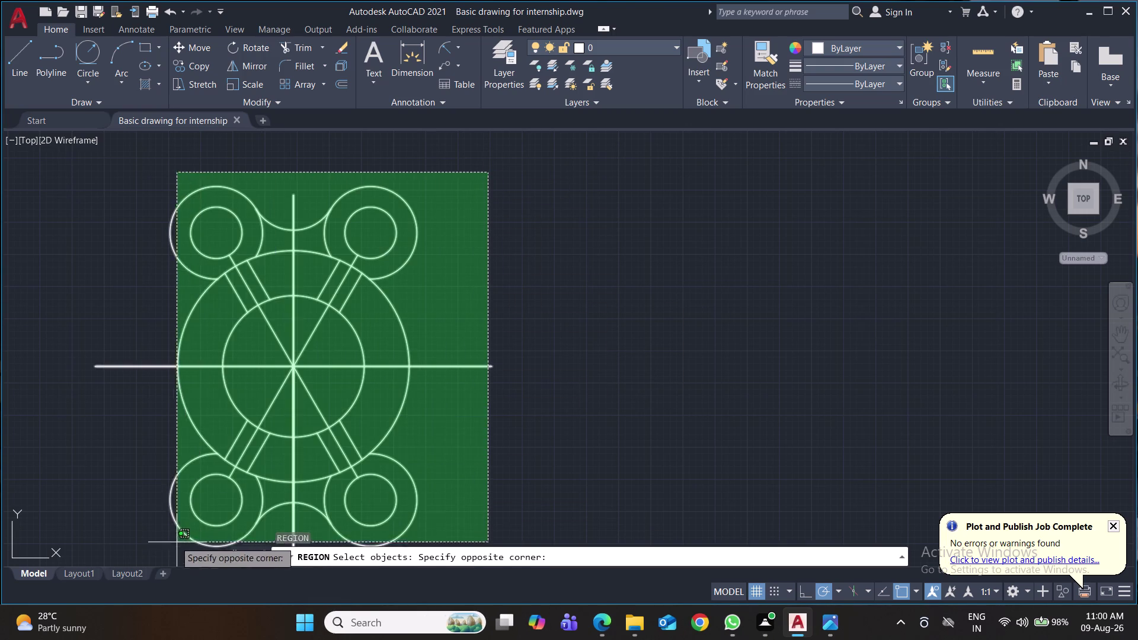
click(153, 532)
key(Return)
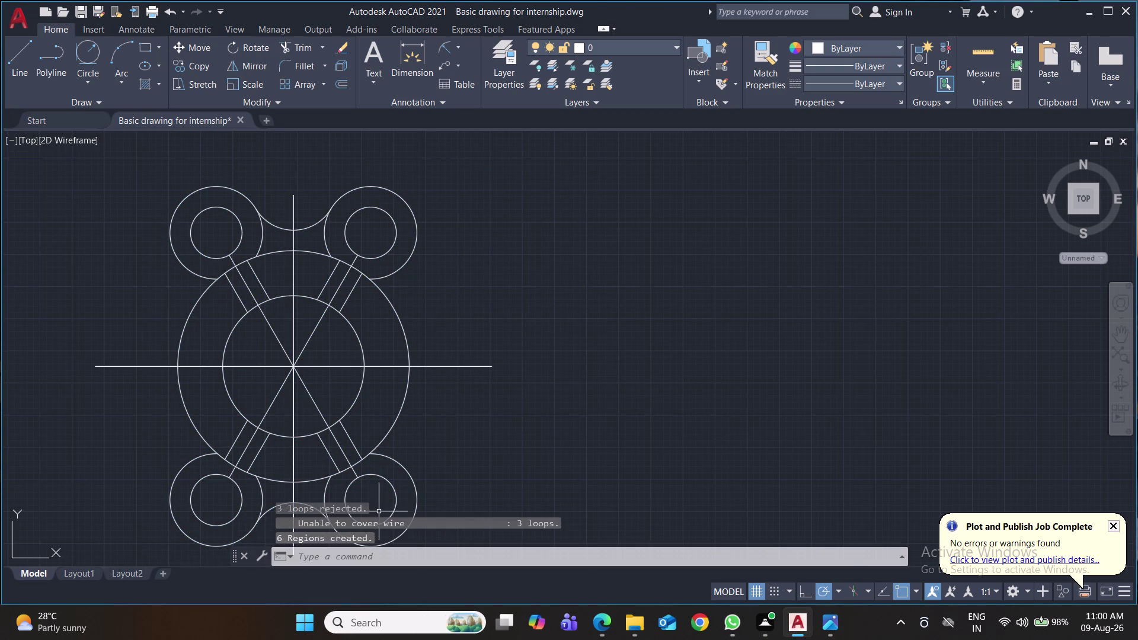
Start a new fillet with the upper-right lobe circle as first object.
key(f)
key(Return)
click(389, 276)
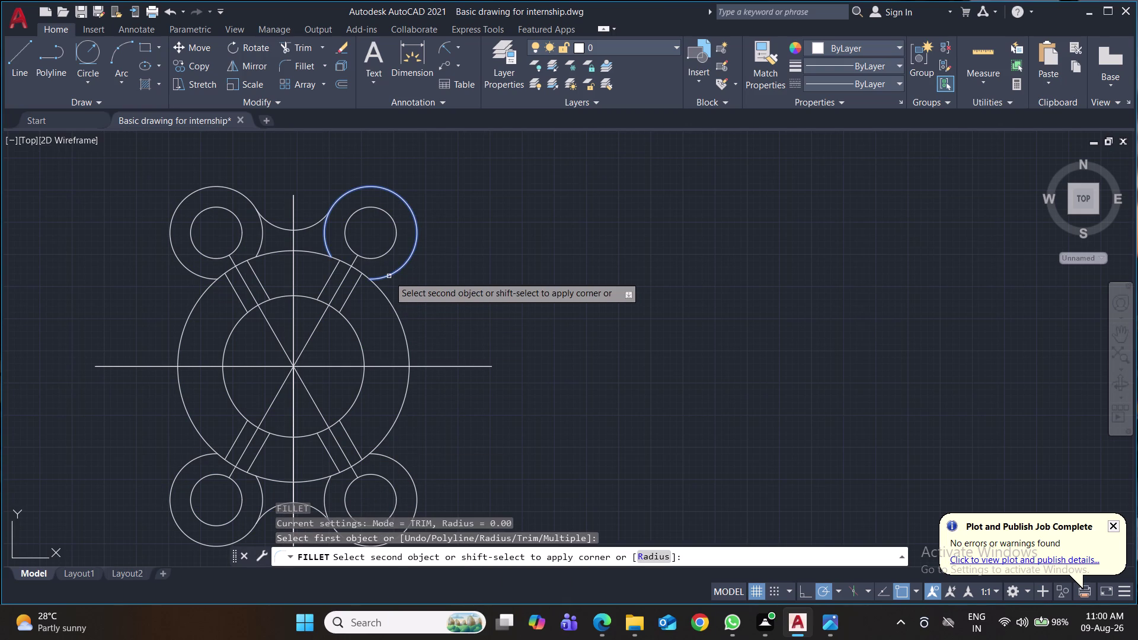
Attempt radius-5 fillets between the upper-right lobe and the large ring, without success.
key(5)
key(Return)
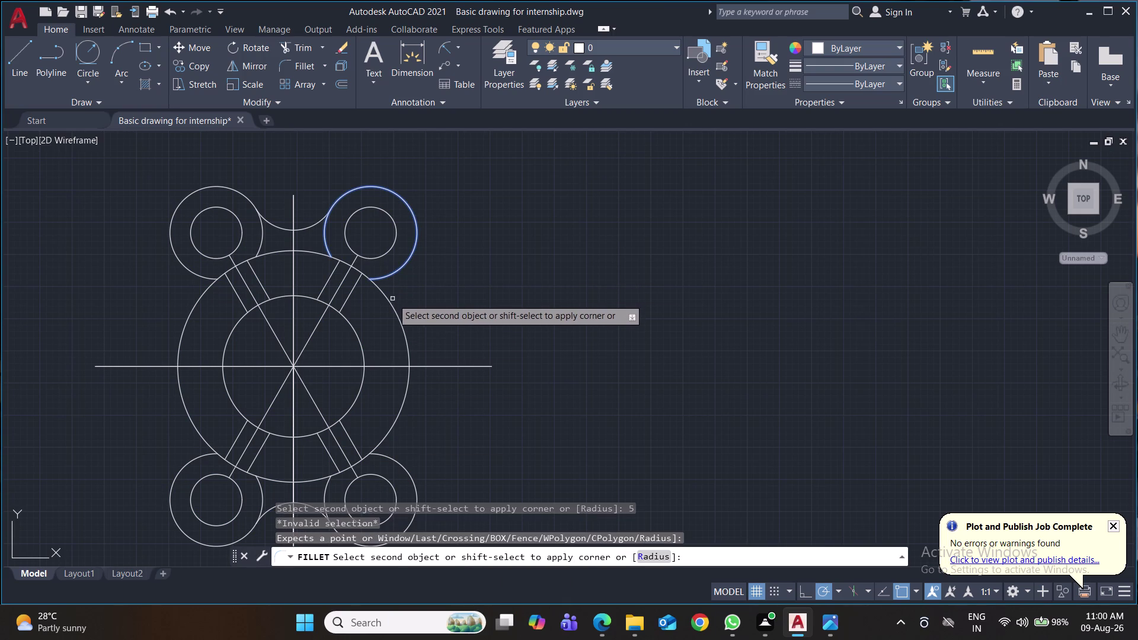
click(384, 295)
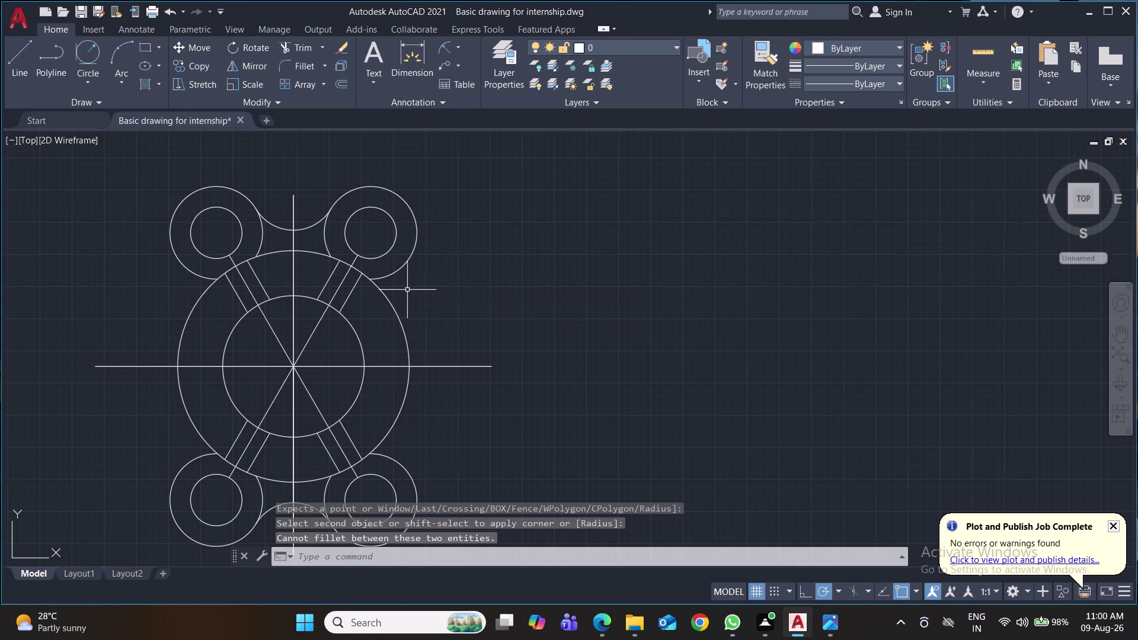
key(f)
key(Return)
click(386, 294)
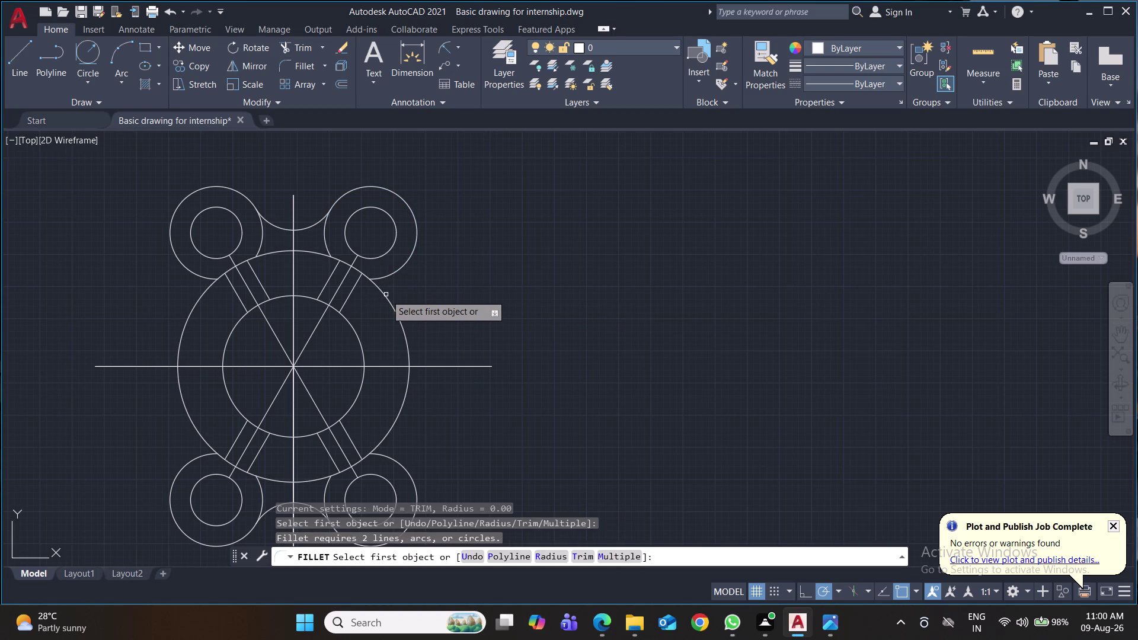
click(385, 299)
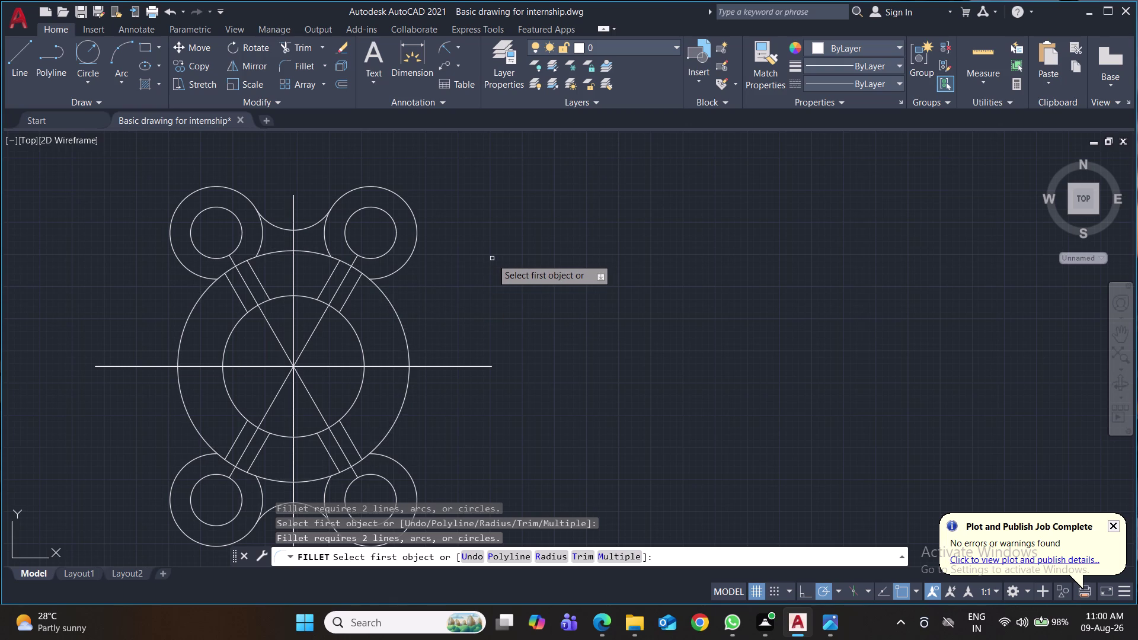
Save the drawing and start EXPLODE from the EX autocomplete.
key(ctrl+s)
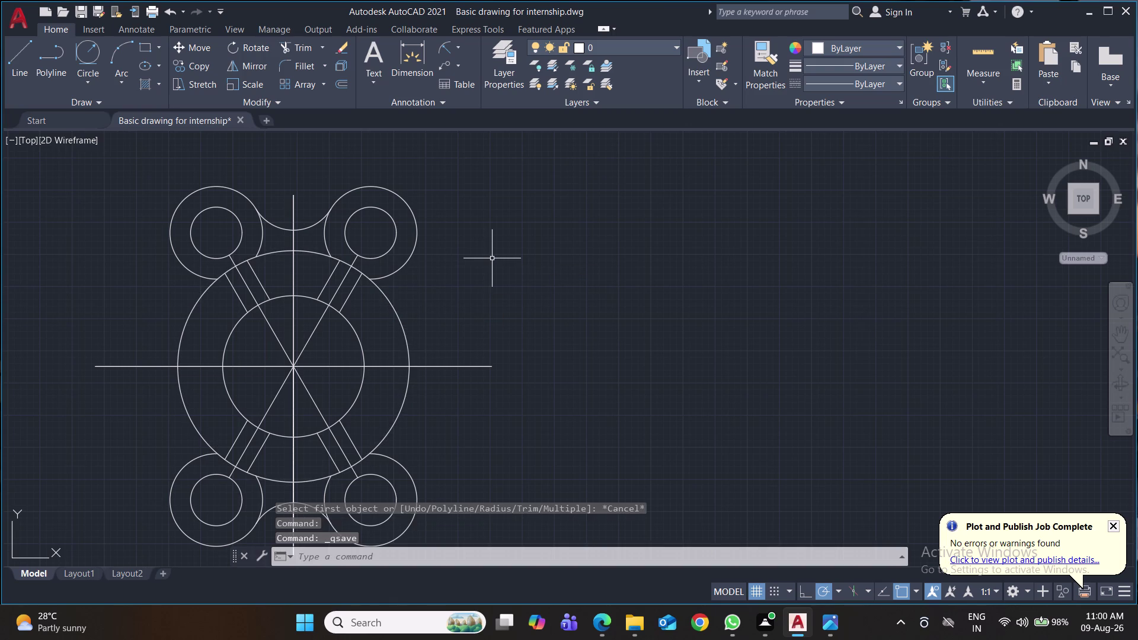
text(ex)
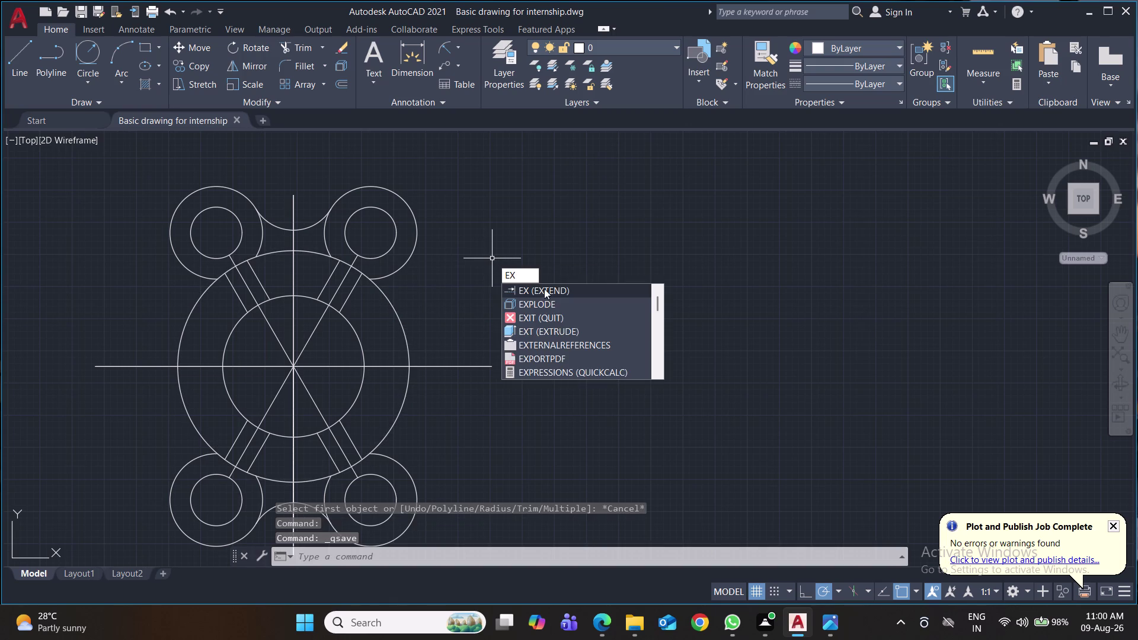
click(553, 301)
Explode the plate by window-selecting it and picking the top arc and lobe outlines.
click(498, 184)
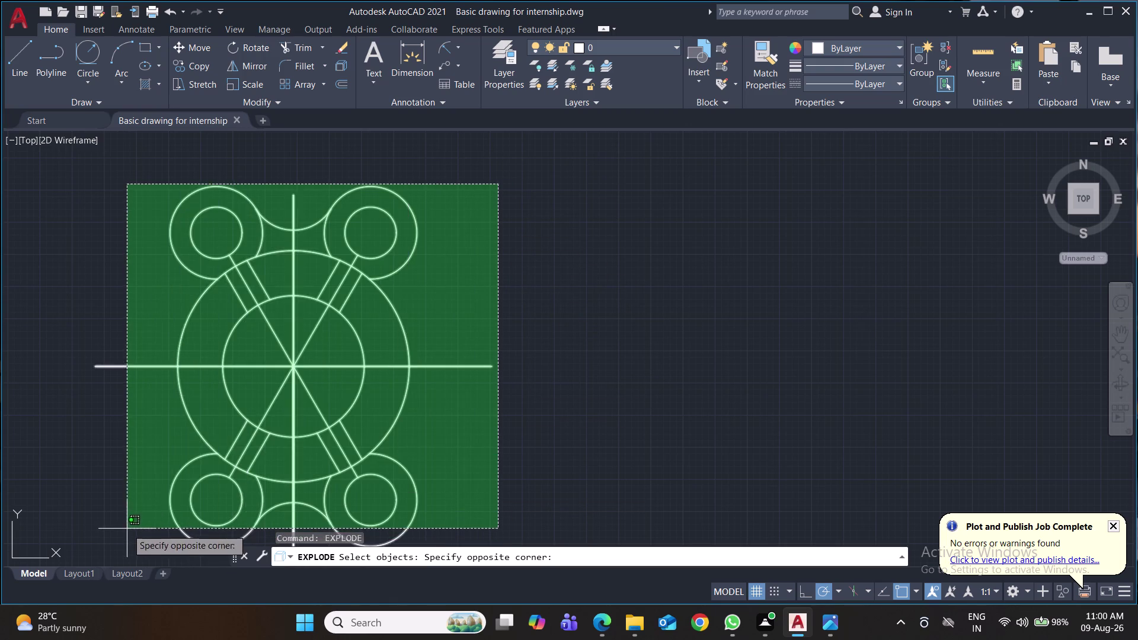
click(126, 529)
click(408, 173)
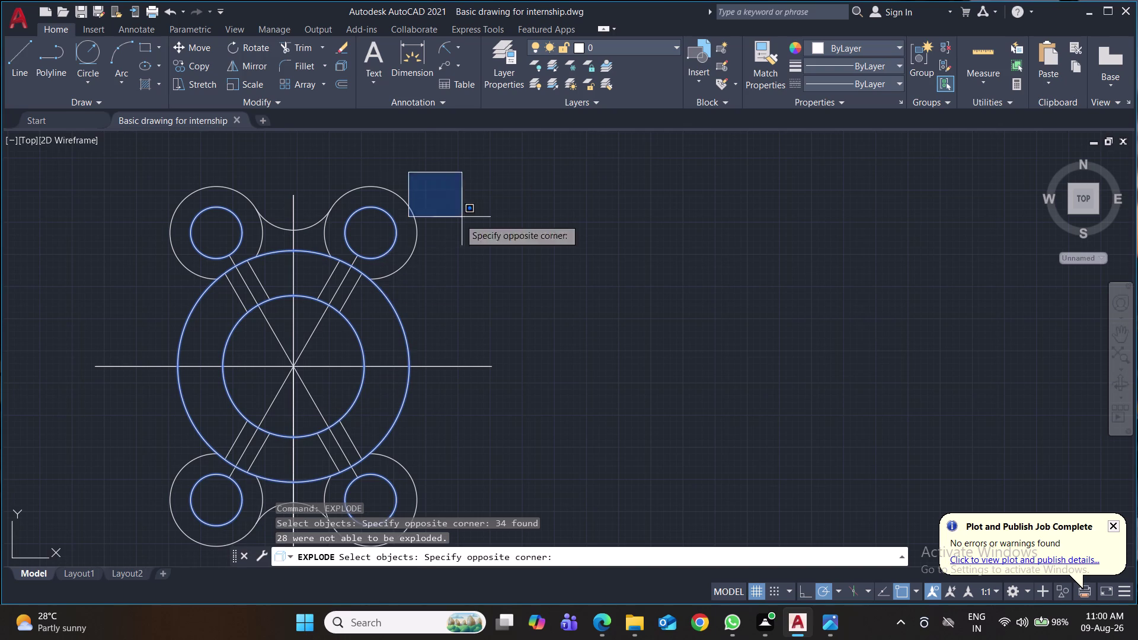
click(94, 309)
click(313, 223)
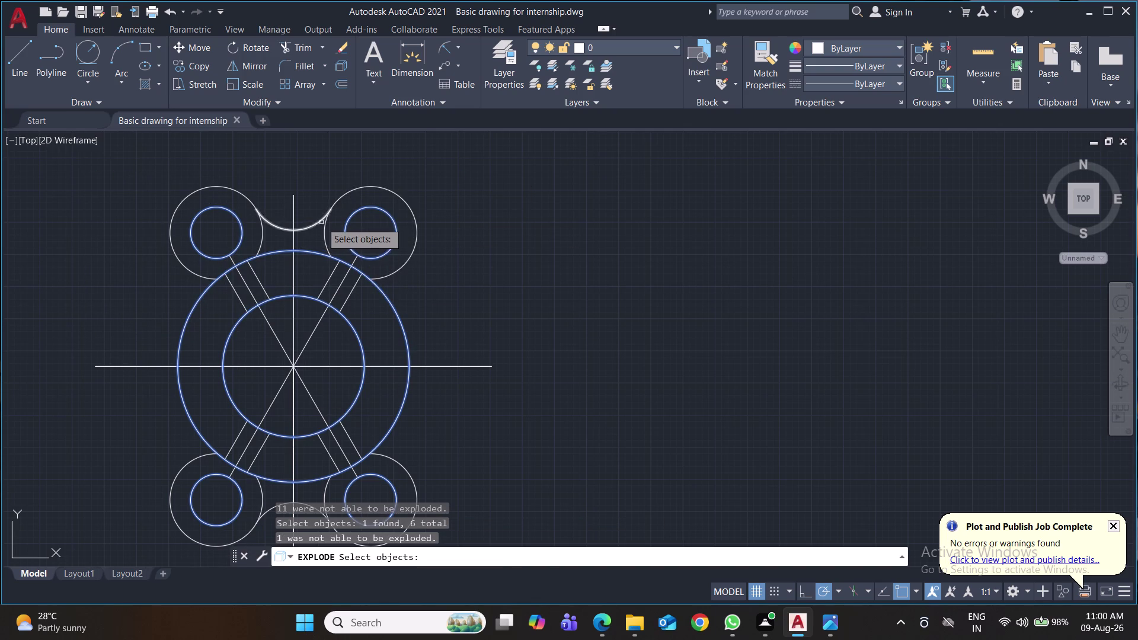
click(324, 218)
click(336, 202)
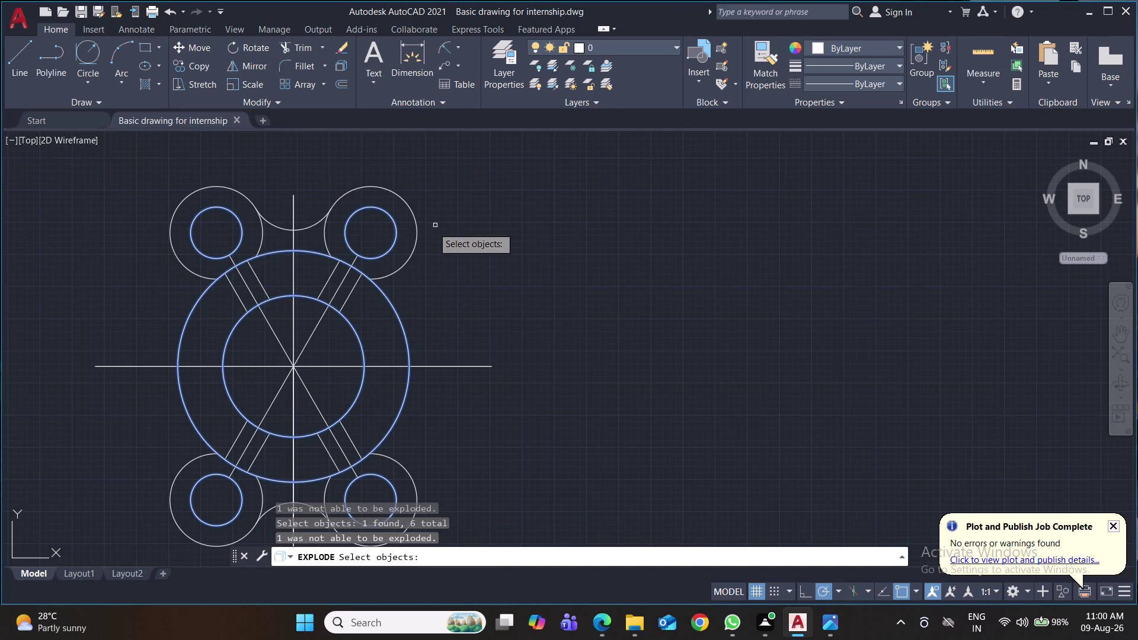
click(418, 242)
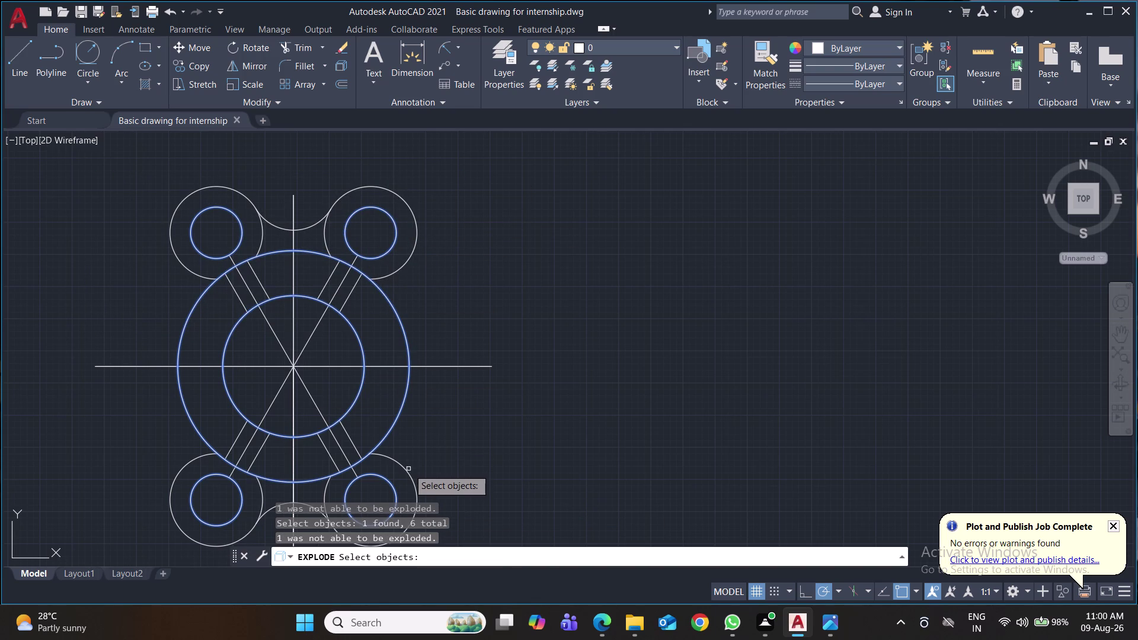
click(408, 471)
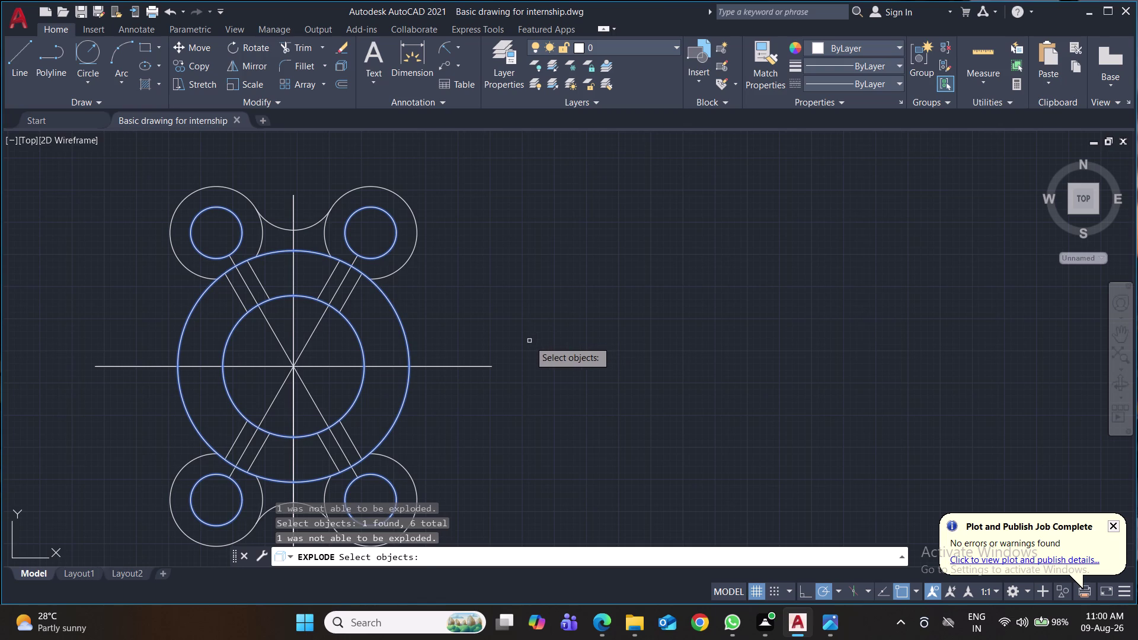
key(Return)
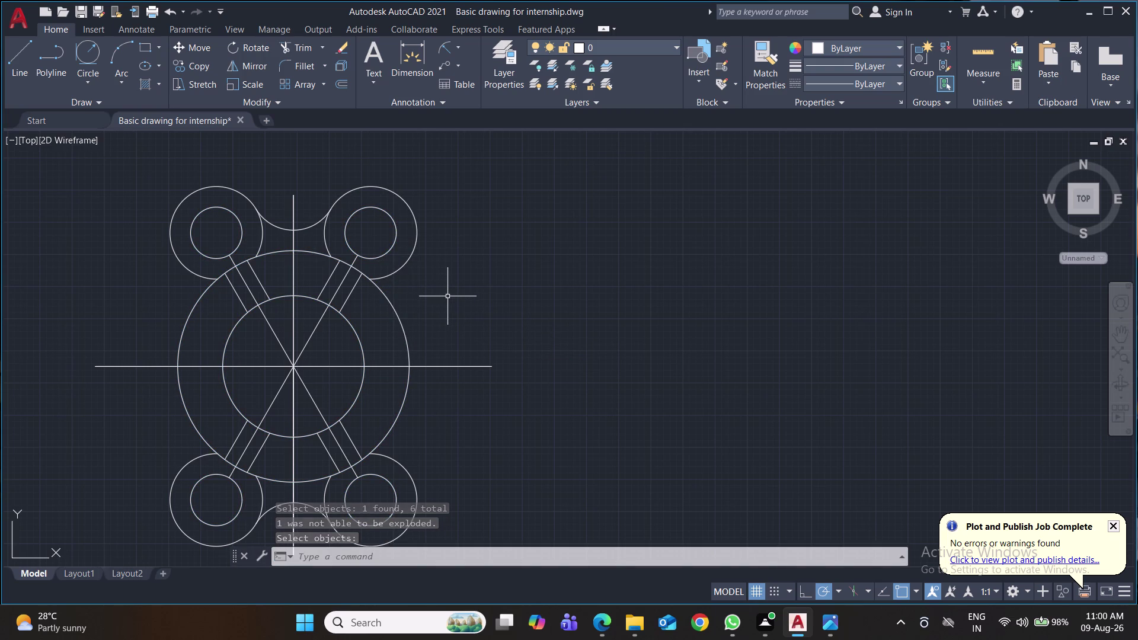
key(f)
key(Return)
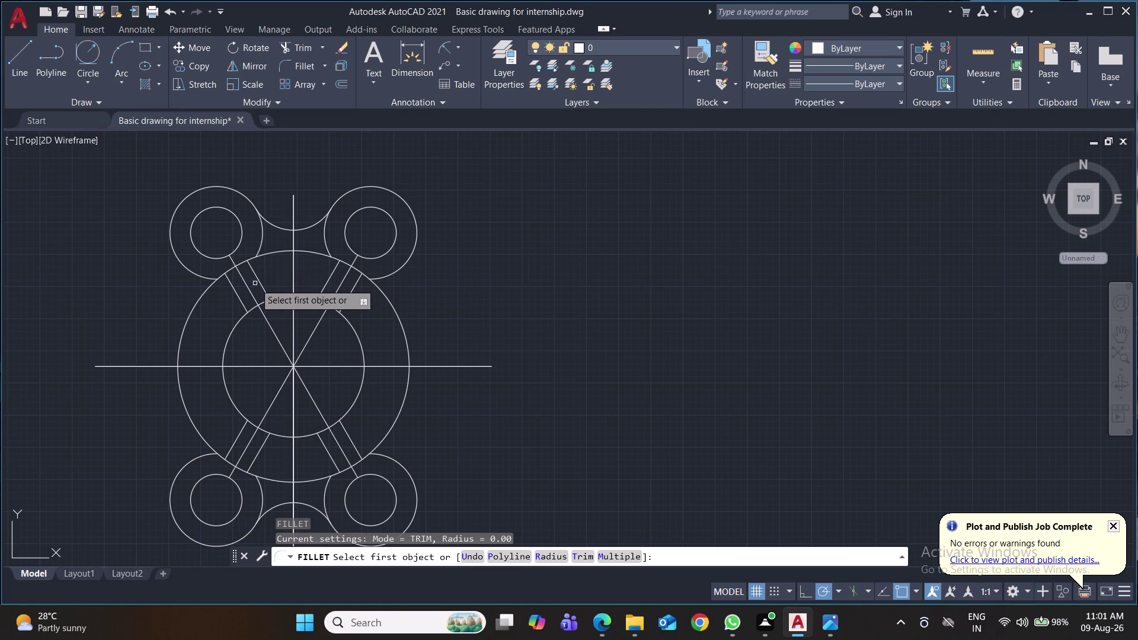
click(203, 278)
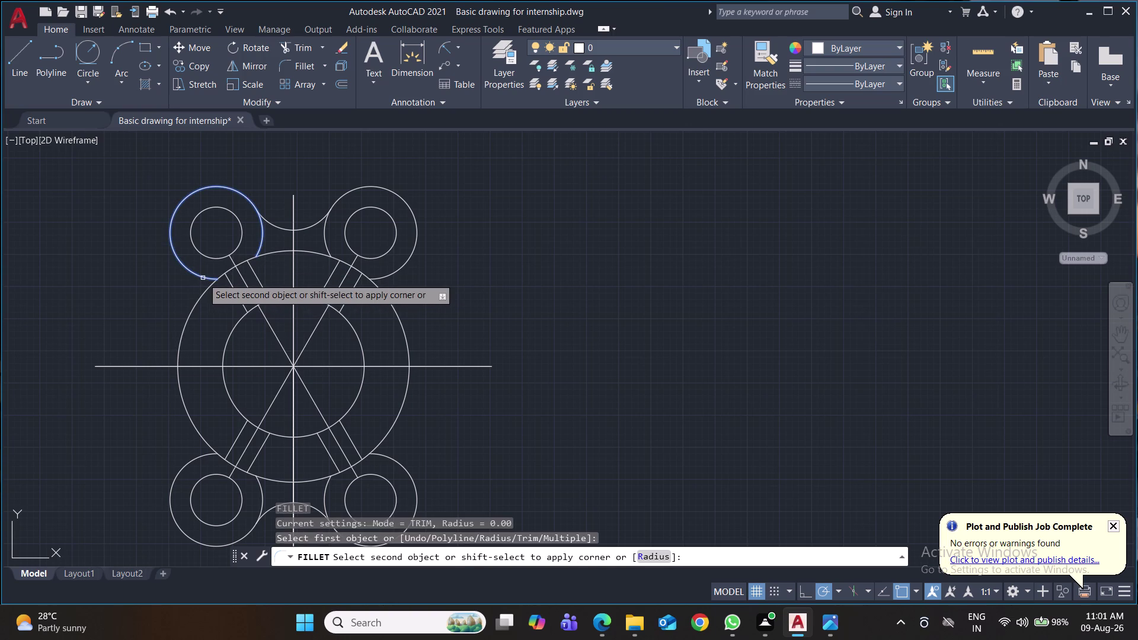
key(5)
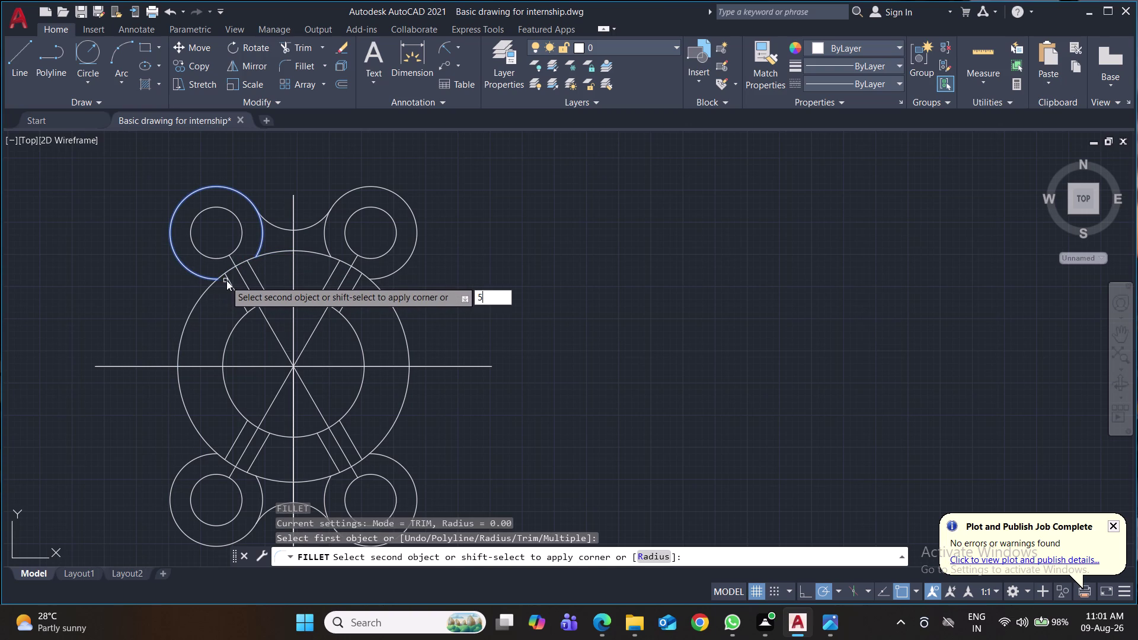
key(Return)
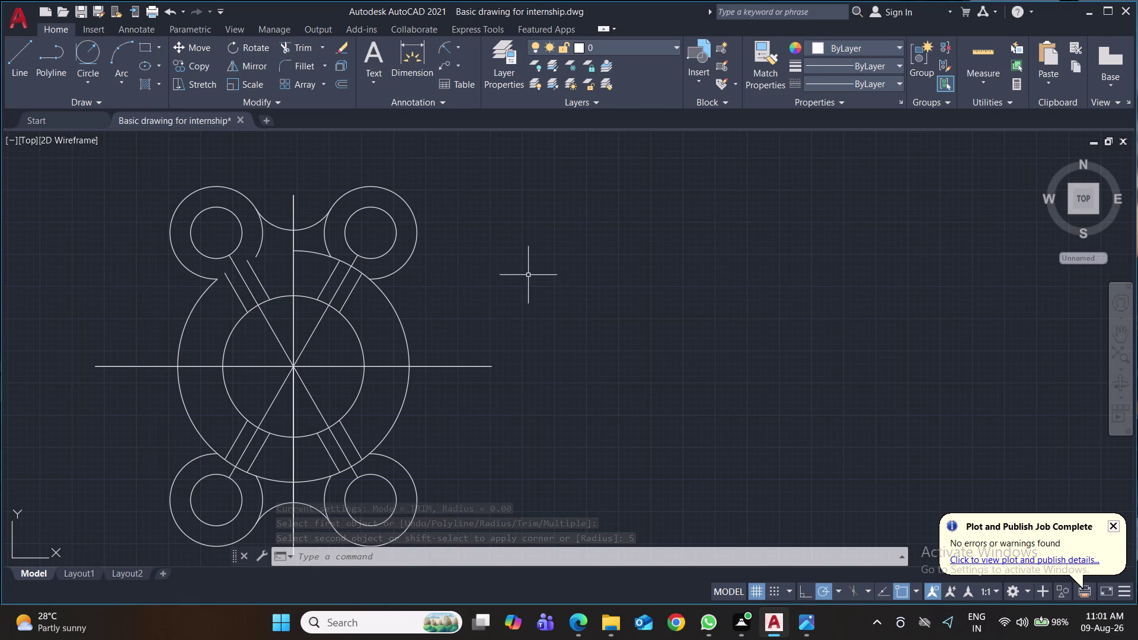
key(ctrl+z)
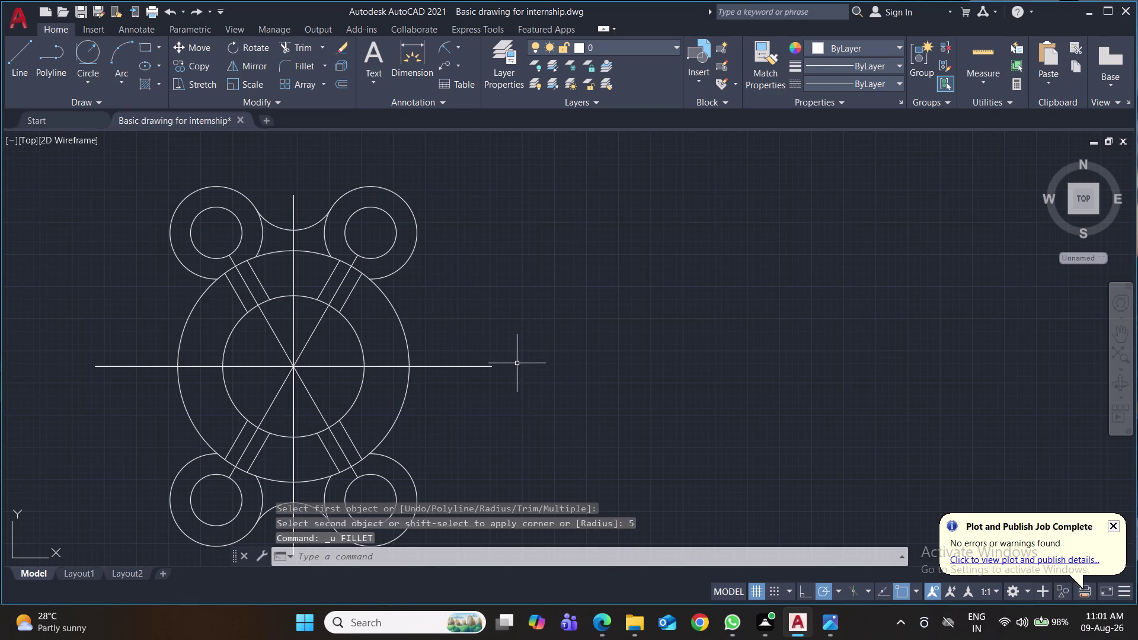
key(ctrl+s)
key(ctrl+s)
key(ctrl+s)
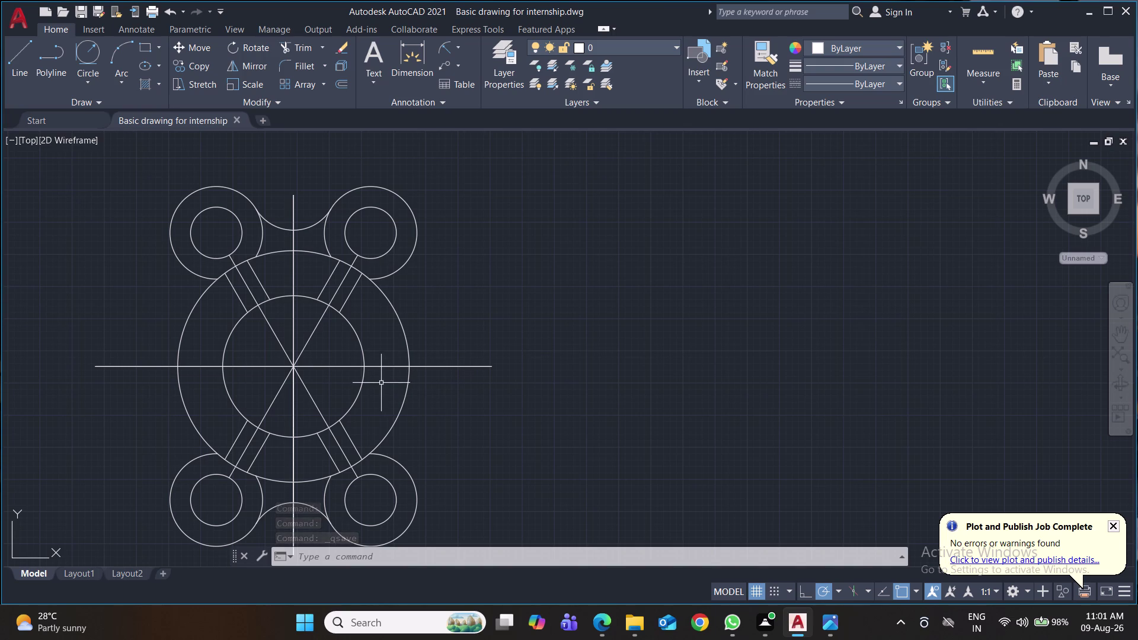
scroll(up, 3)
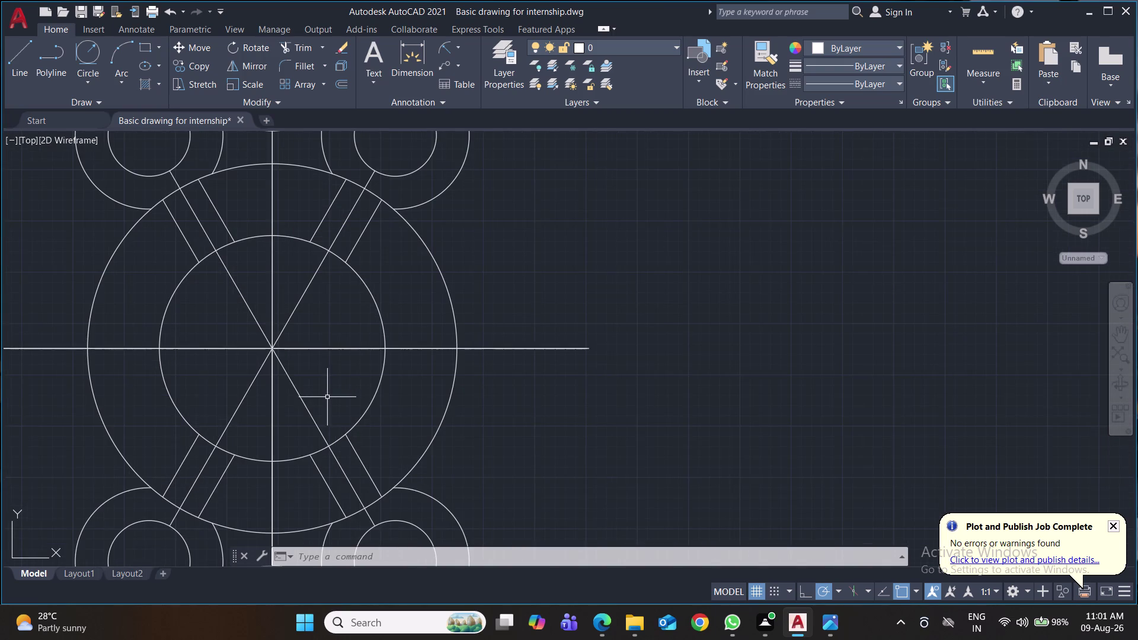
Select the outer ring's upper-right, upper-left, lower-right and lower-left arcs.
middle_drag(298, 384, 541, 470)
scroll(up, 3)
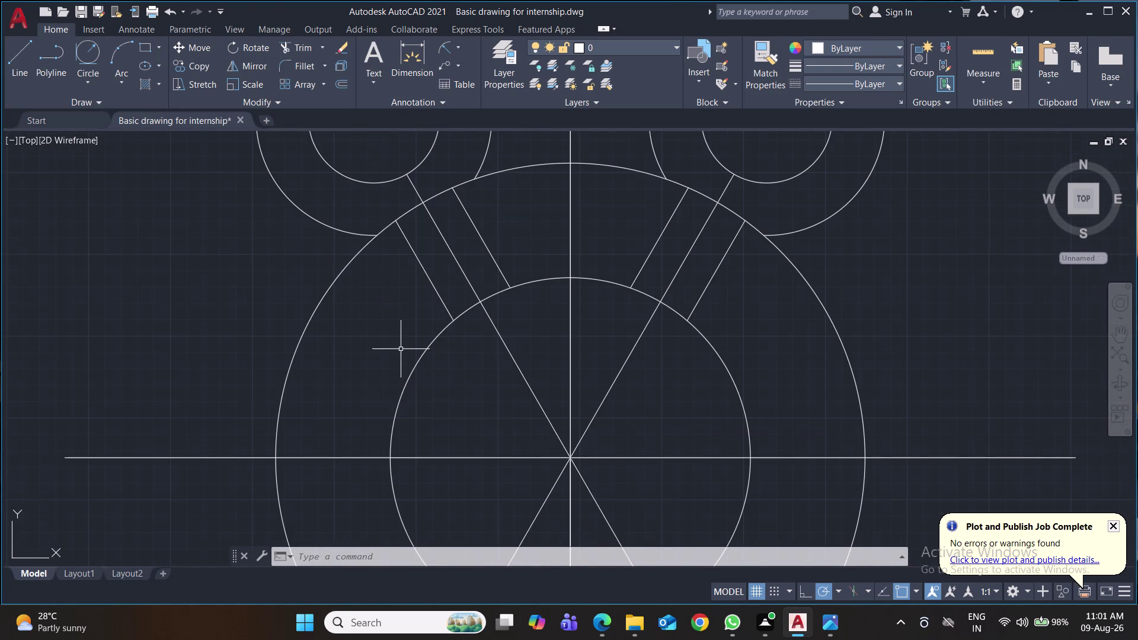
middle_drag(400, 349, 426, 372)
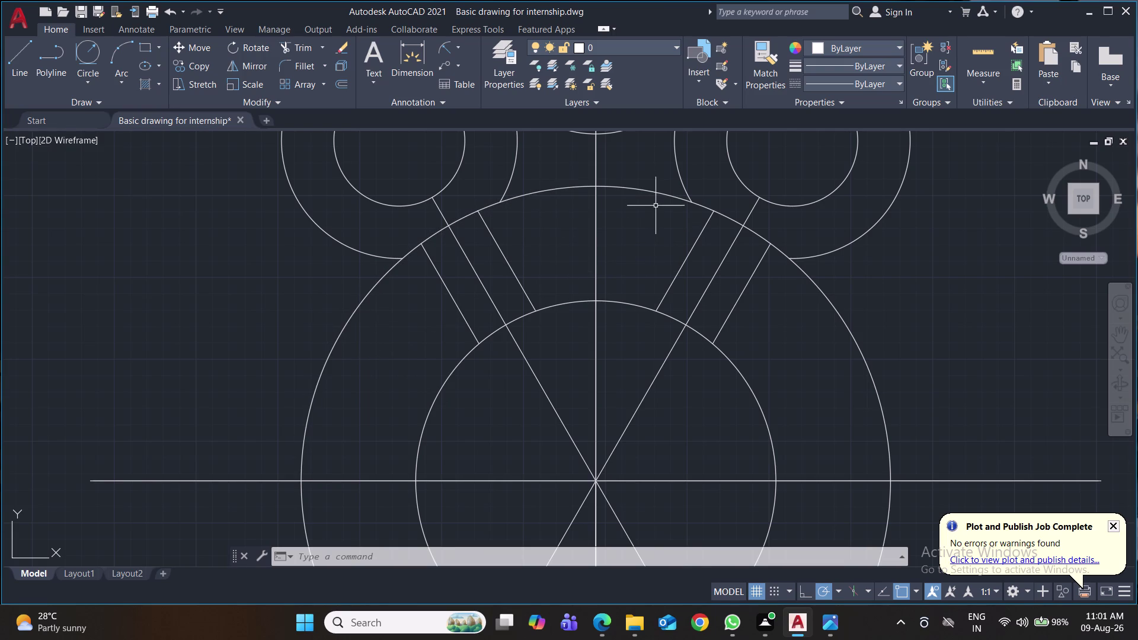
click(653, 192)
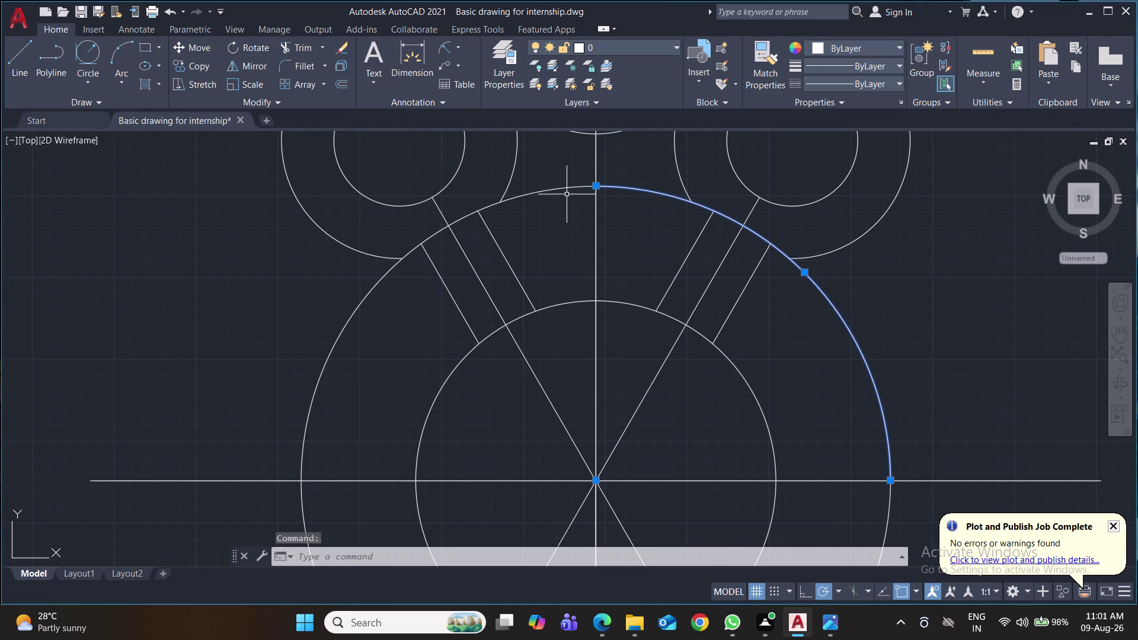
click(569, 189)
scroll(down, 3)
middle_drag(656, 325, 587, 285)
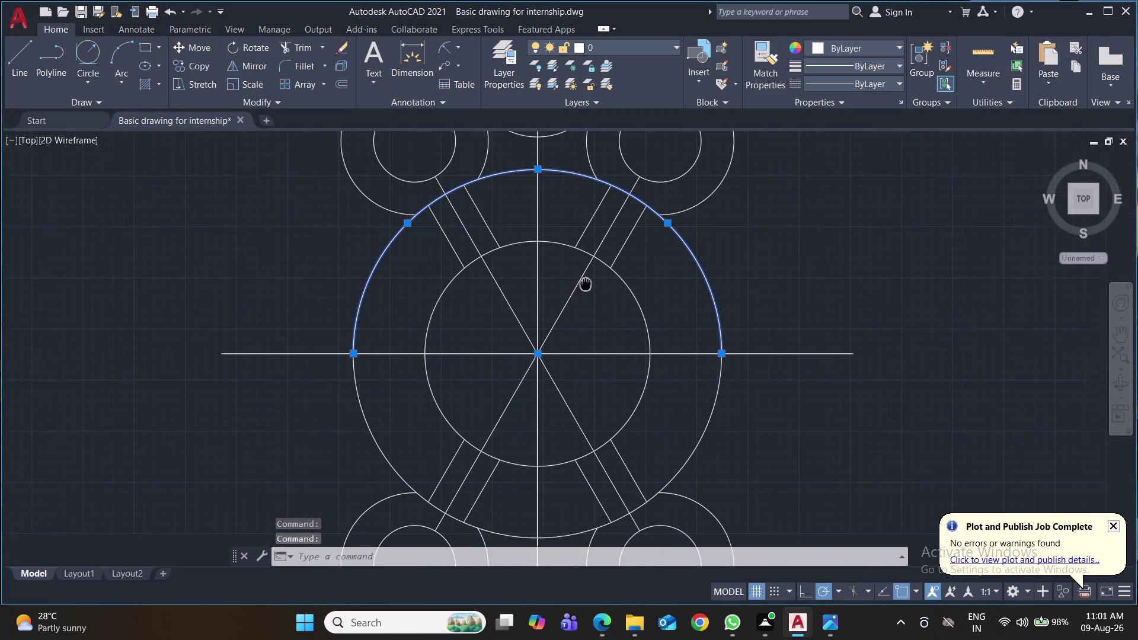
middle_drag(587, 285, 584, 283)
click(705, 420)
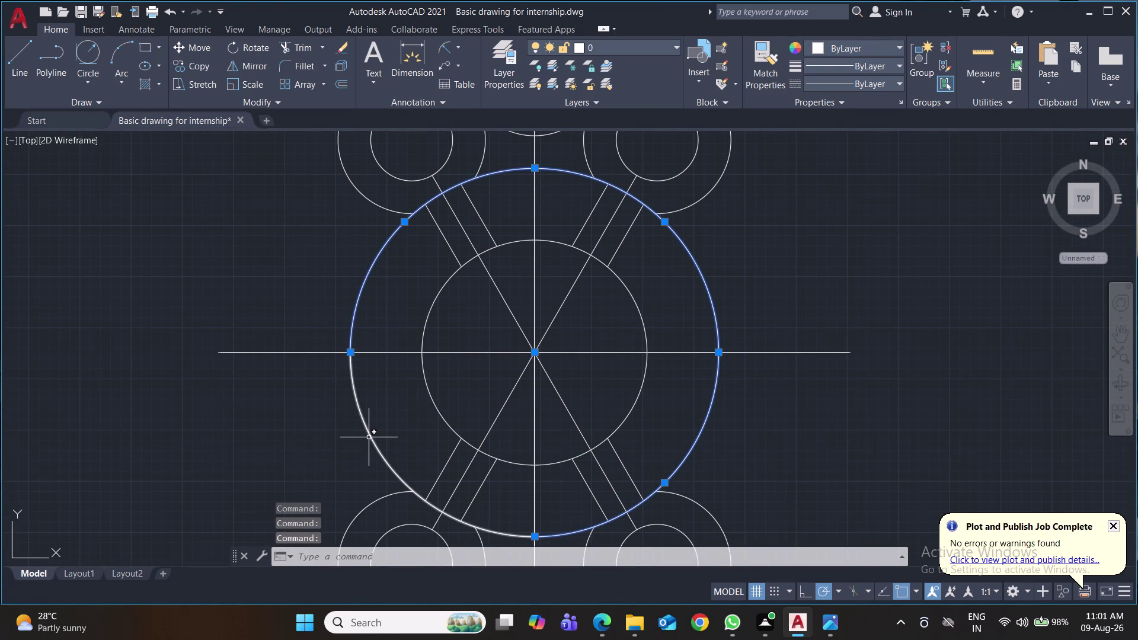
click(369, 438)
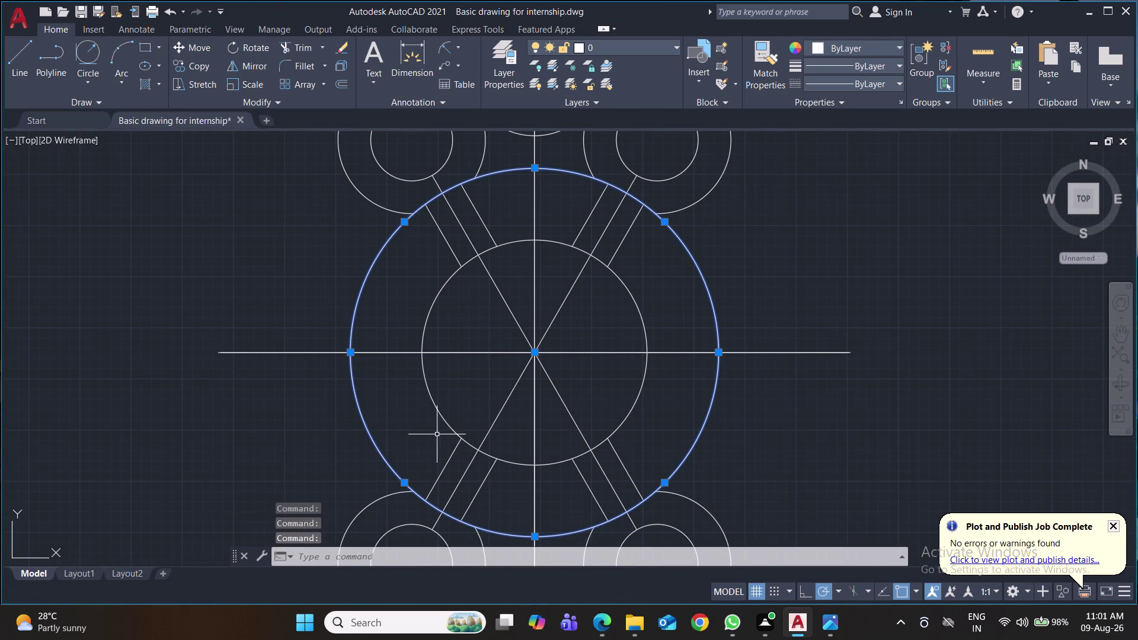
Create a region from the outer ring's four arcs with REG.
text(reg)
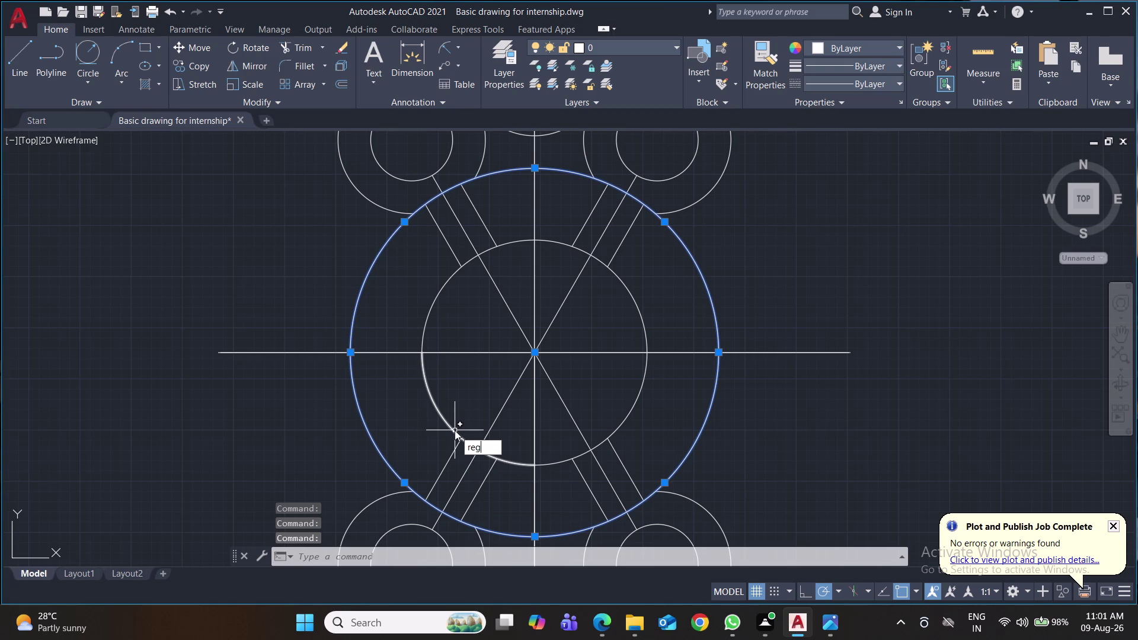
key(Return)
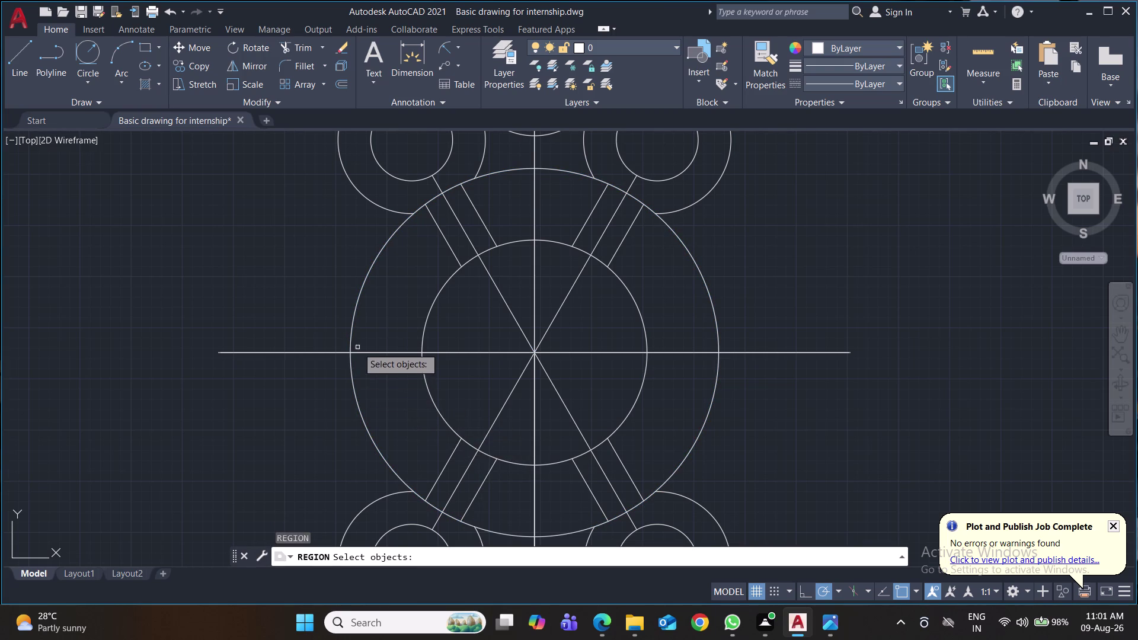
click(348, 337)
click(350, 337)
click(351, 341)
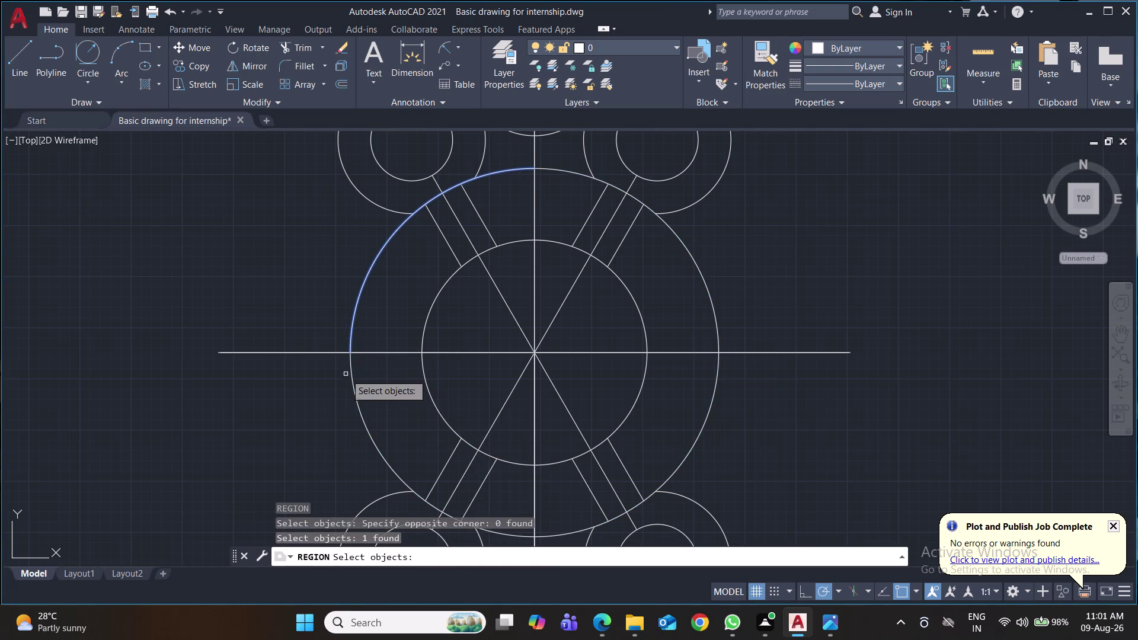
click(351, 379)
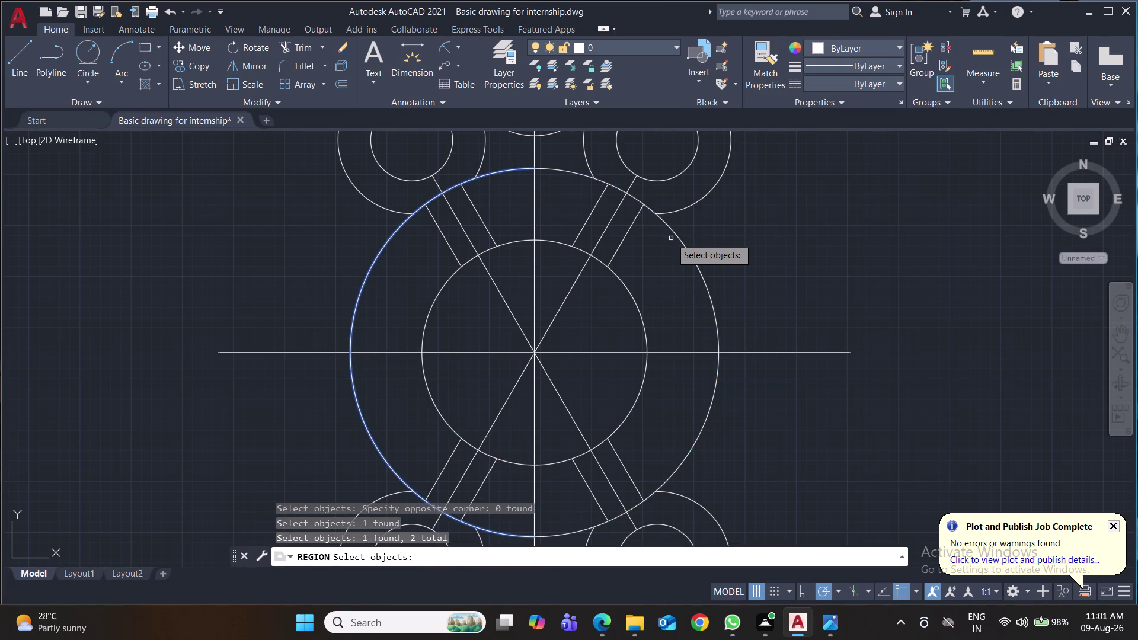
click(675, 237)
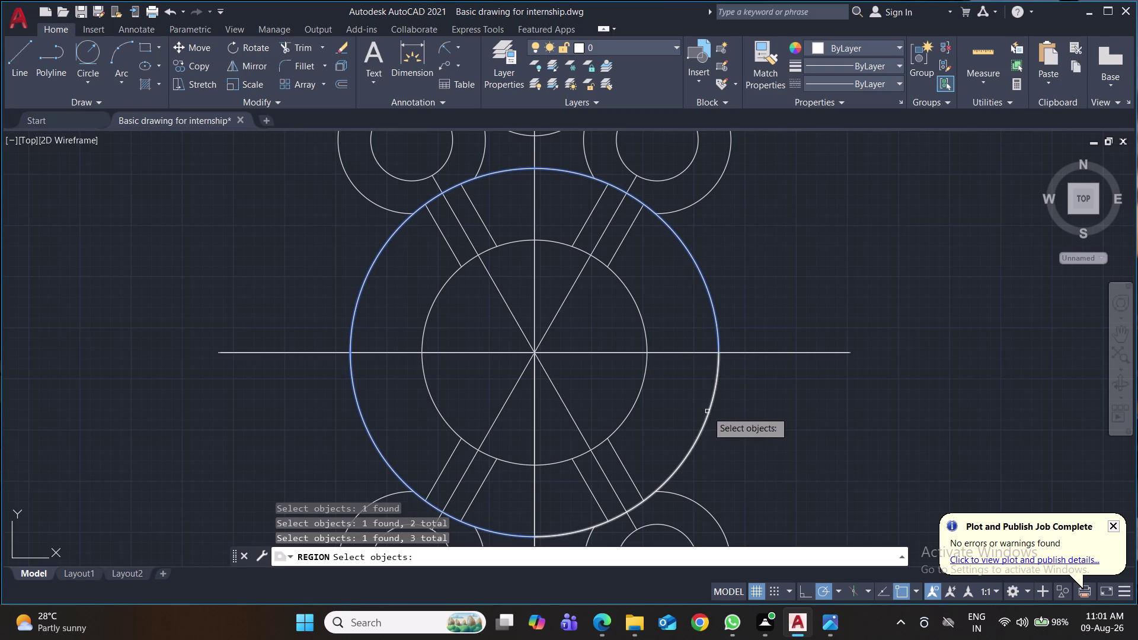
click(710, 411)
key(Return)
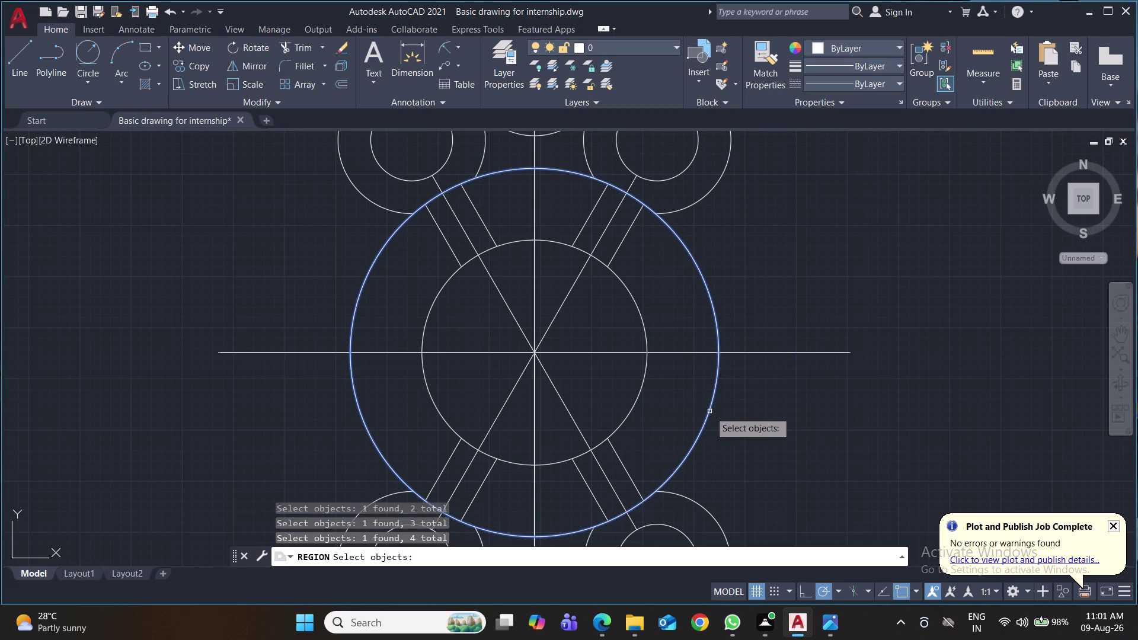
Attempt a fillet between two objects near the top of the plate.
key(f)
key(Return)
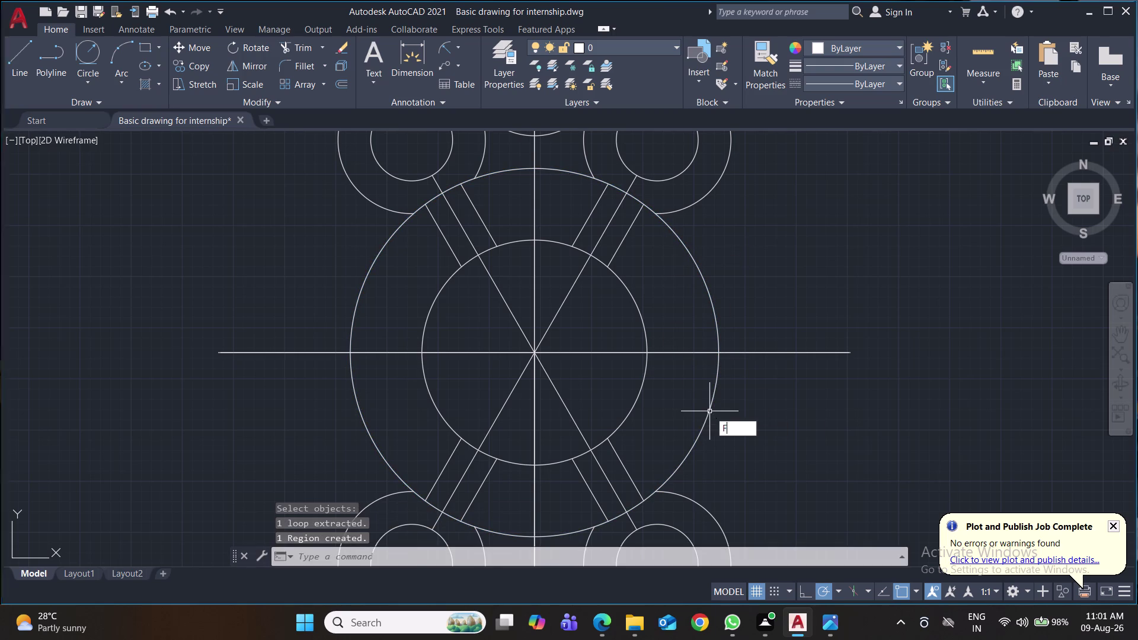
click(402, 212)
click(399, 229)
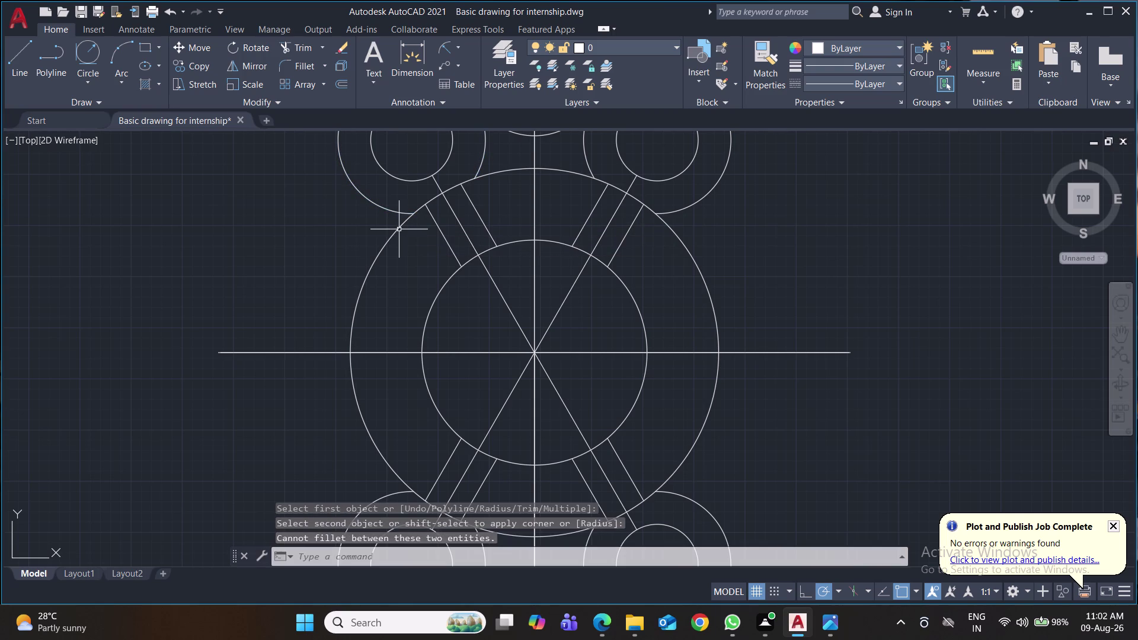
key(space)
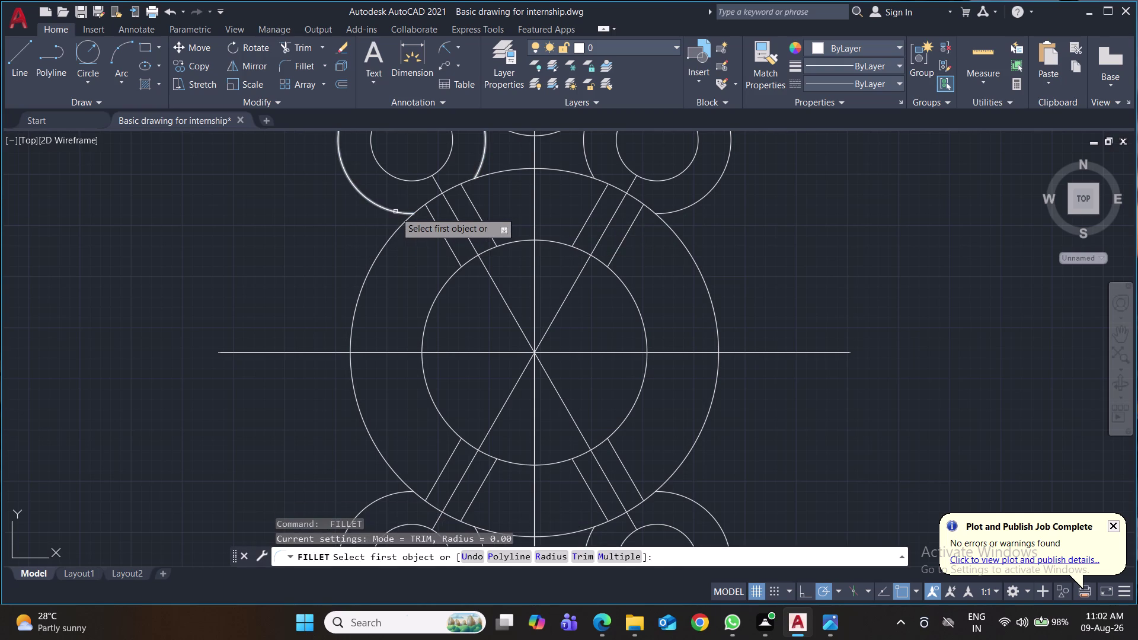
click(396, 211)
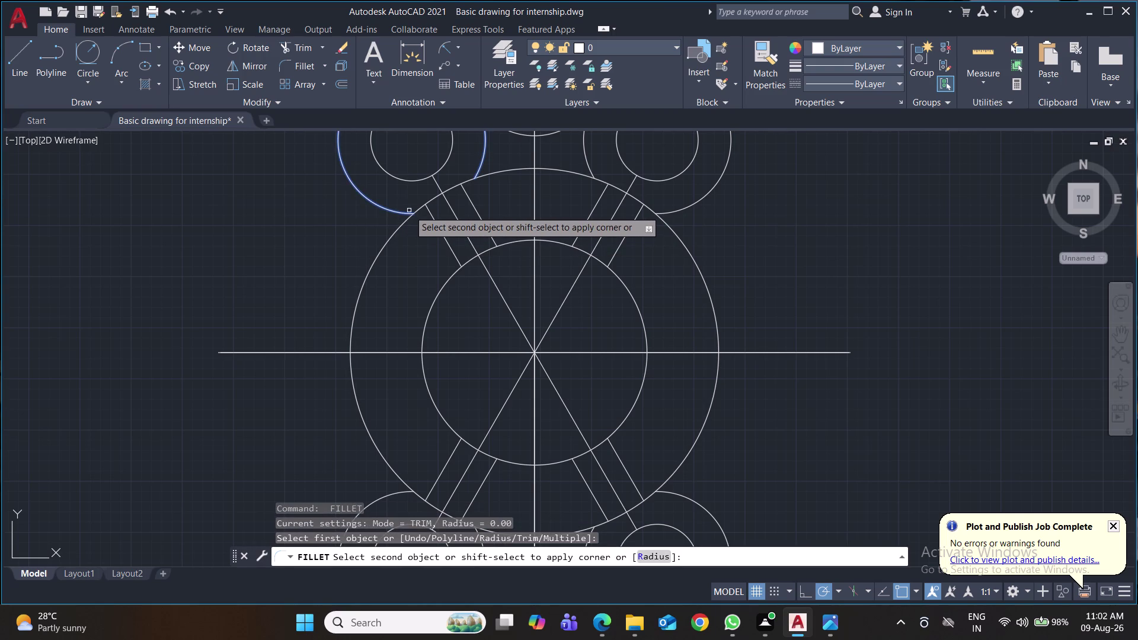
key(5)
key(Return)
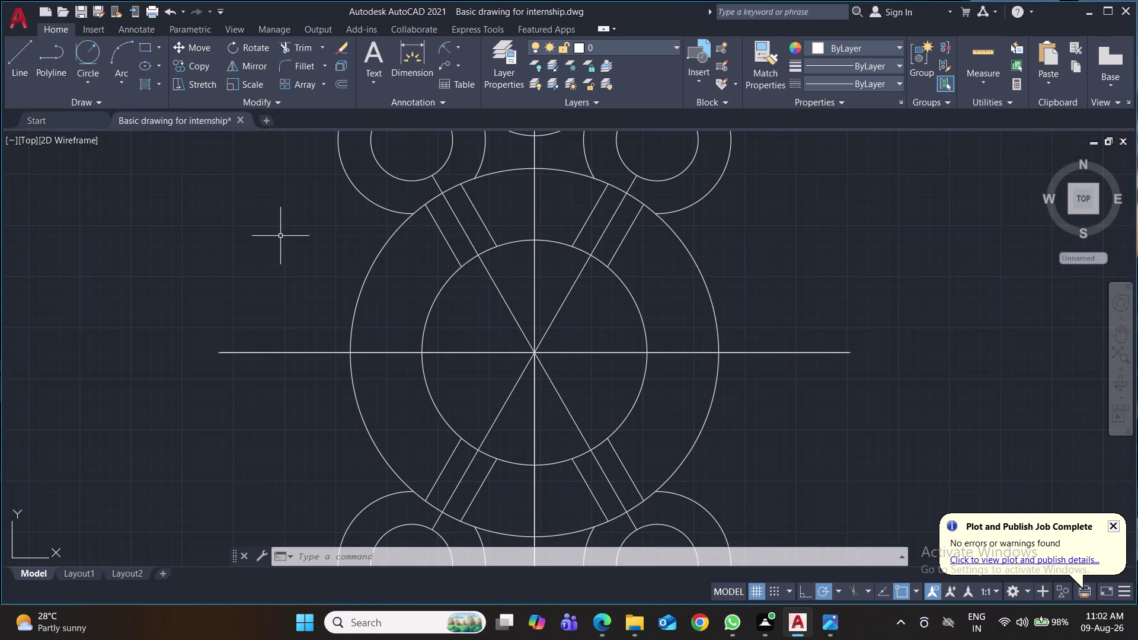
click(376, 257)
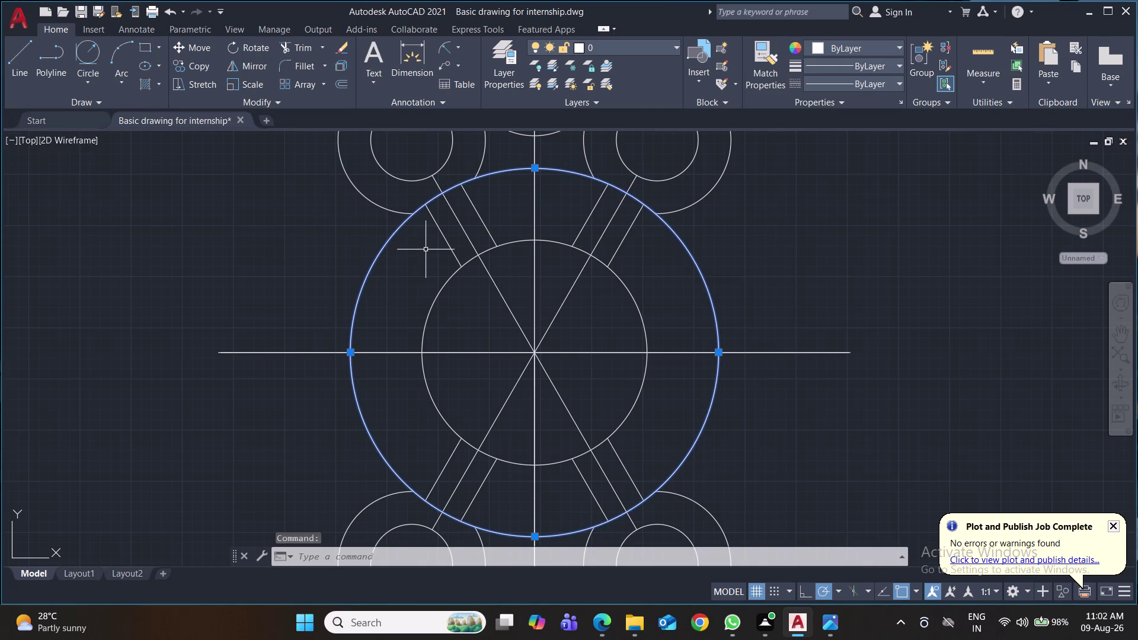
text(ex)
key(Return)
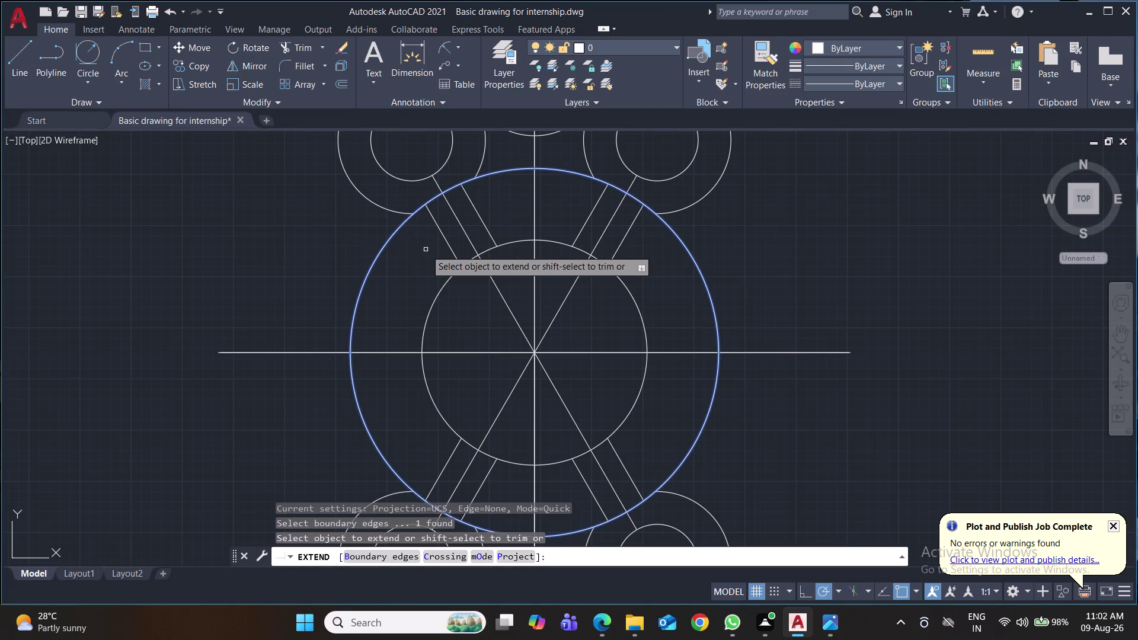
key(e)
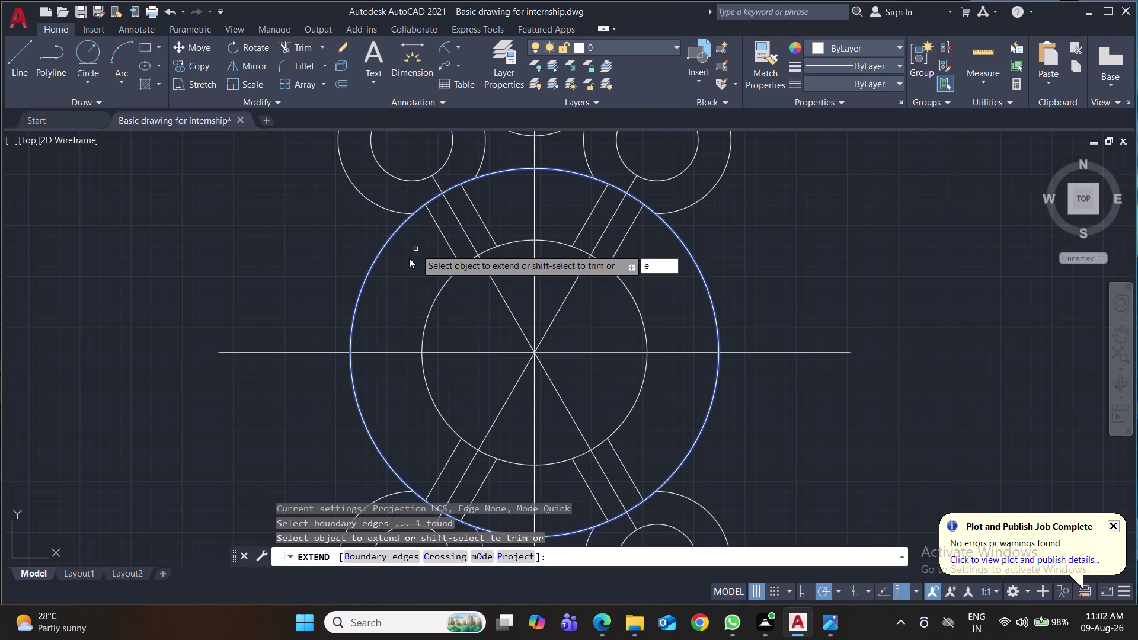
key(Escape)
key(e)
key(x)
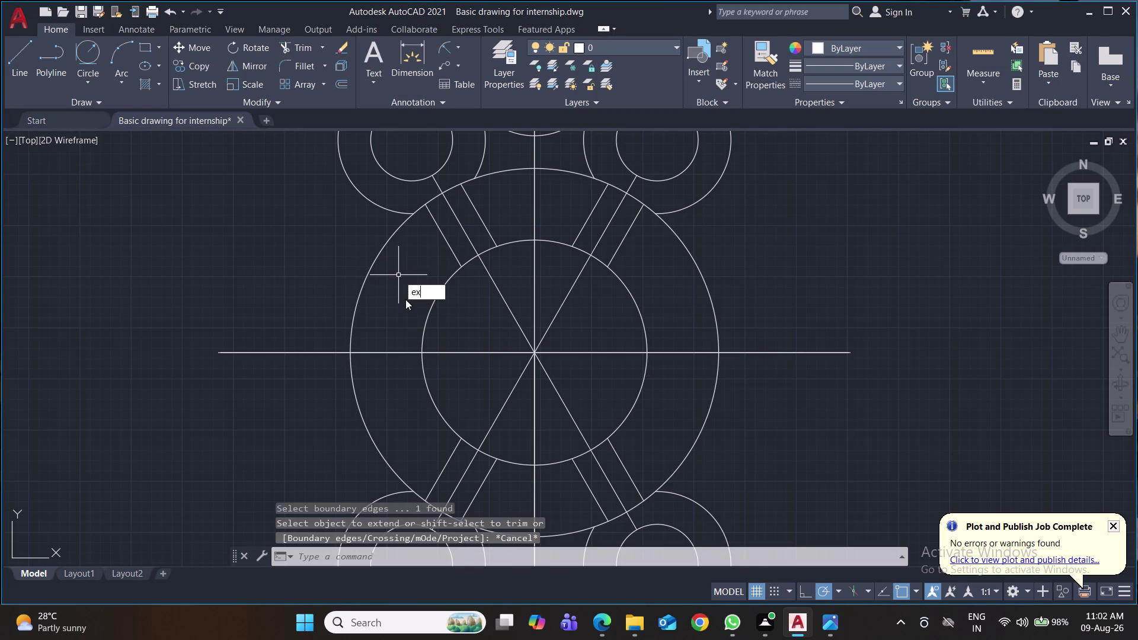
click(441, 320)
click(379, 256)
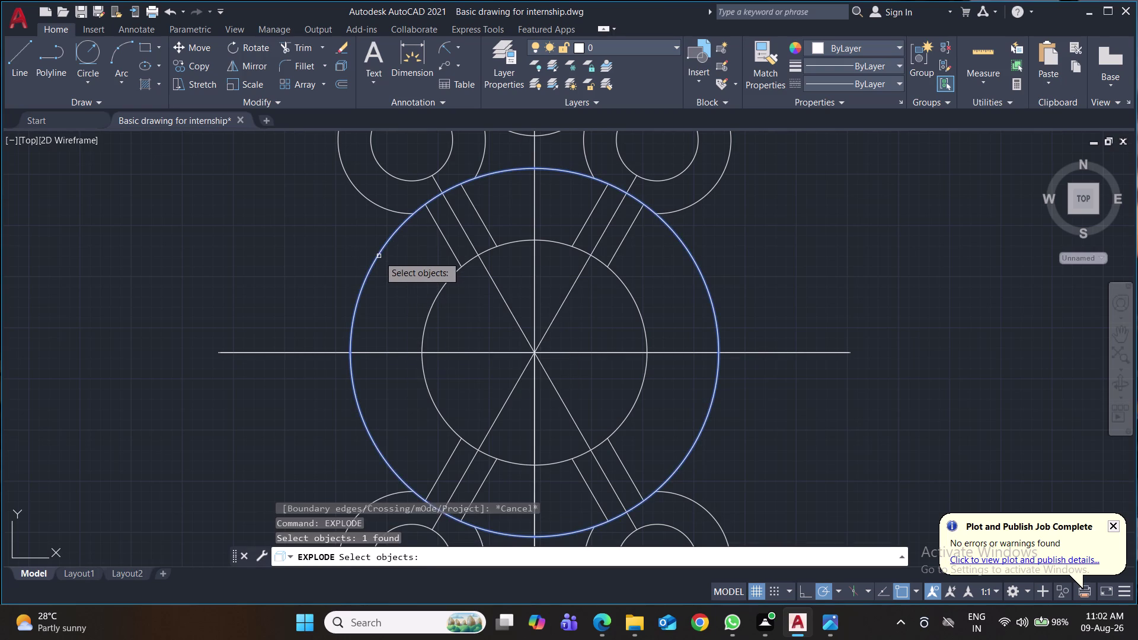
key(Return)
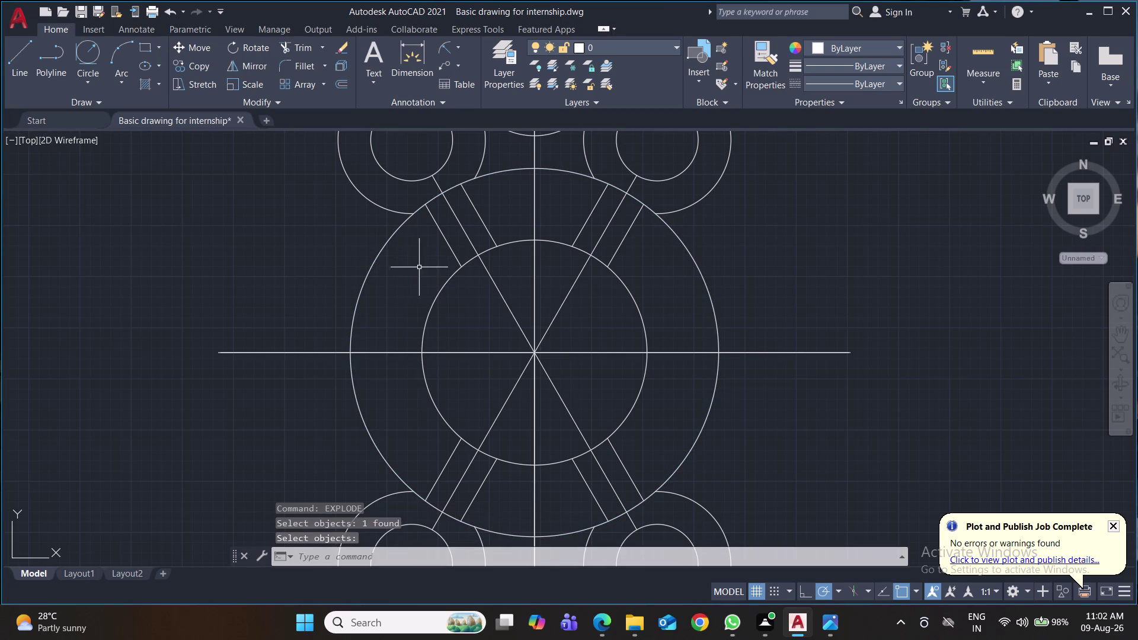
middle_drag(552, 204, 551, 240)
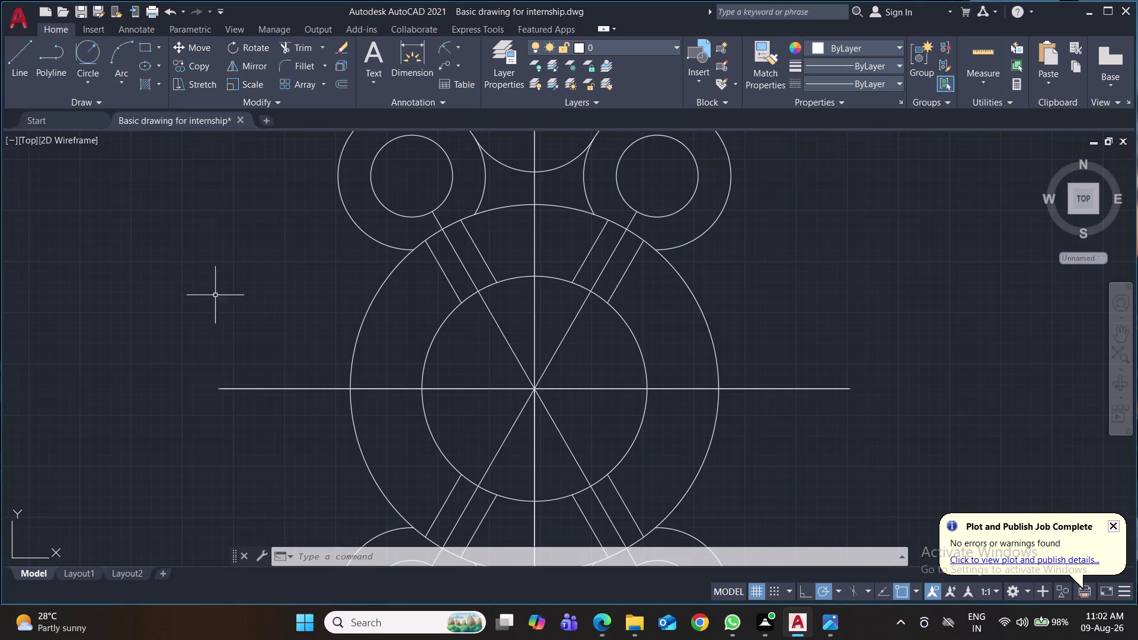
key(r)
key(e)
key(g)
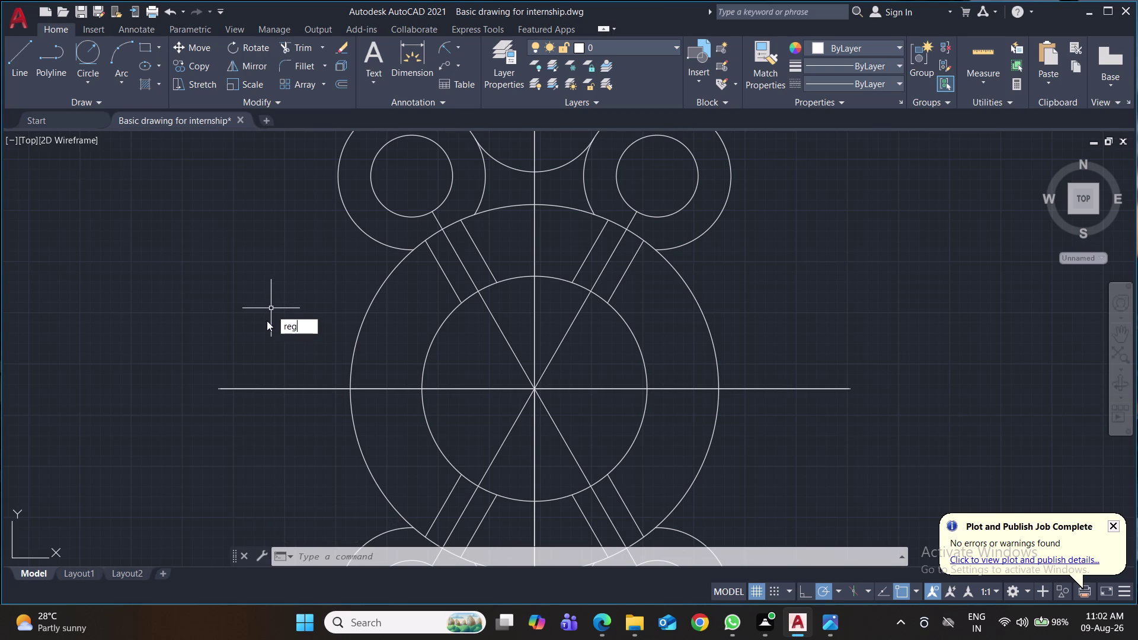
key(Return)
click(483, 198)
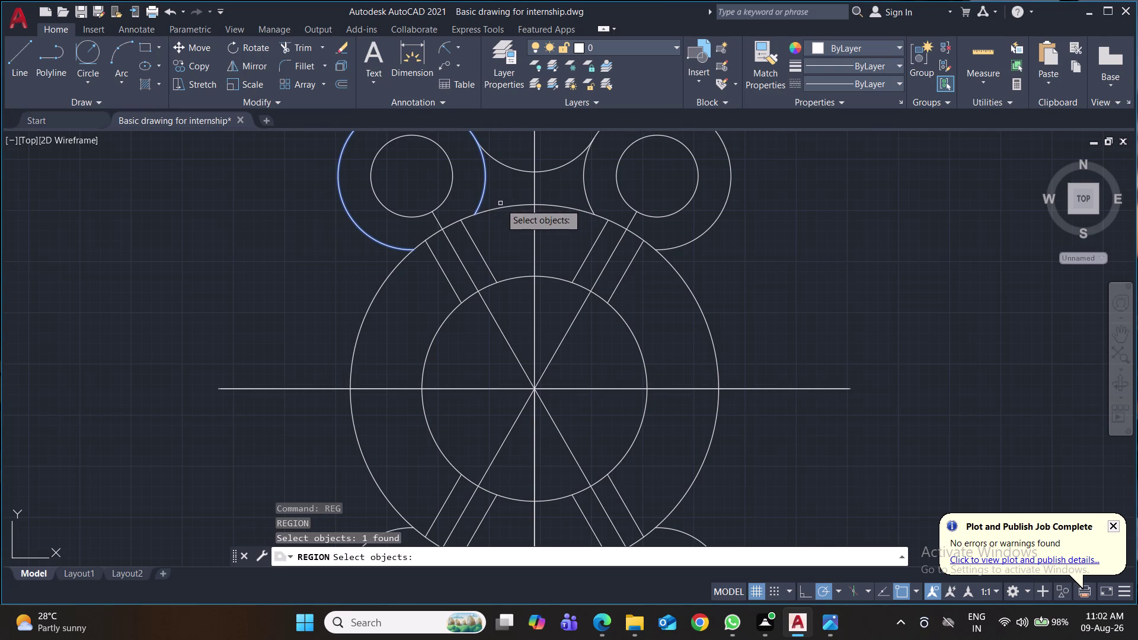
key(Escape)
key(space)
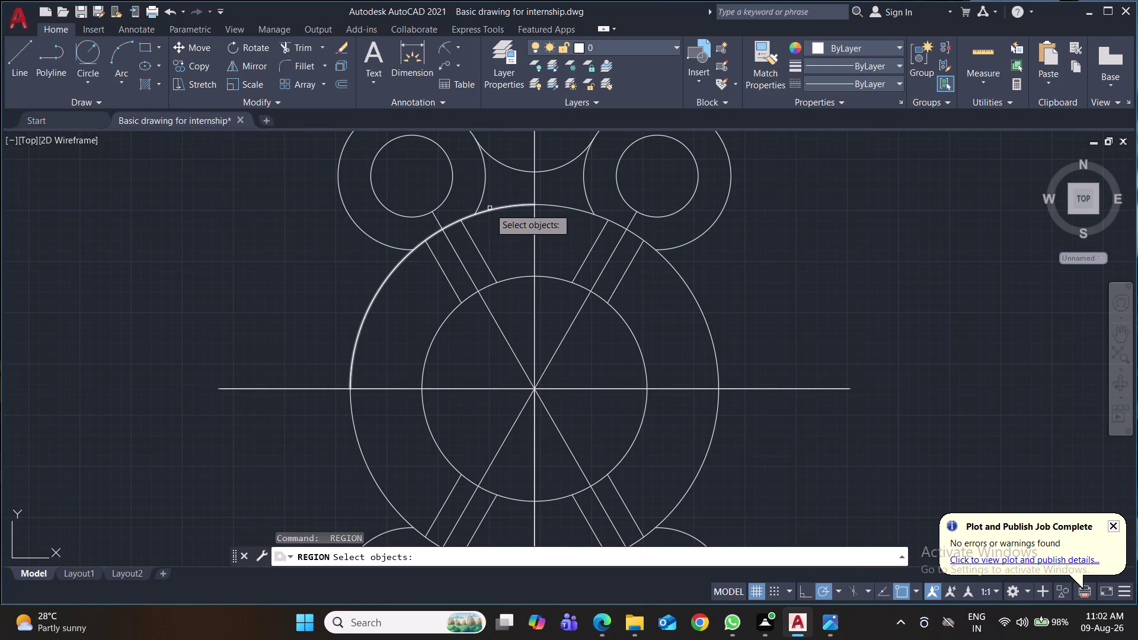
click(493, 208)
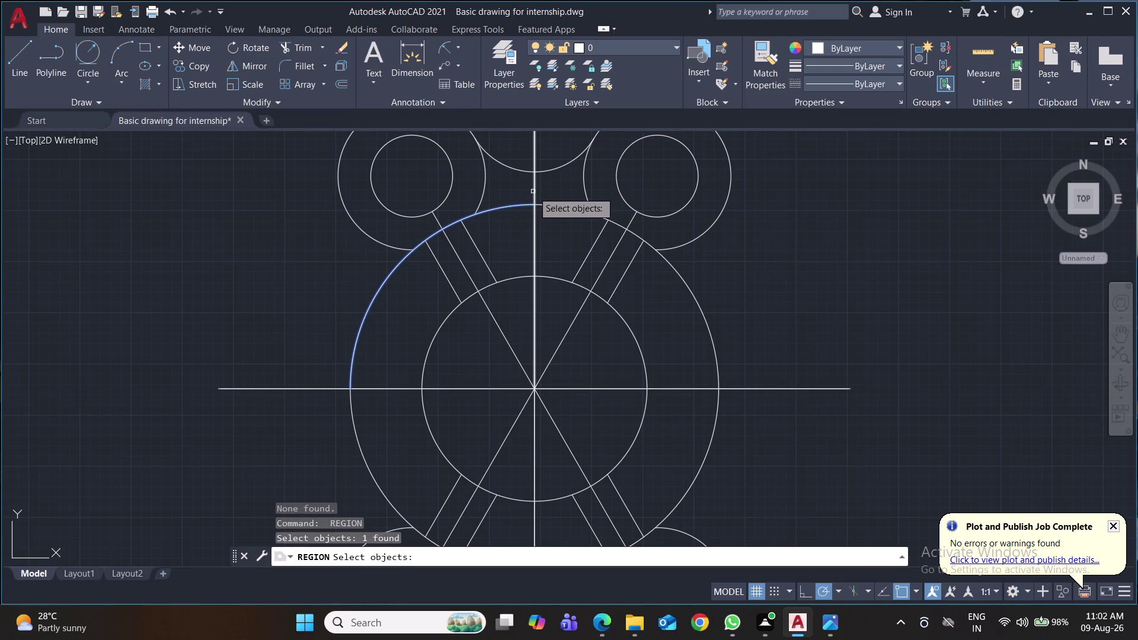
click(533, 192)
click(373, 387)
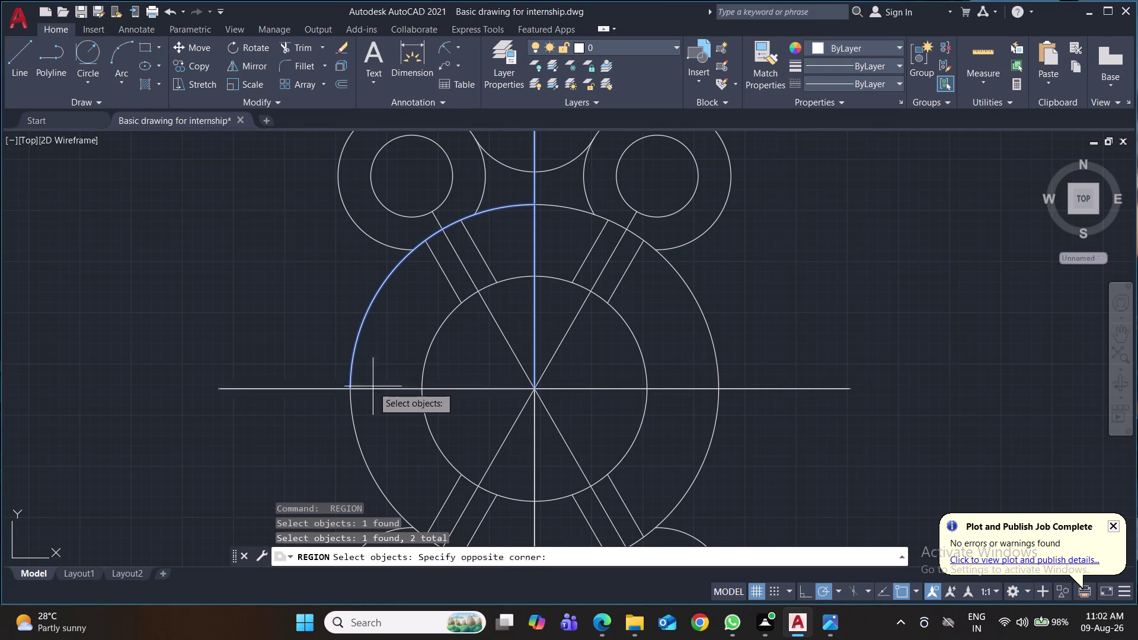
click(371, 386)
click(373, 389)
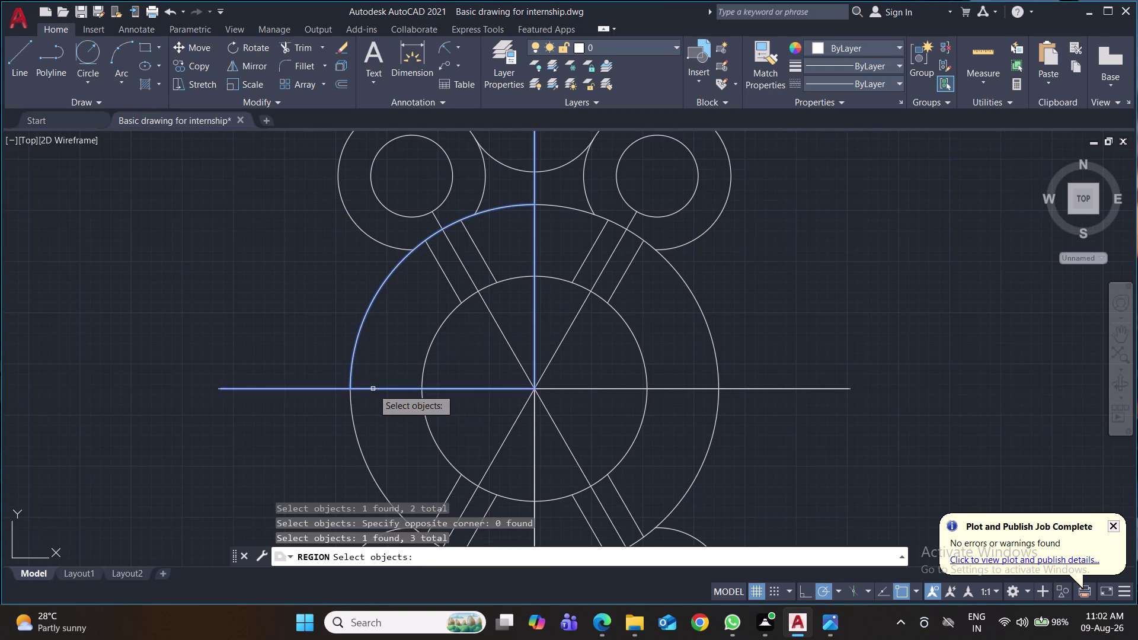
key(Return)
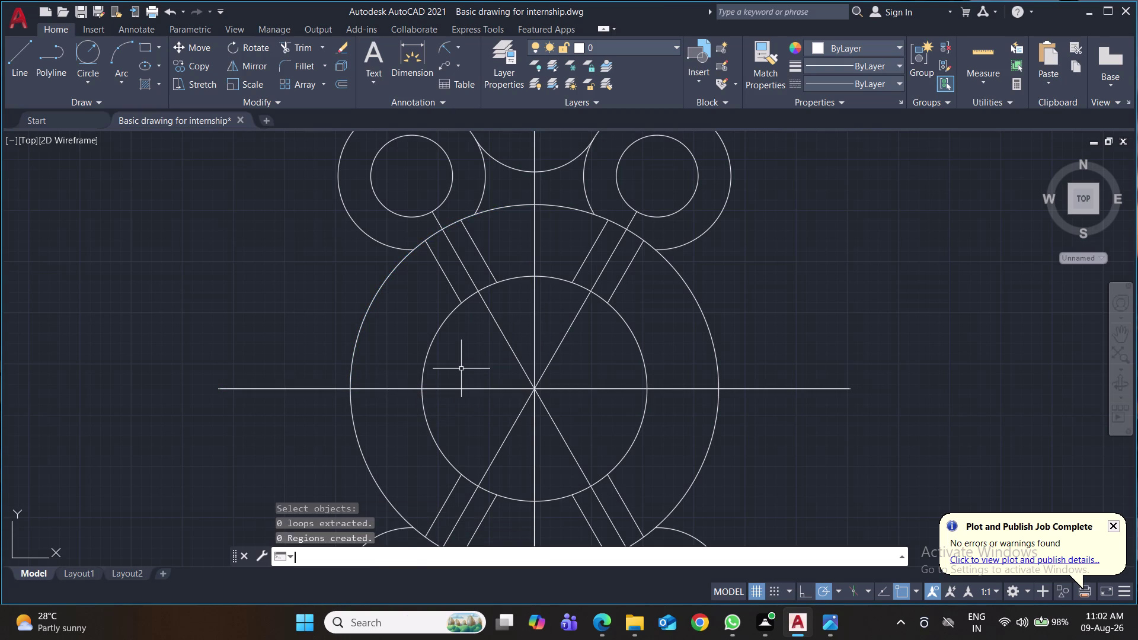
key(f)
key(Return)
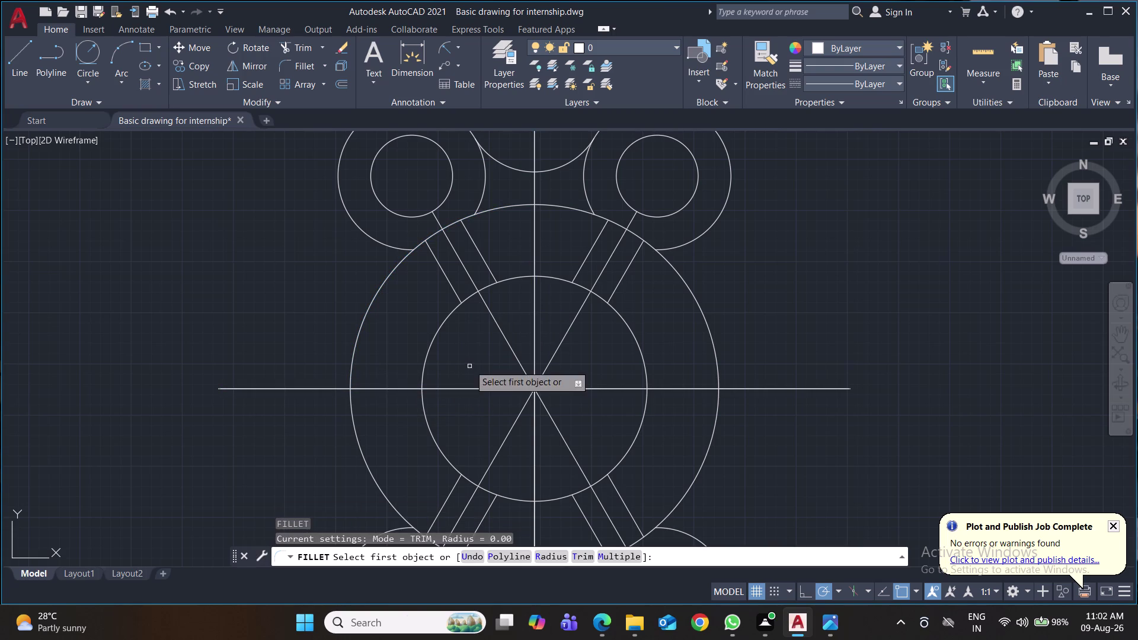
click(389, 247)
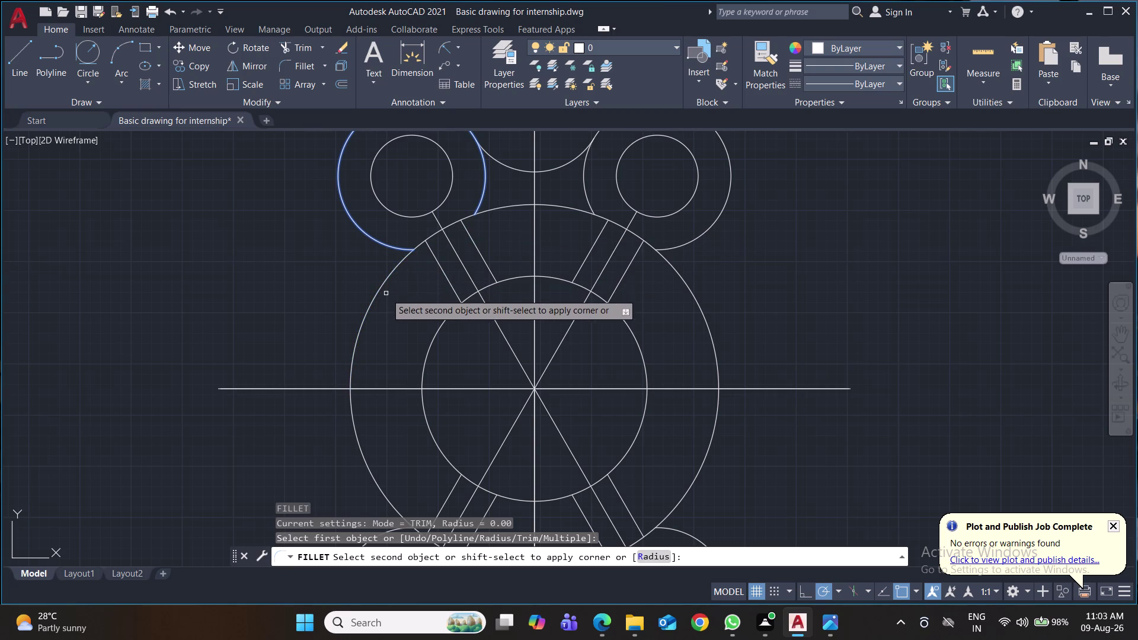
key(Escape)
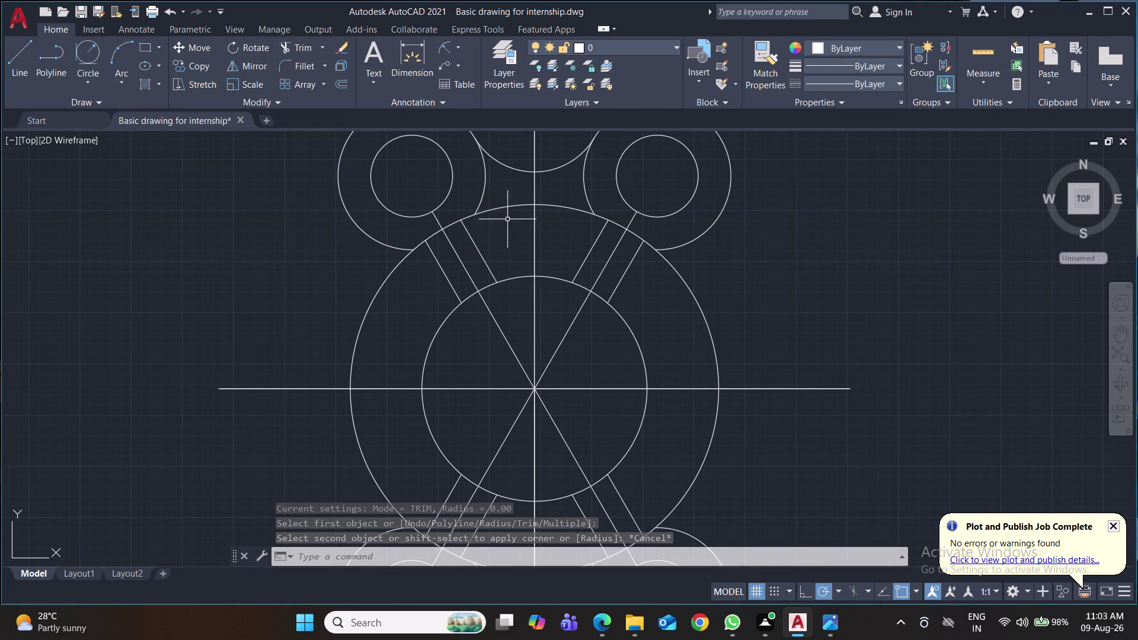
Trim excess outline pieces between the upper lobes and near the lower lobes.
scroll(up, 3)
scroll(down, 3)
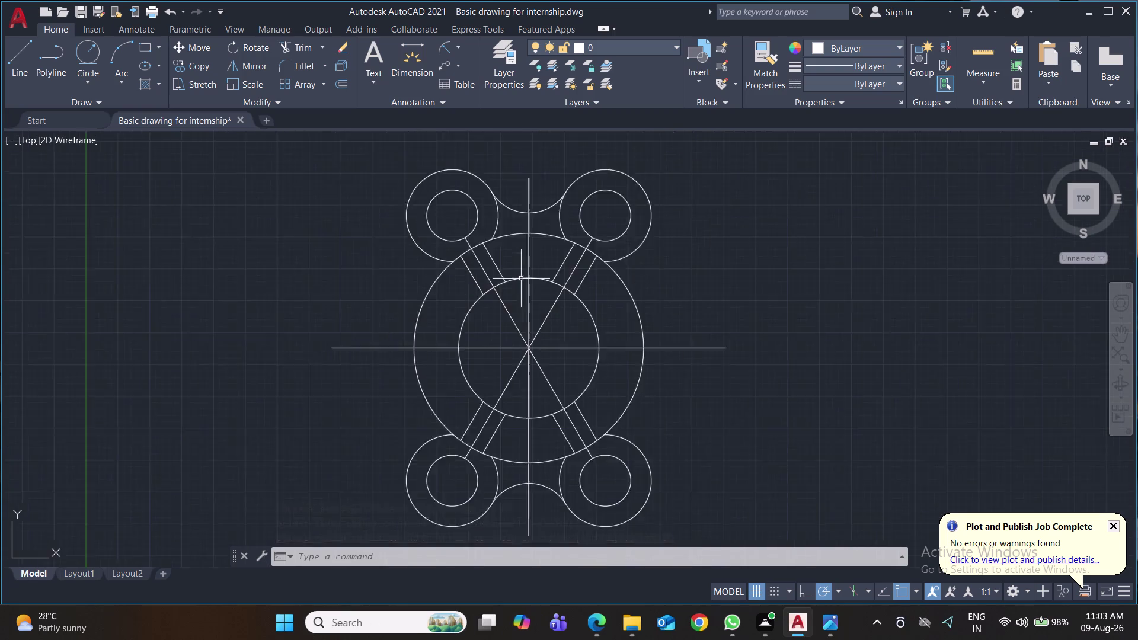
scroll(down, 3)
scroll(up, 3)
middle_drag(526, 288, 516, 345)
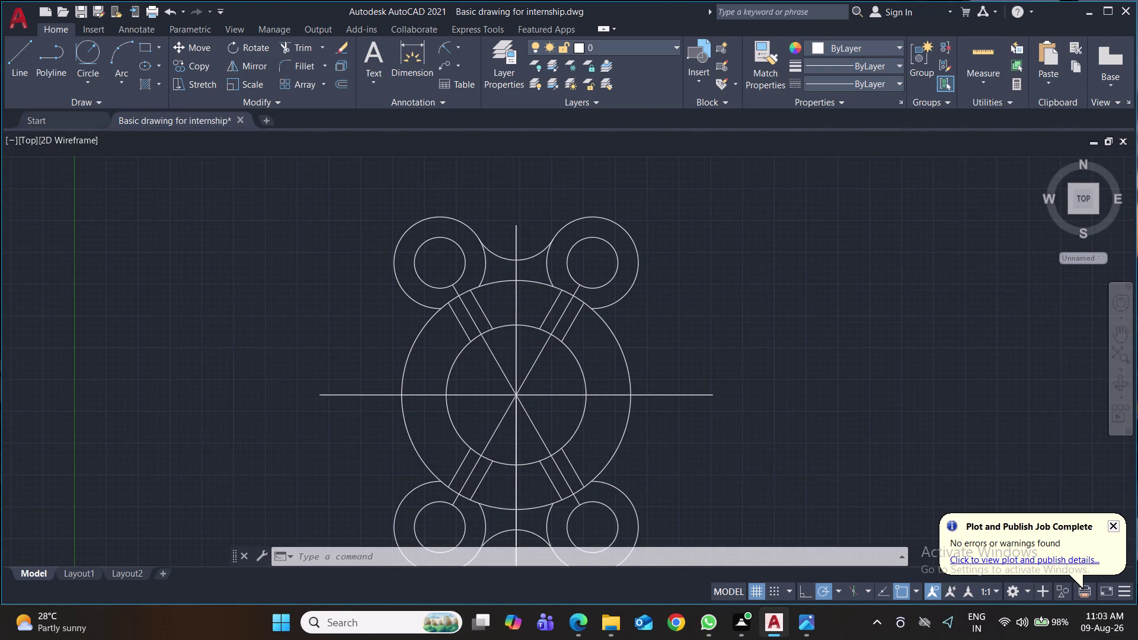
key(t)
key(r)
key(Return)
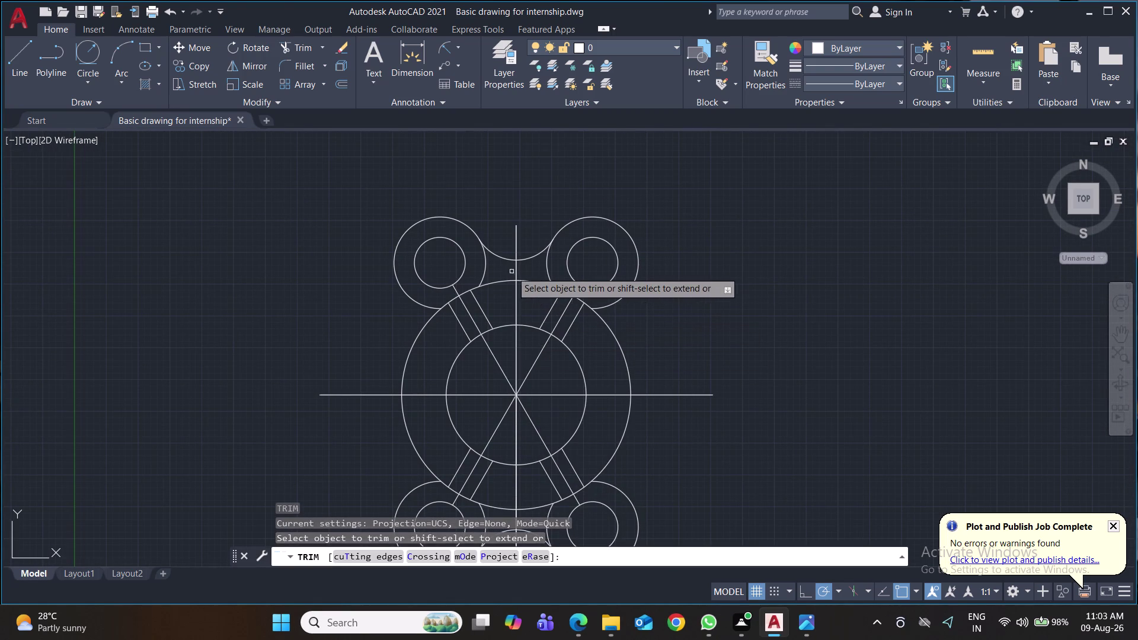
click(485, 273)
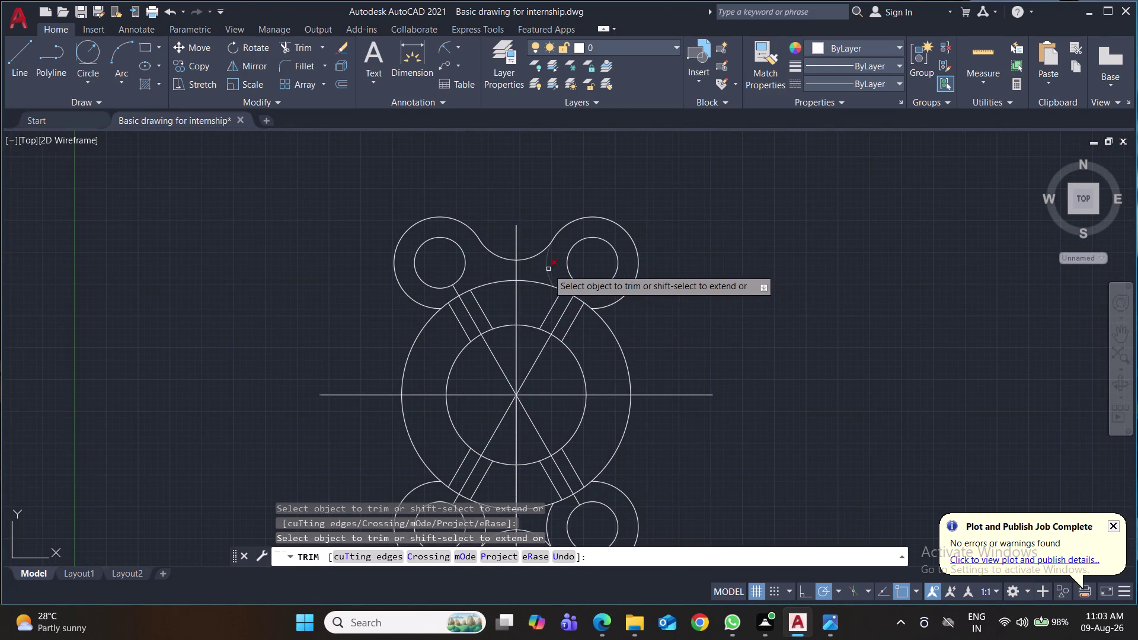
click(548, 269)
scroll(down, 3)
middle_drag(684, 371, 654, 267)
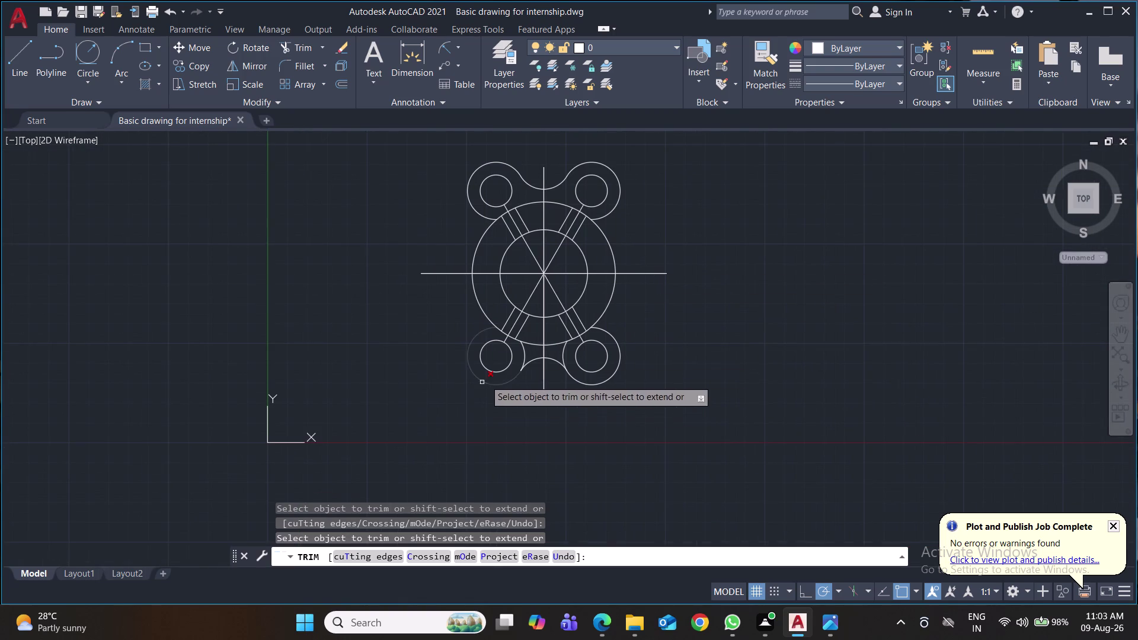
click(556, 347)
click(529, 344)
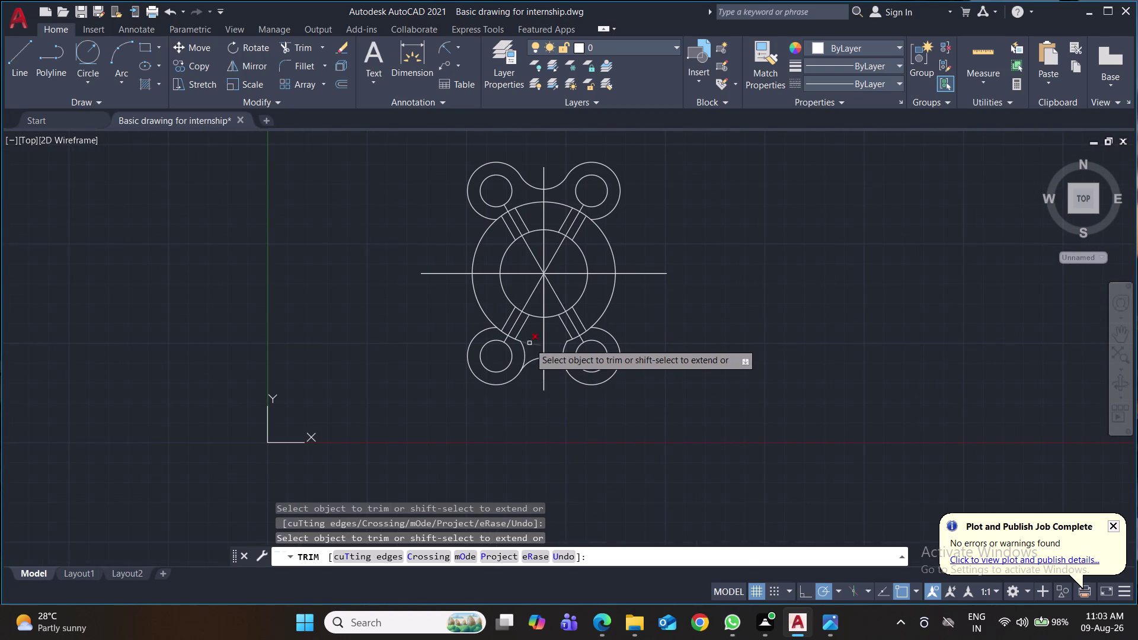
Undo two trims and instead trim the stray arcs between the lower lobes.
middle_drag(679, 353, 645, 387)
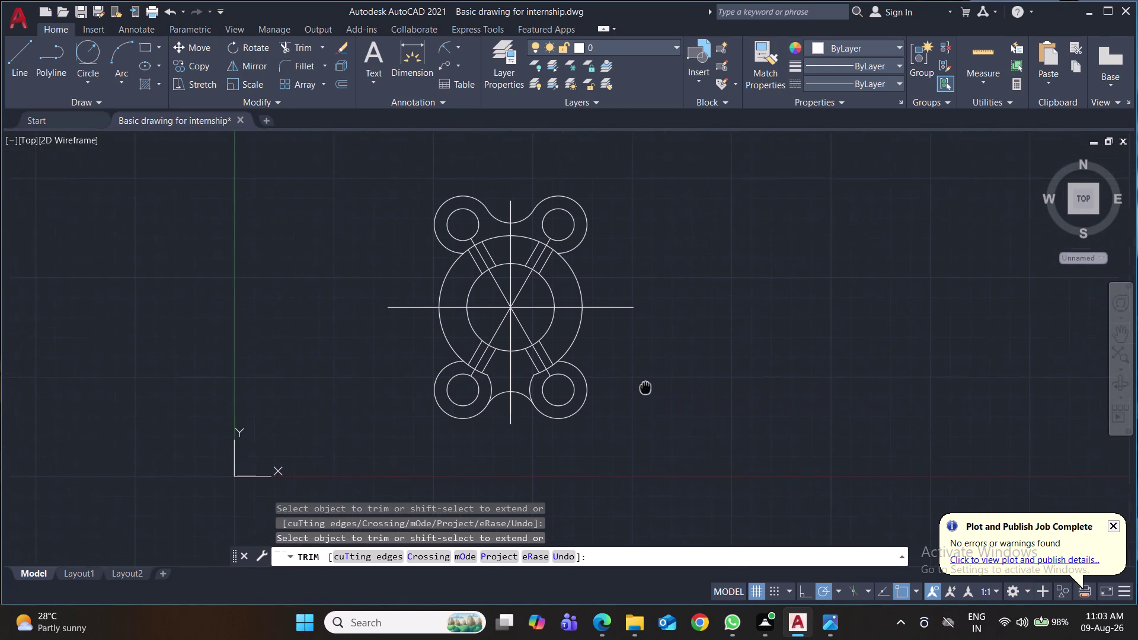
middle_drag(645, 387, 589, 395)
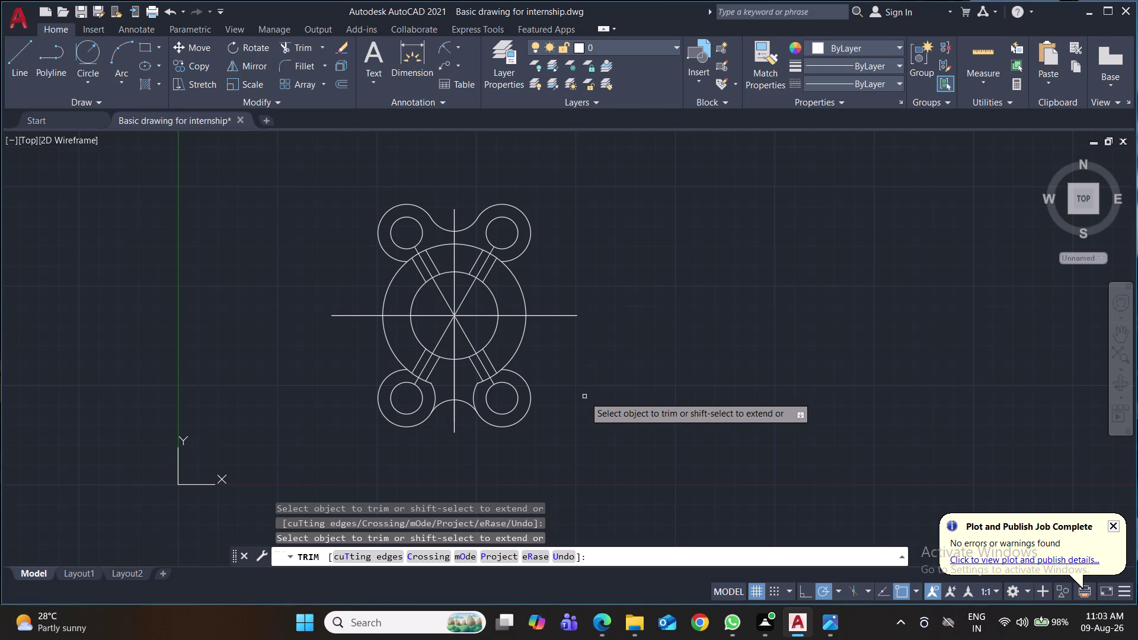
key(ctrl+z)
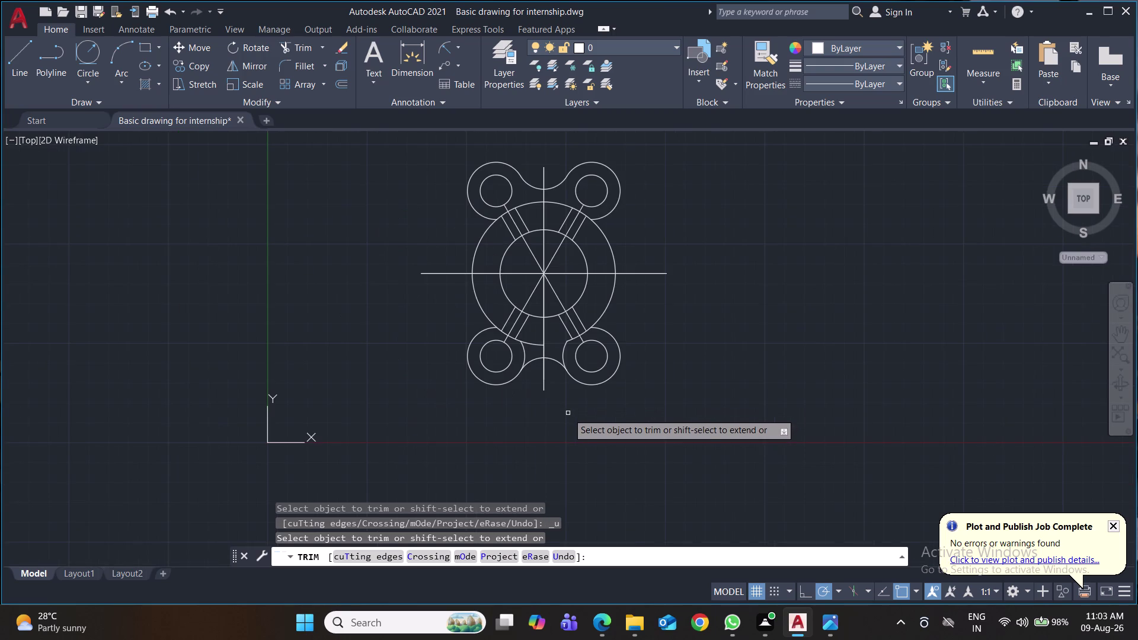
key(ctrl+z)
middle_drag(677, 362, 673, 230)
middle_drag(721, 312, 723, 341)
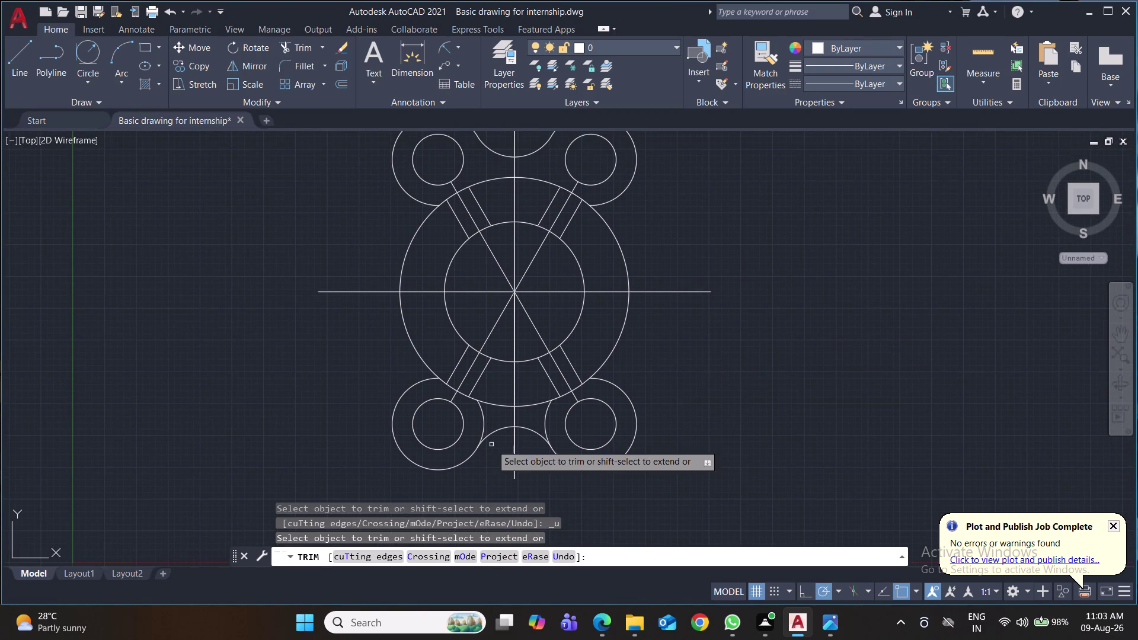
click(483, 420)
click(544, 416)
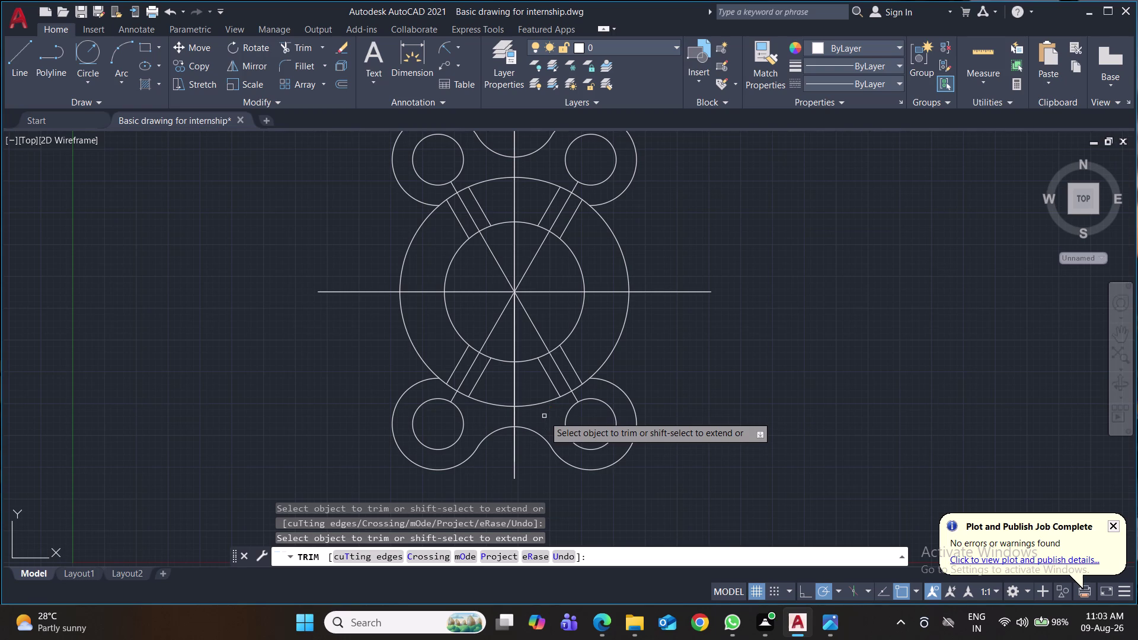
Save the drawing and begin a new fillet.
key(ctrl+s)
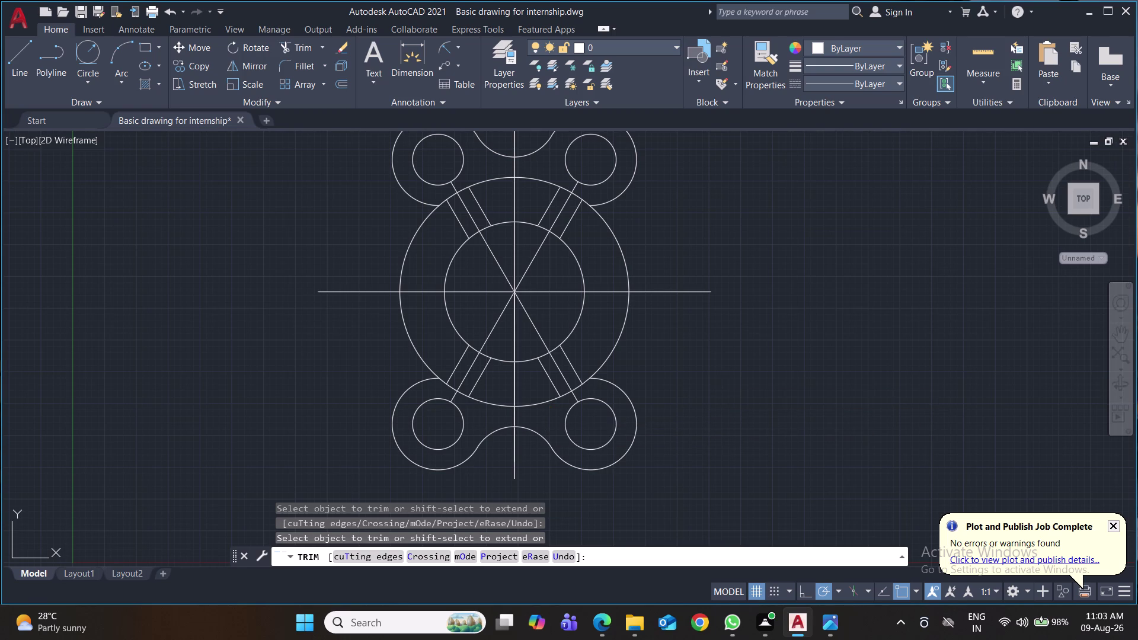
key(ctrl+s)
key(ctrl+s)
key(f)
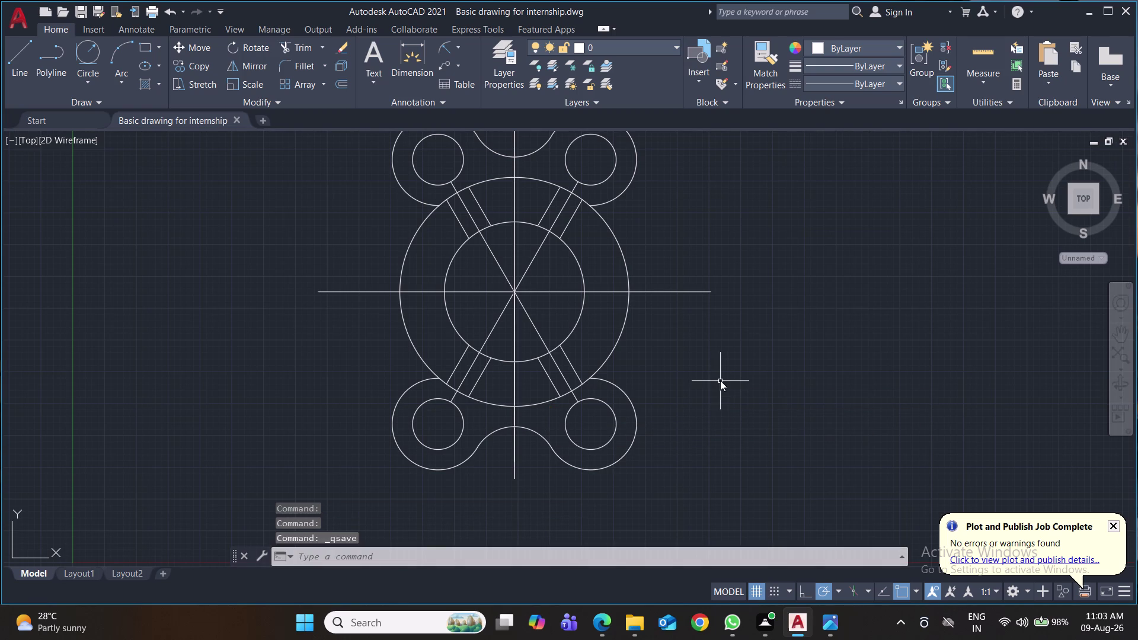
key(Return)
click(607, 204)
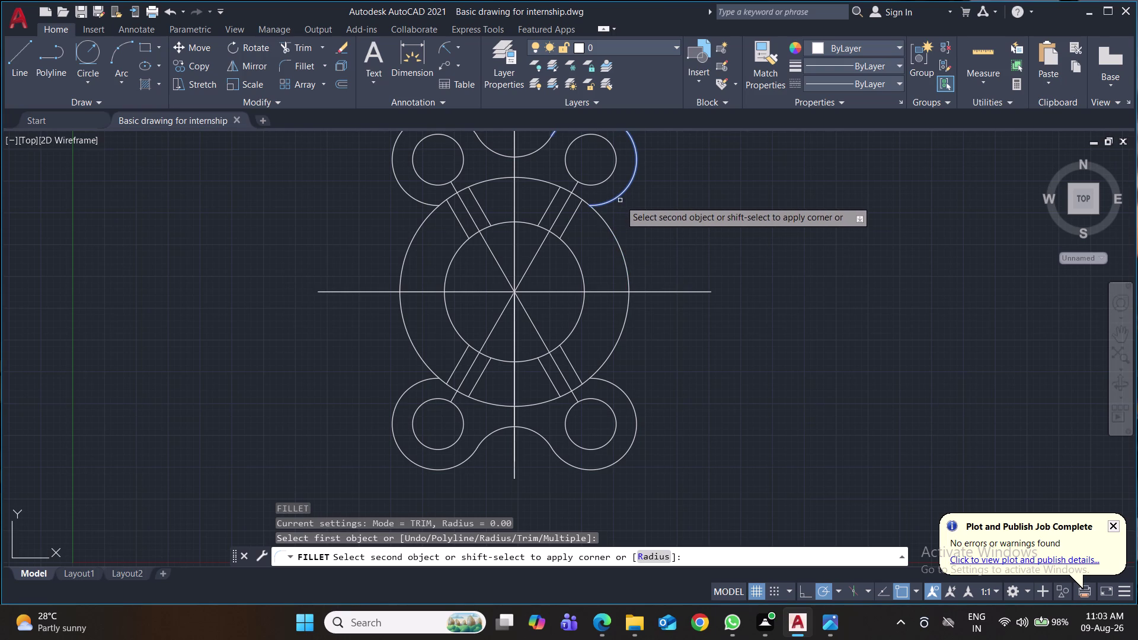
key(Escape)
key(f)
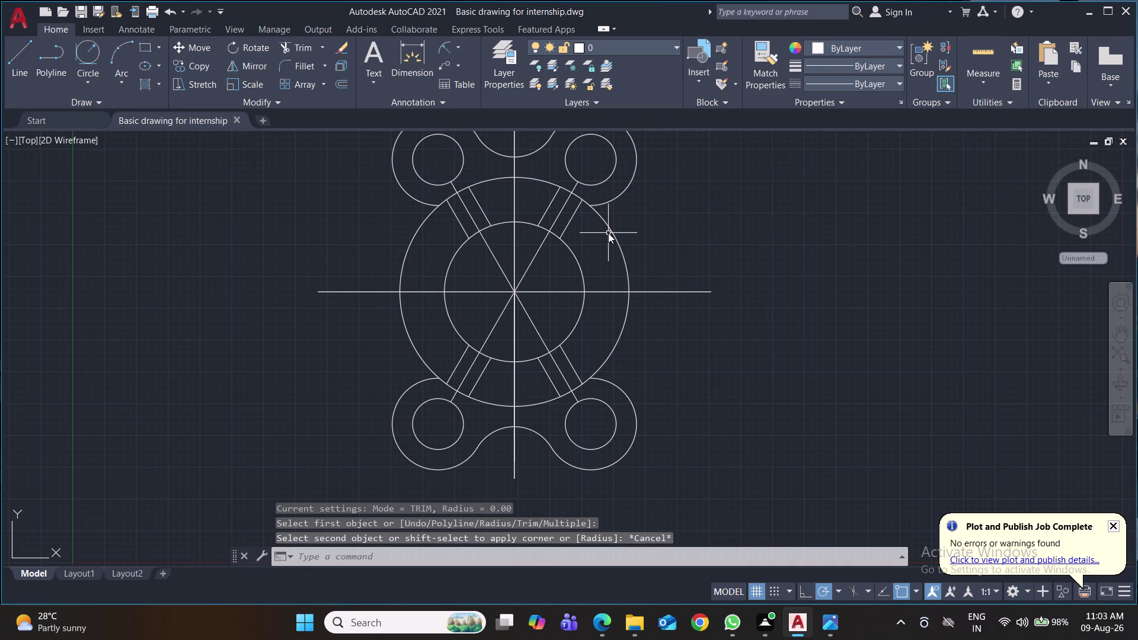
key(Return)
click(608, 227)
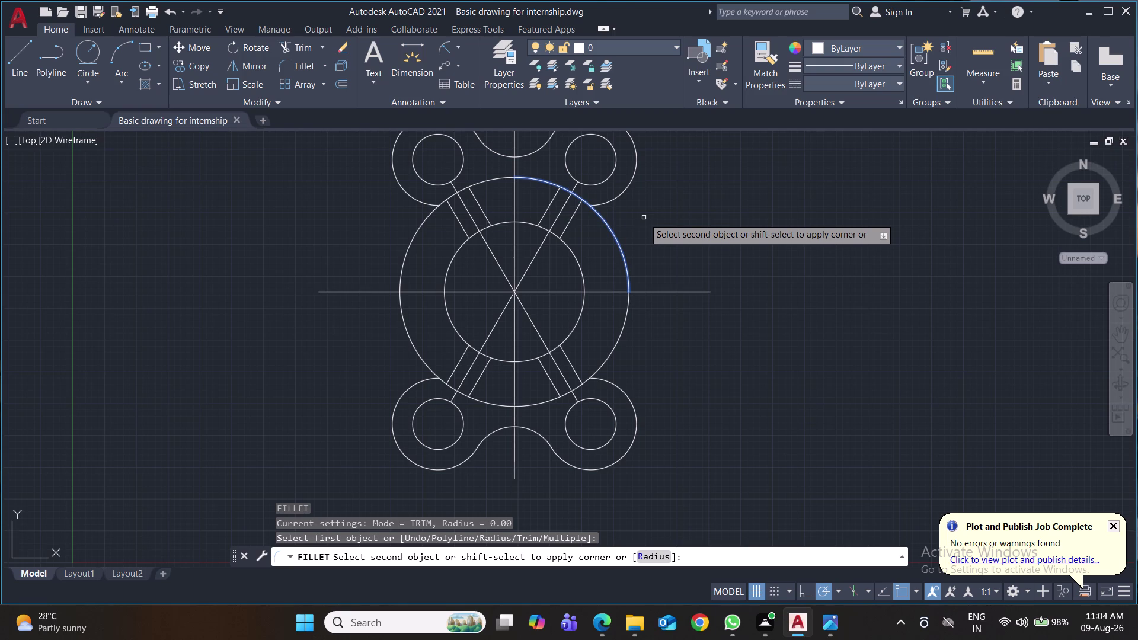
click(611, 384)
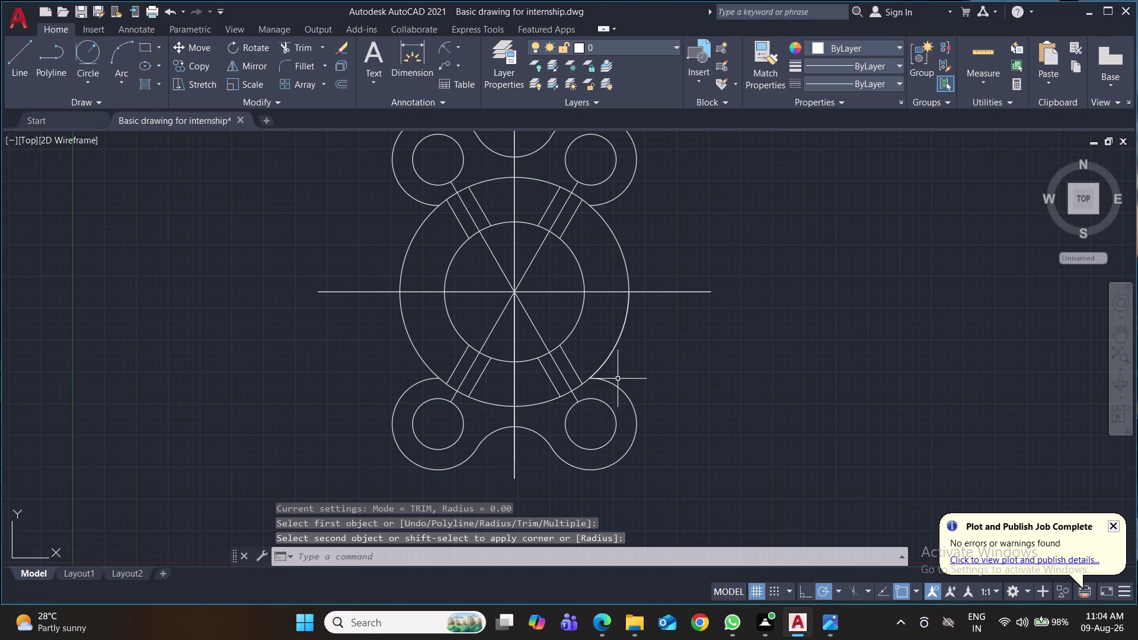
key(f)
key(Return)
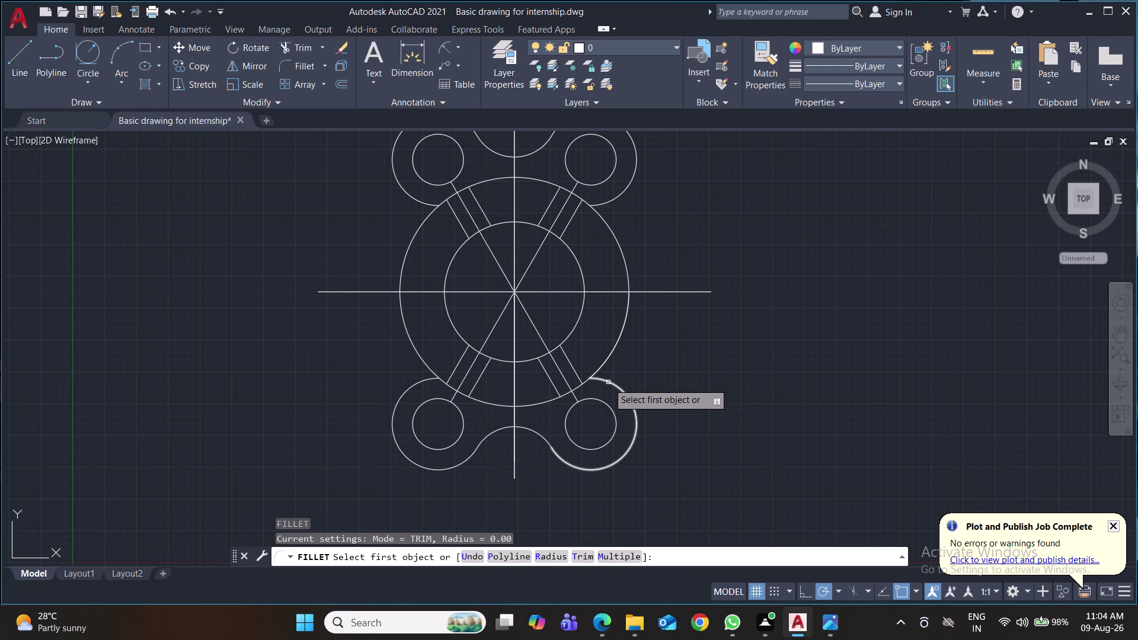
click(609, 383)
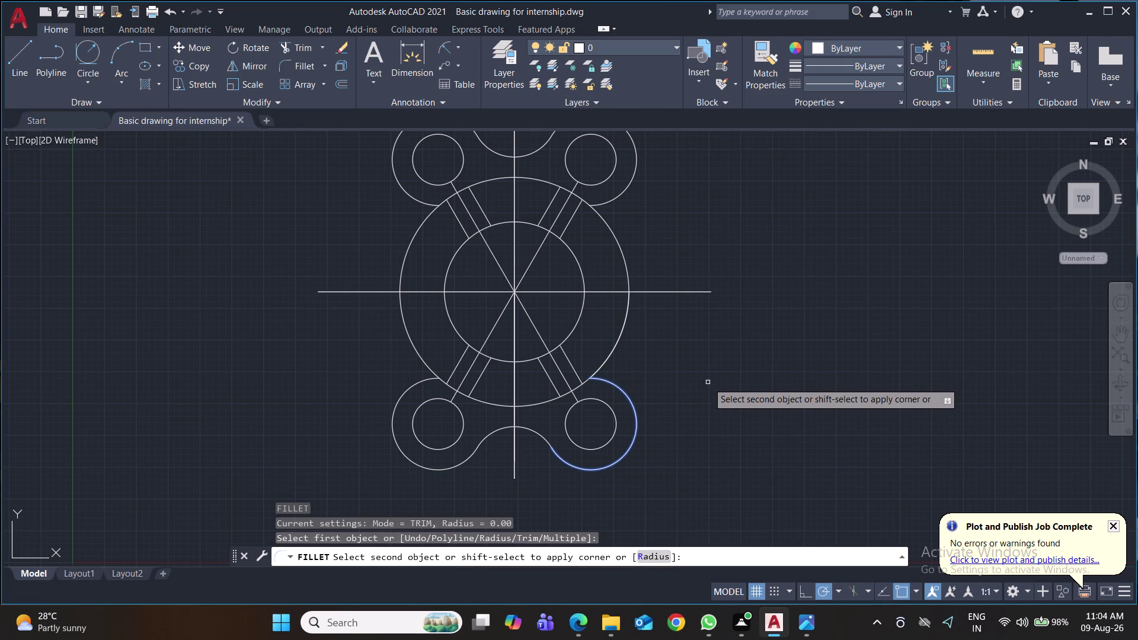
key(ctrl+s)
key(ctrl+s)
key(ctrl+s)
key(ctrl+s)
key(ctrl+s)
key(ctrl+s)
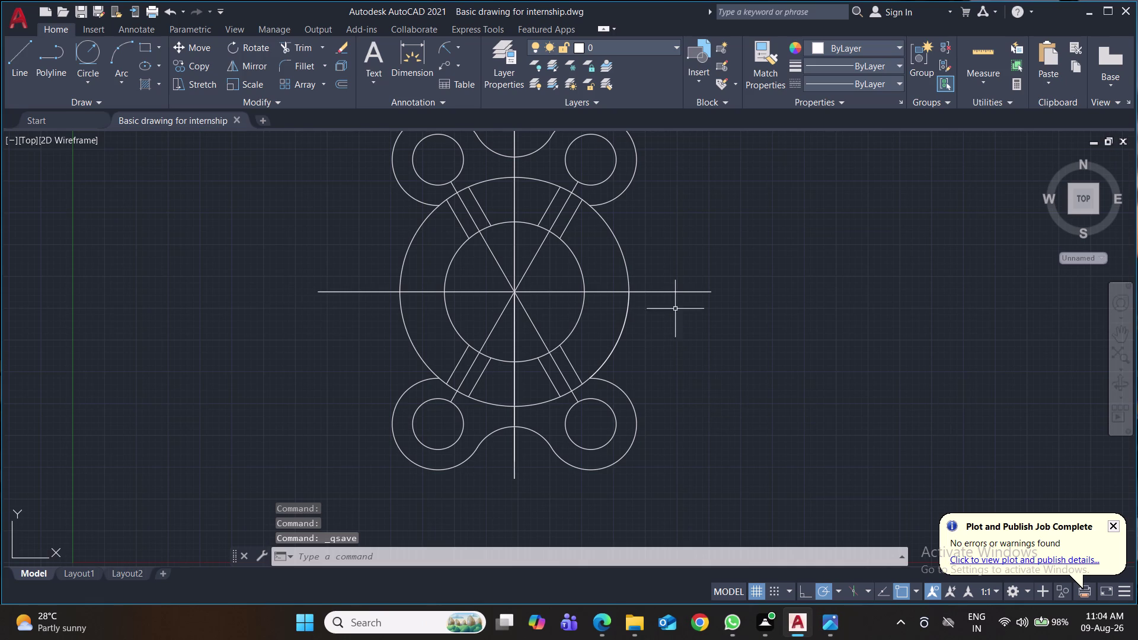
click(677, 292)
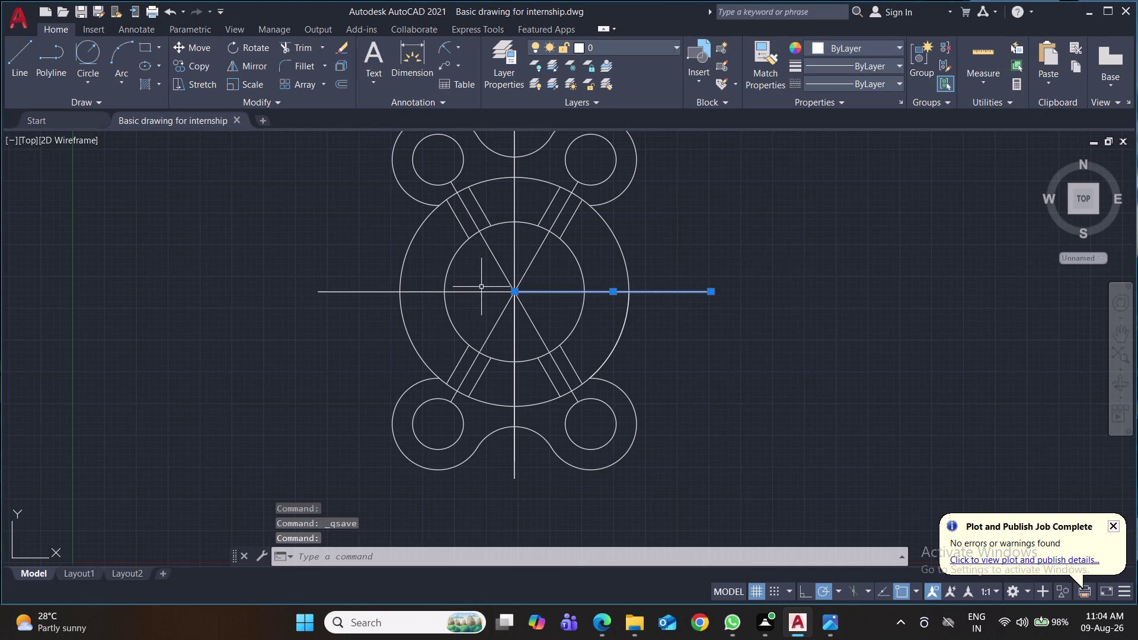
Erase the horizontal and vertical centre lines.
click(482, 294)
click(516, 256)
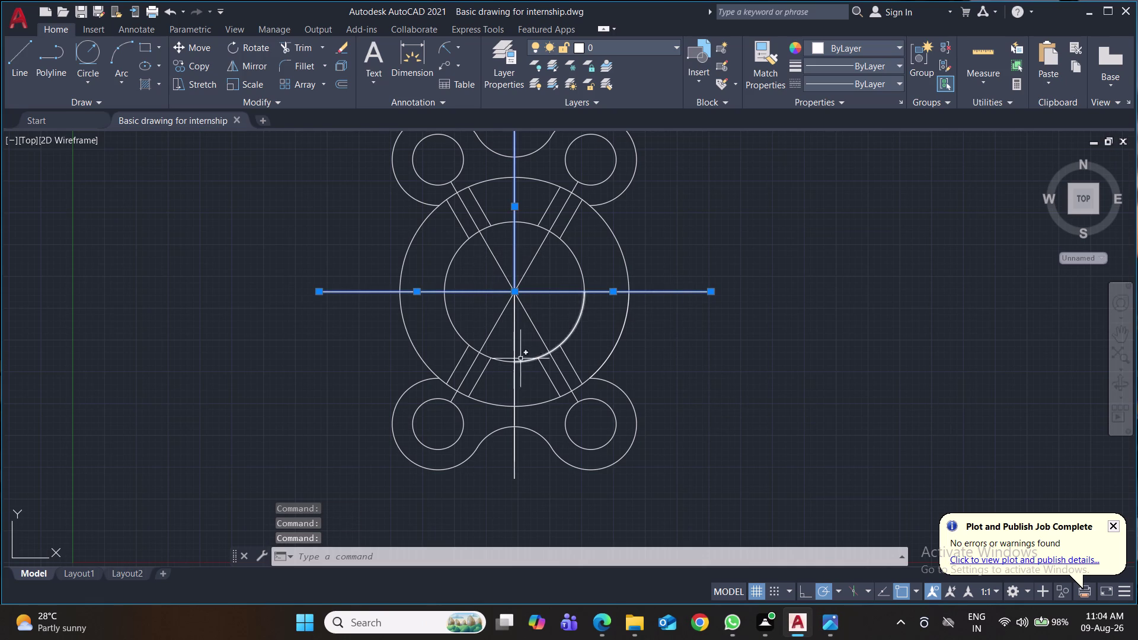
click(513, 347)
key(Delete)
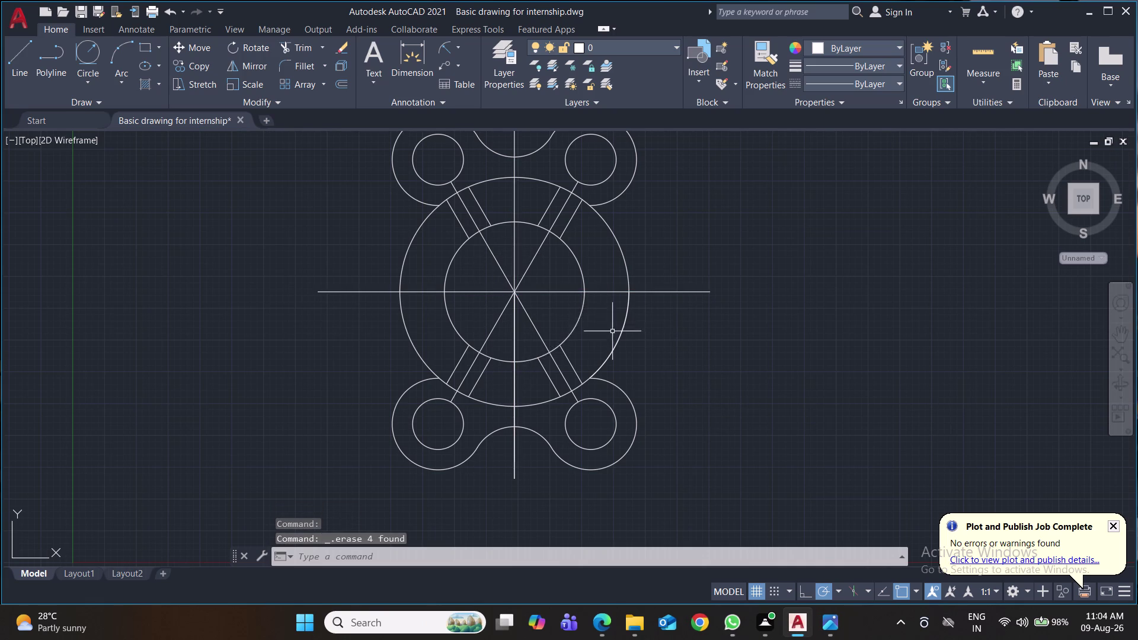
click(563, 292)
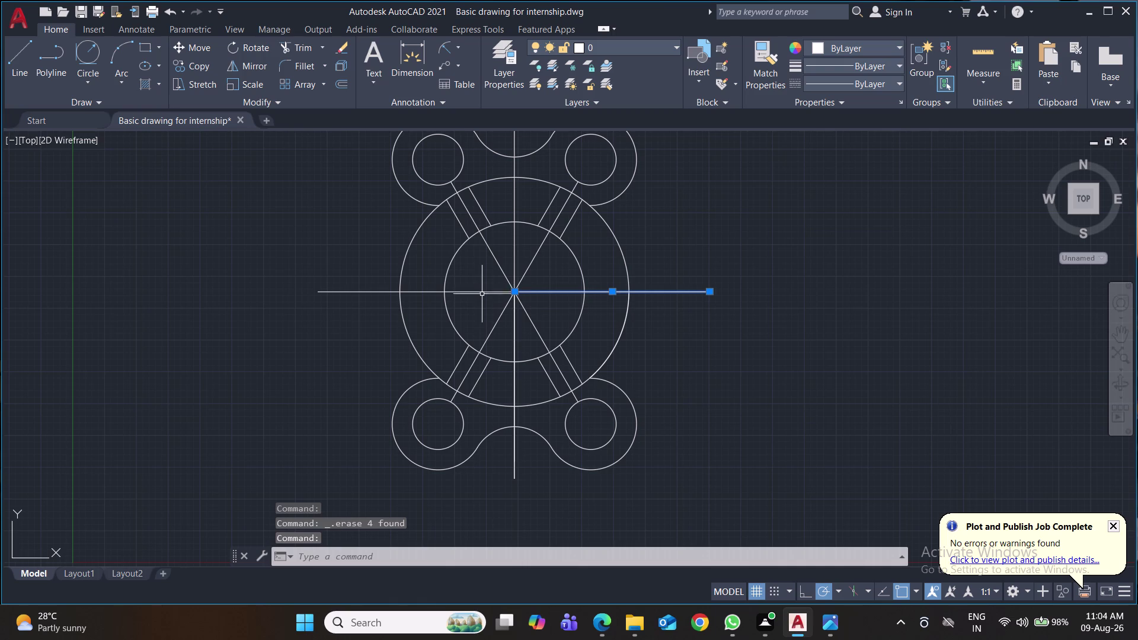
click(482, 292)
click(513, 254)
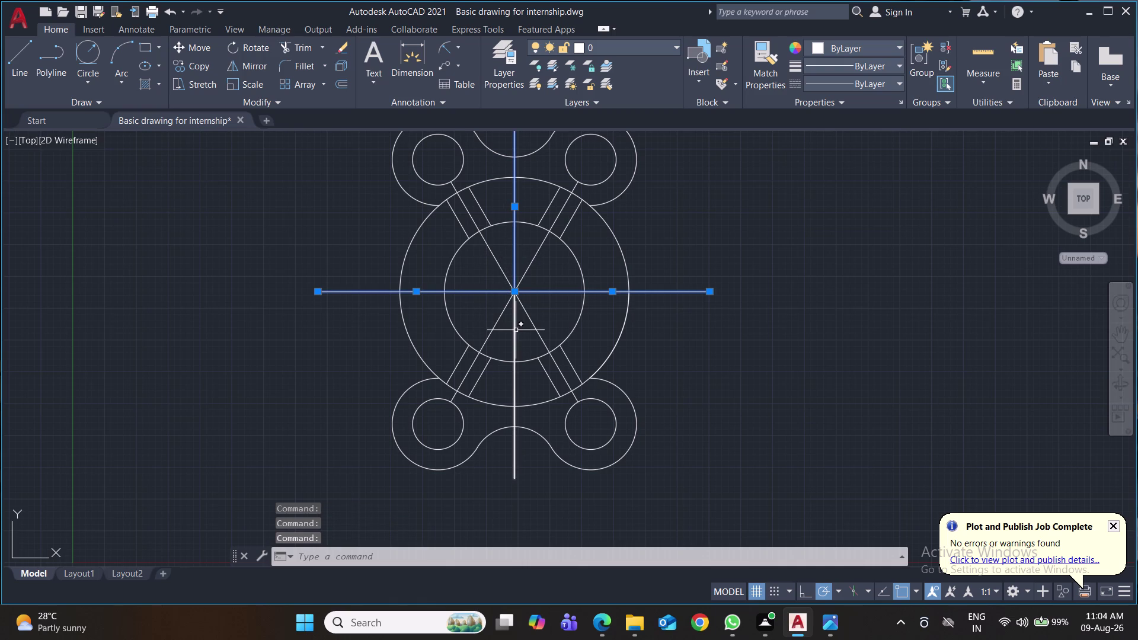
click(515, 330)
key(Delete)
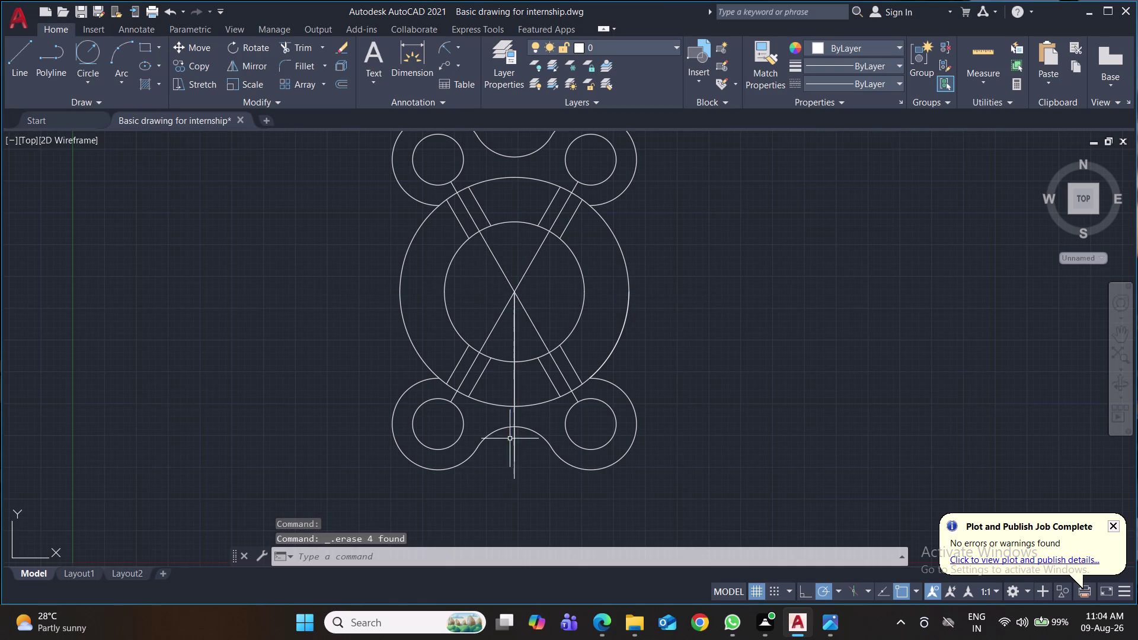
Erase the remaining lower vertical line and save the drawing.
click(514, 348)
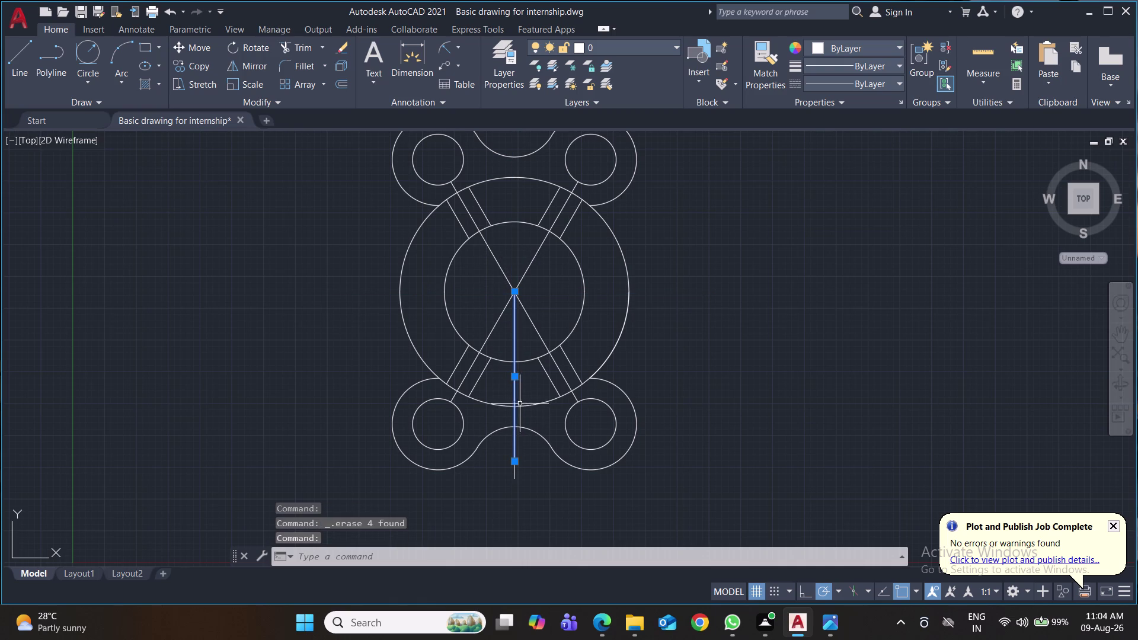
key(Delete)
click(514, 391)
key(Delete)
key(ctrl+s)
key(ctrl+s)
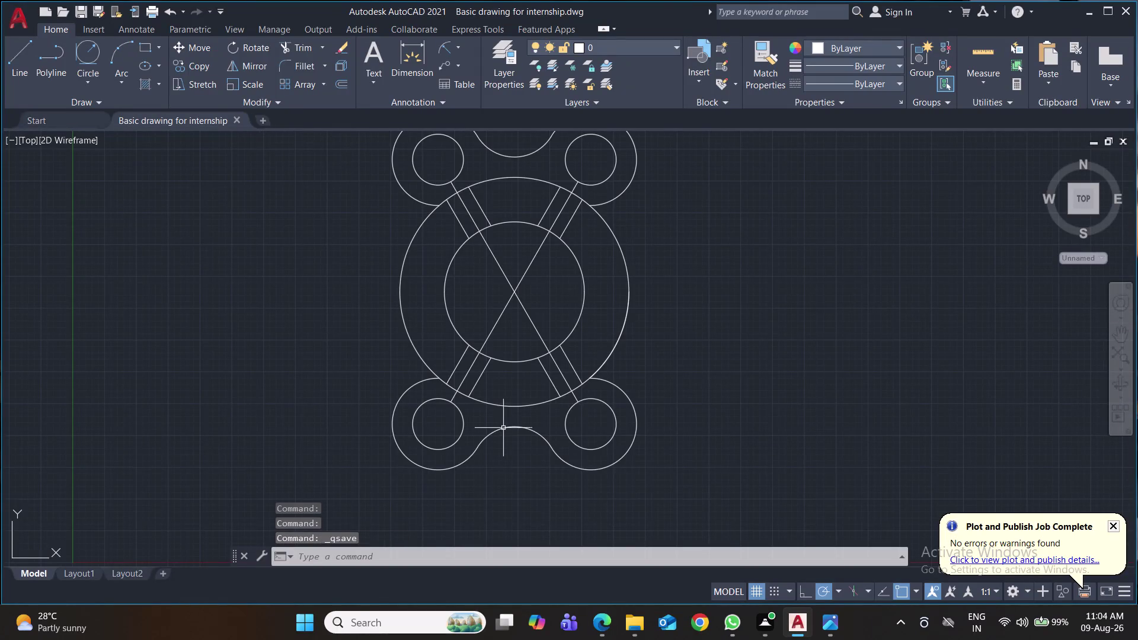
key(ctrl+s)
key(ctrl+s)
key(ctrl+s)
click(528, 320)
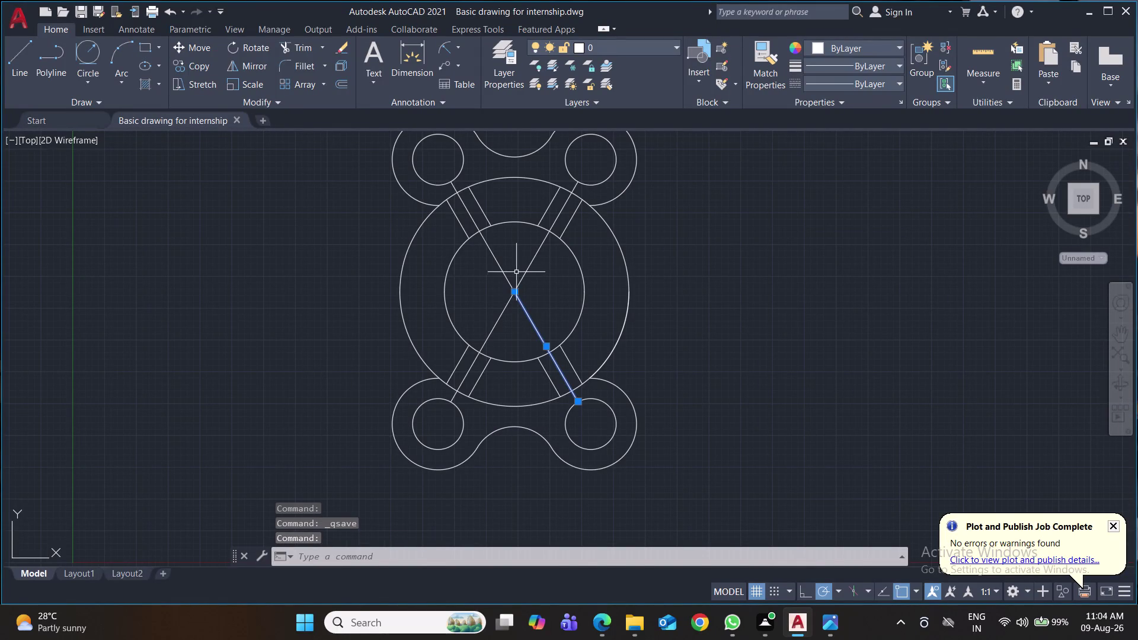
Erase both diagonal construction lines and recentre the plate in view.
click(504, 270)
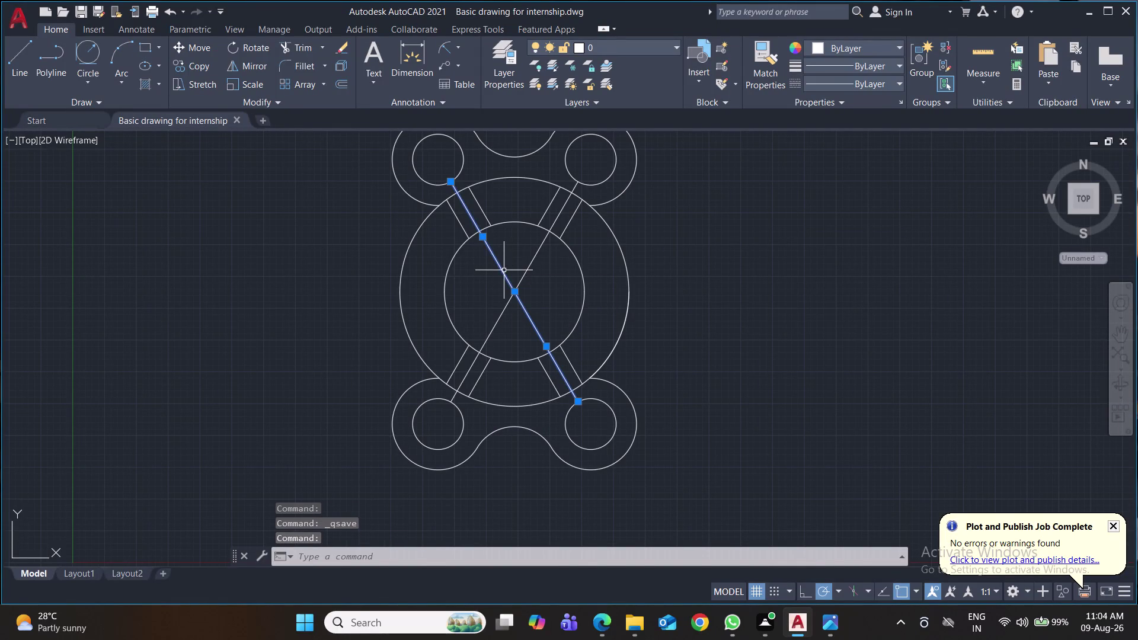
click(532, 266)
click(504, 308)
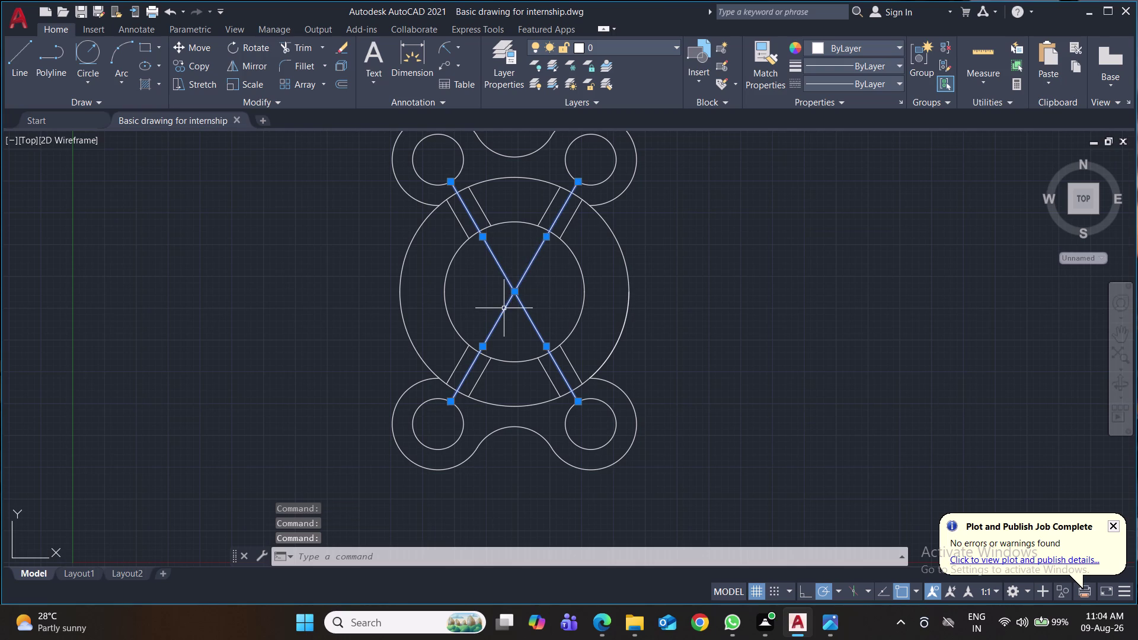
key(Delete)
scroll(down, 3)
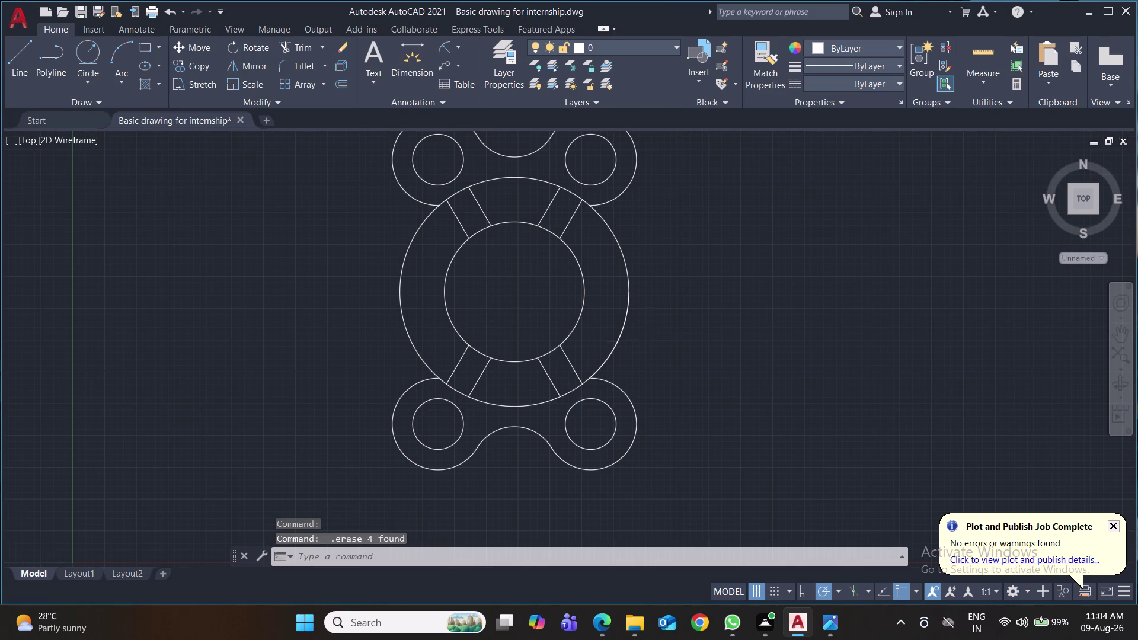
middle_drag(705, 328, 600, 339)
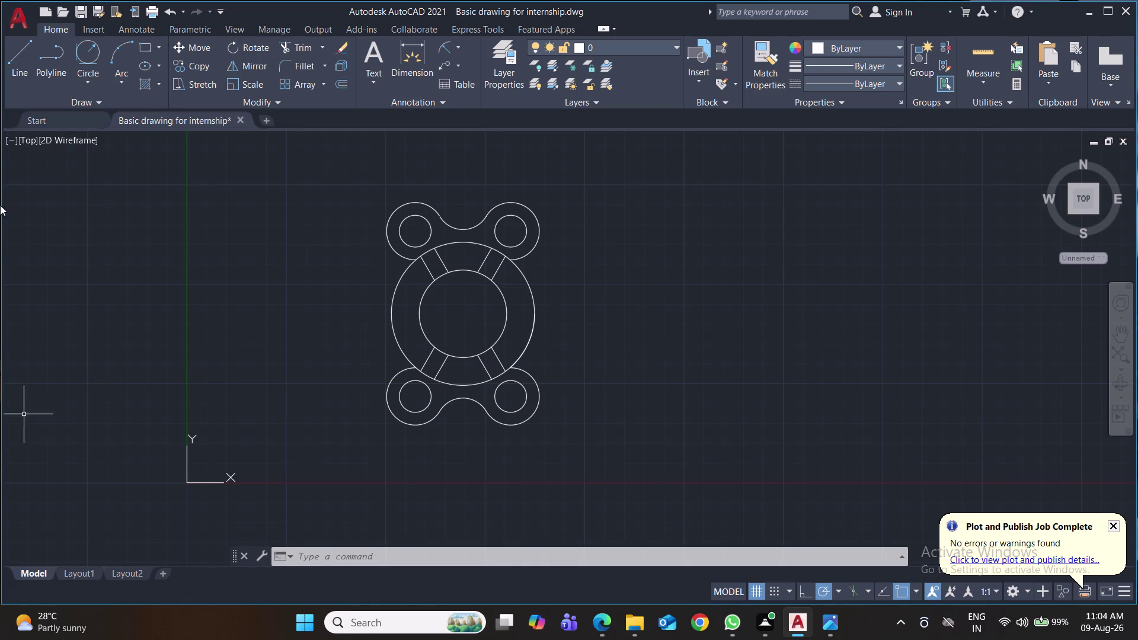
Draw a horizontal line from the plate centre to the outer circle's left edge.
click(23, 57)
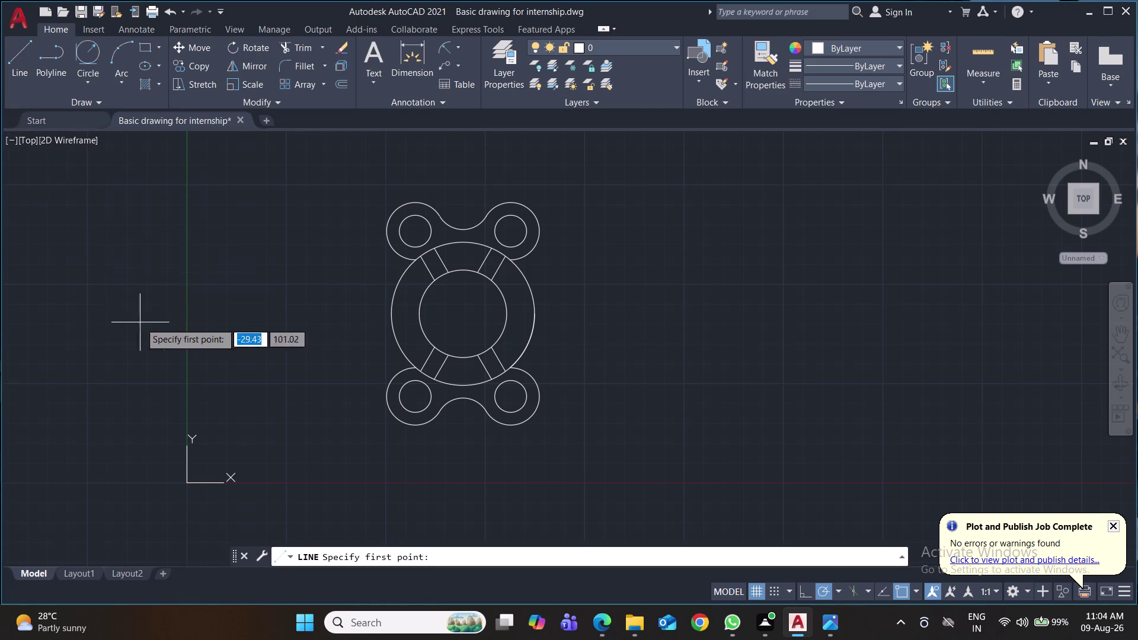
click(460, 315)
click(536, 313)
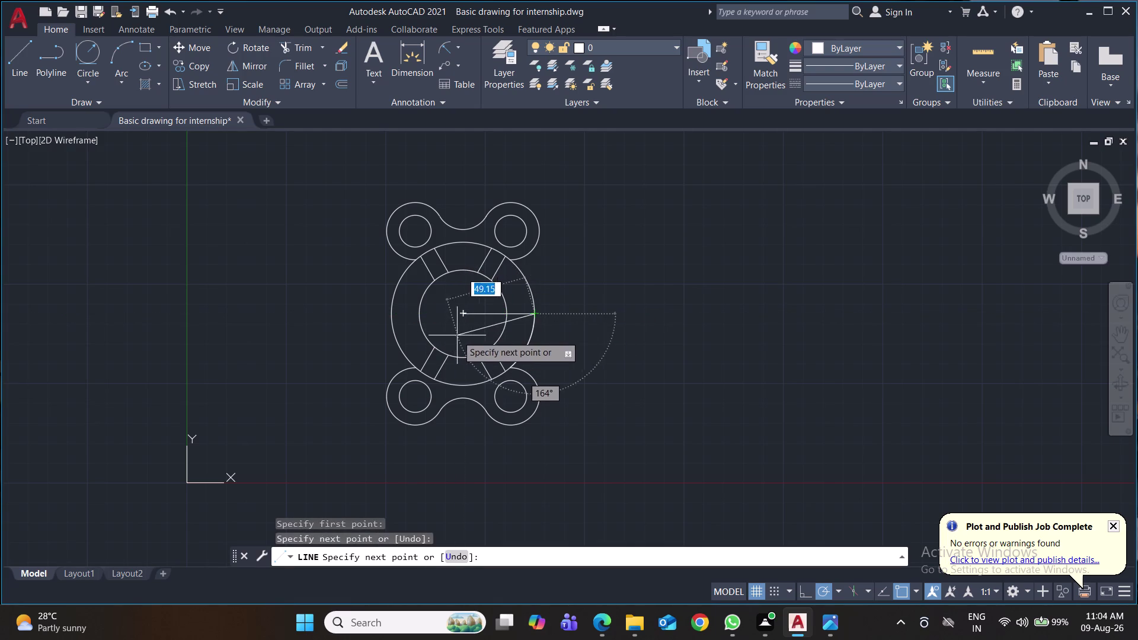
key(Return)
key(space)
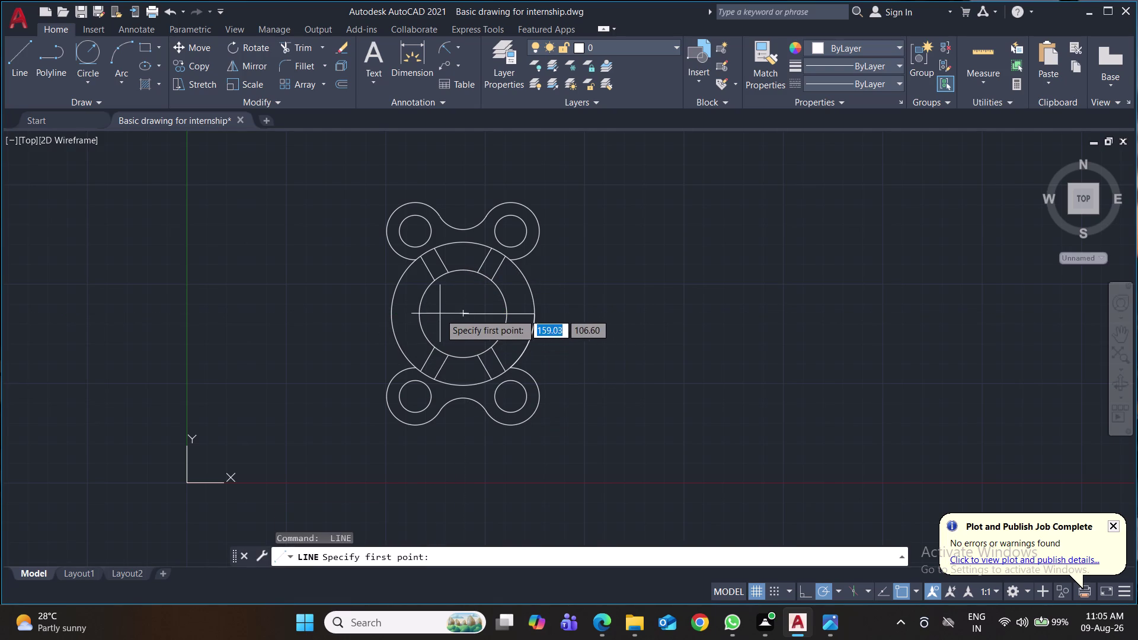
click(462, 315)
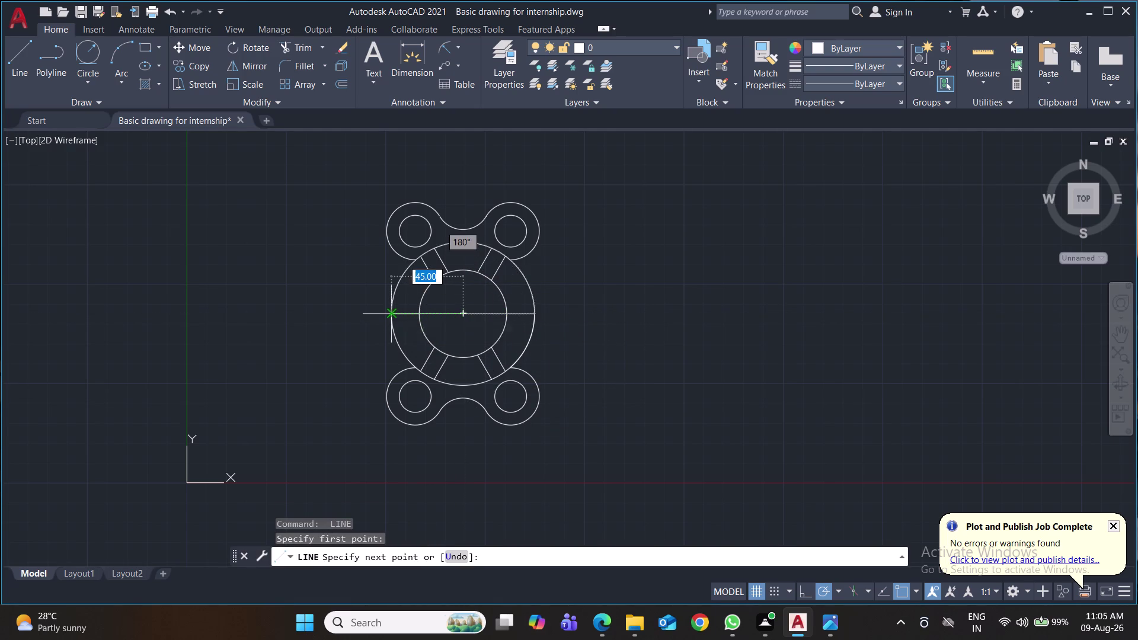
click(392, 315)
key(Return)
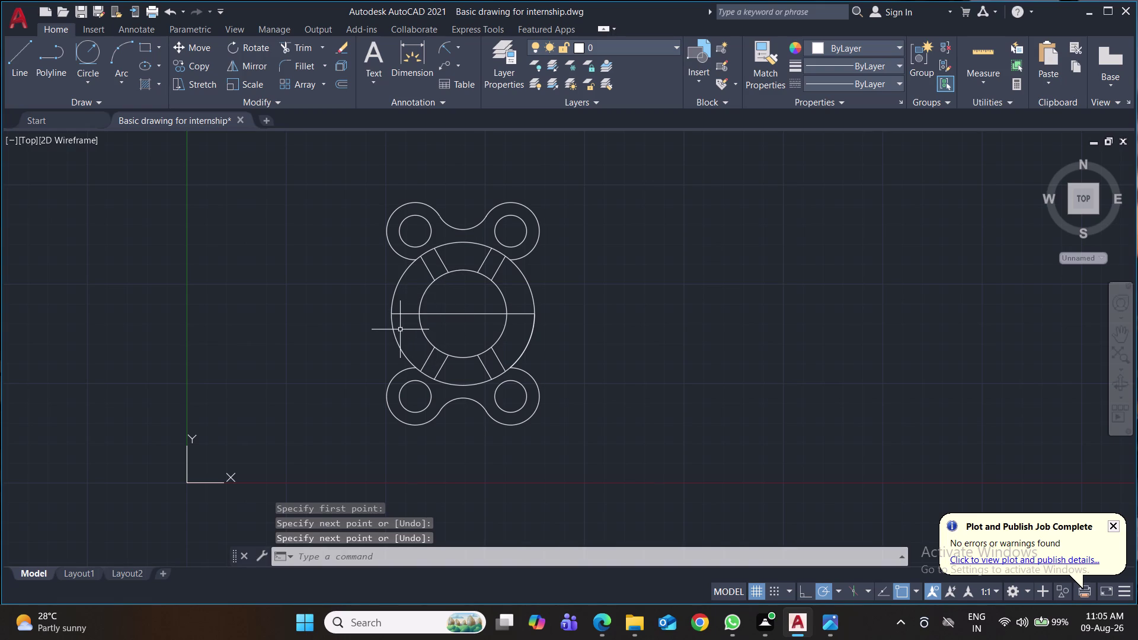
Draw a 5-unit line downward from the inner circle's left edge.
key(l)
key(Return)
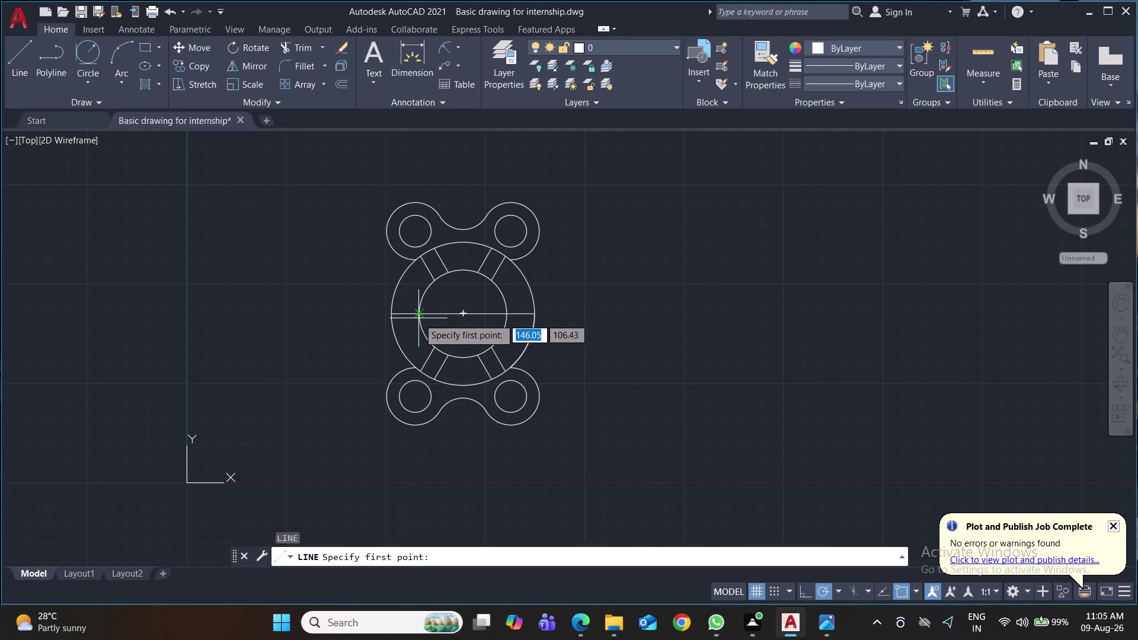
click(419, 316)
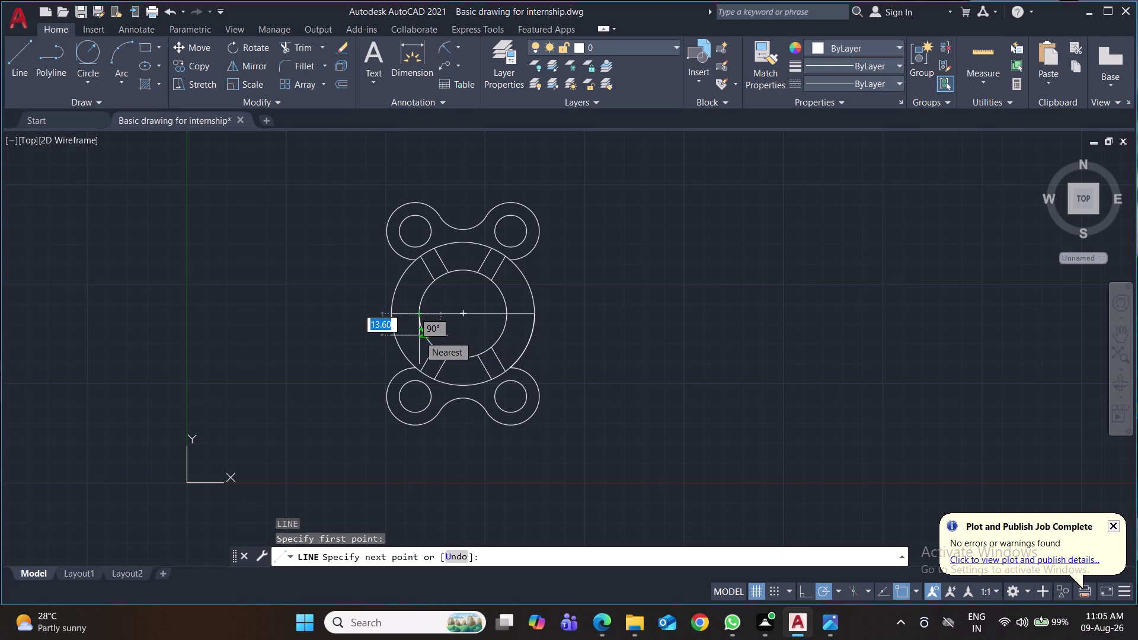
key(5)
key(Return)
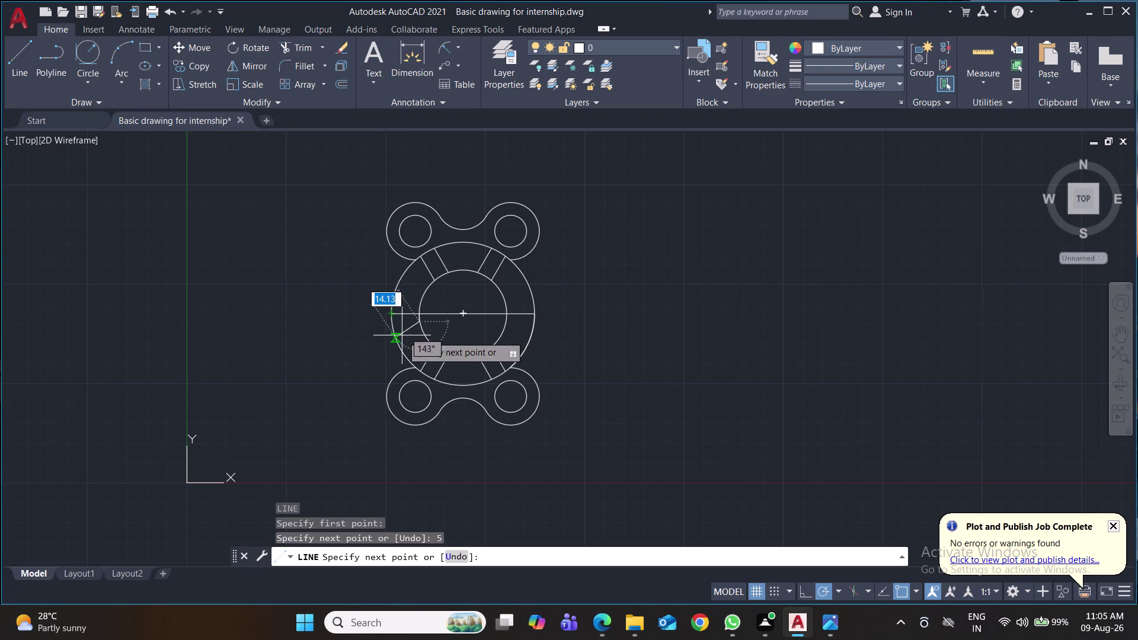
key(Return)
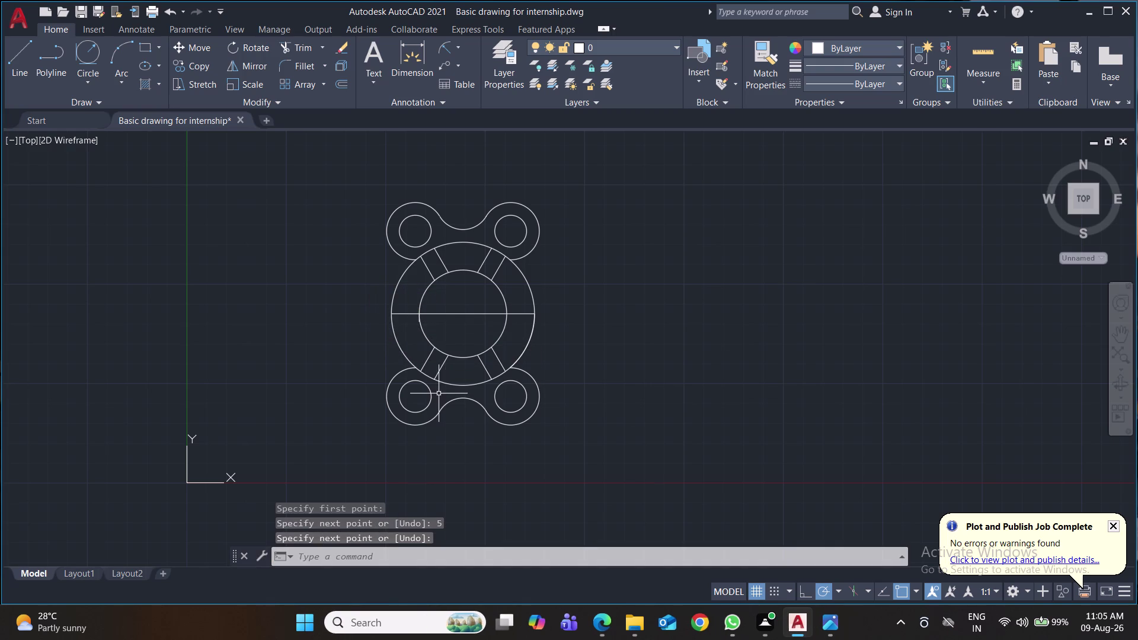
scroll(up, 3)
middle_drag(394, 390, 472, 461)
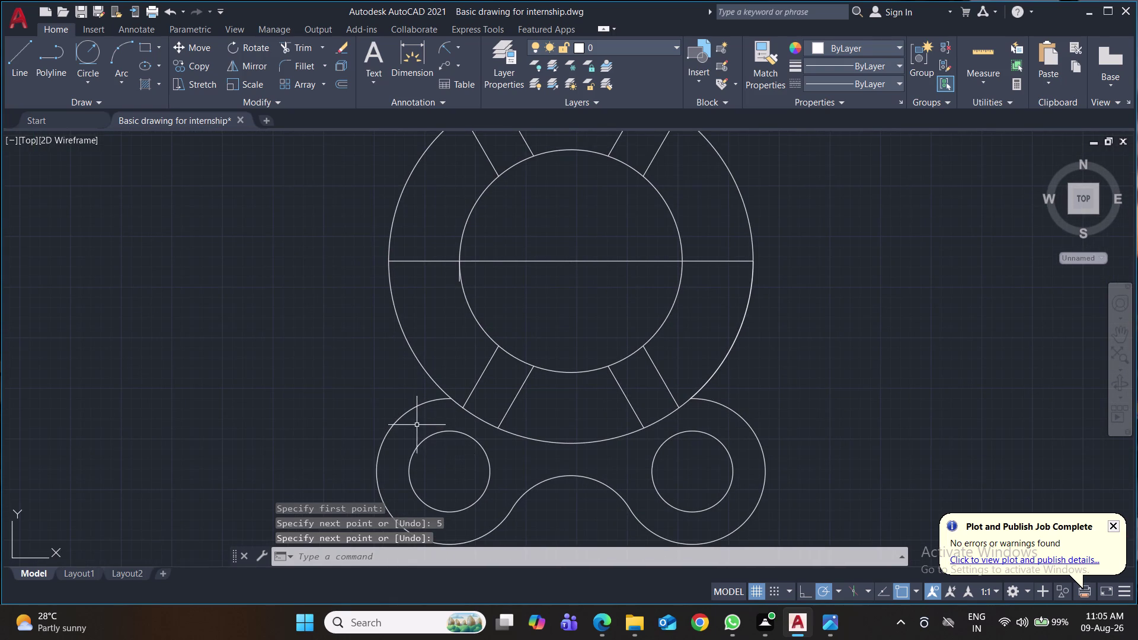
Draw the left band: a 5-unit drop from the outer circle, then across to the inner circle.
key(l)
key(Return)
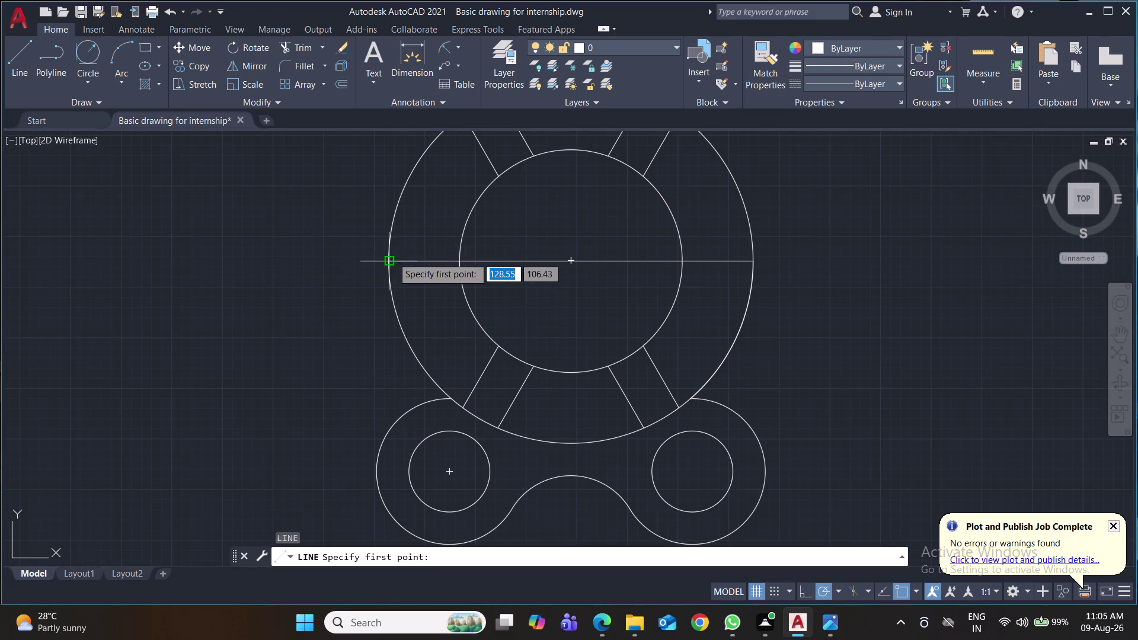
click(392, 258)
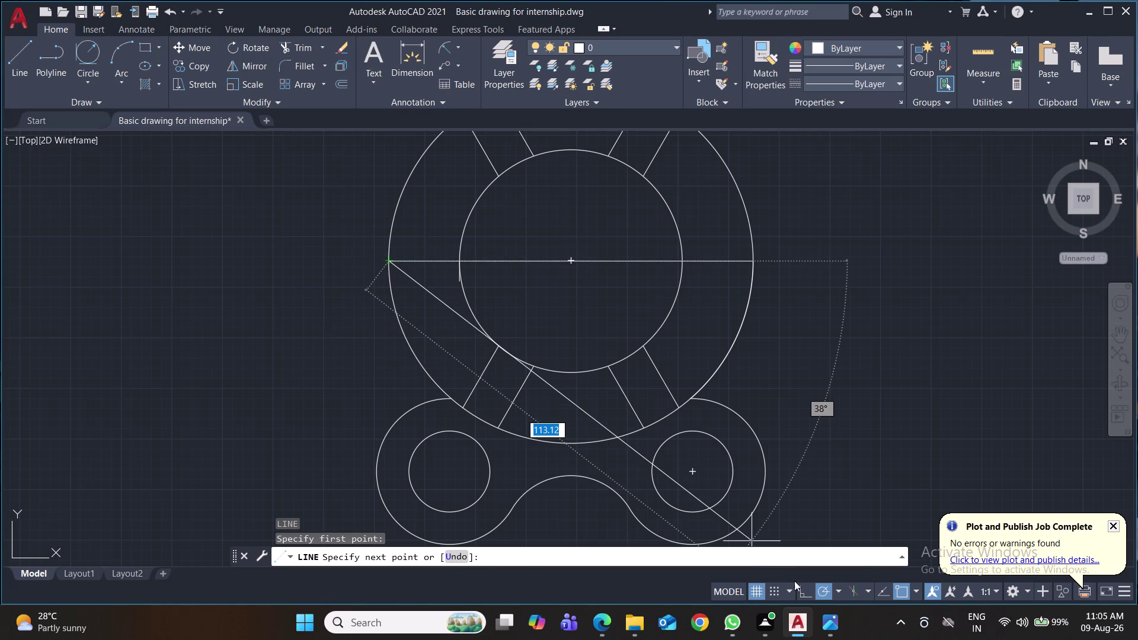
click(799, 593)
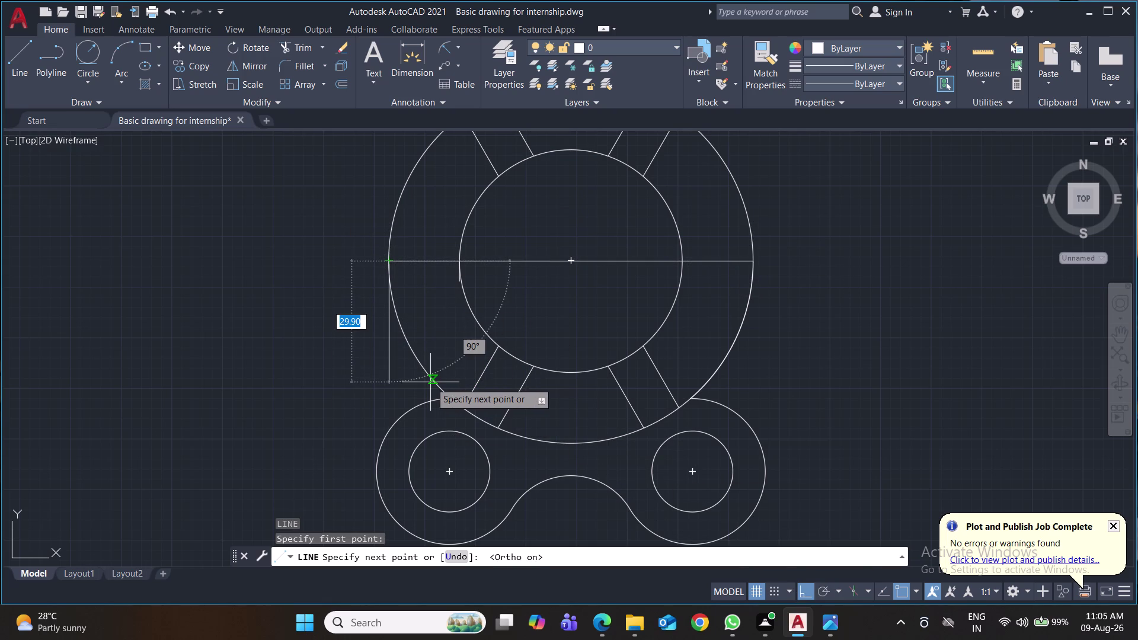
key(5)
key(Return)
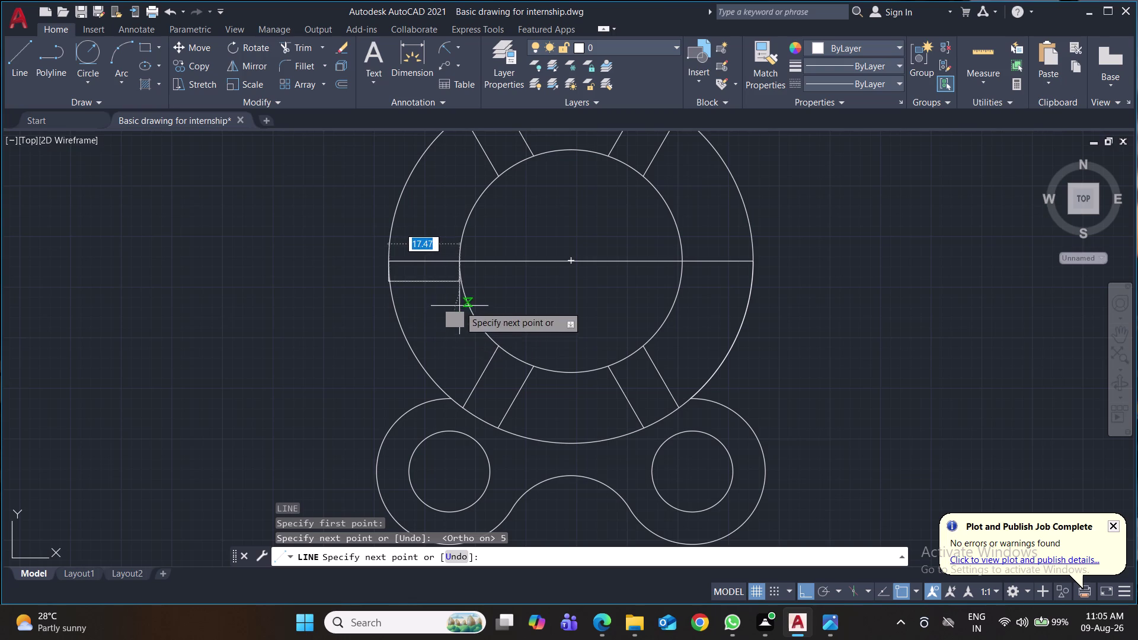
click(462, 277)
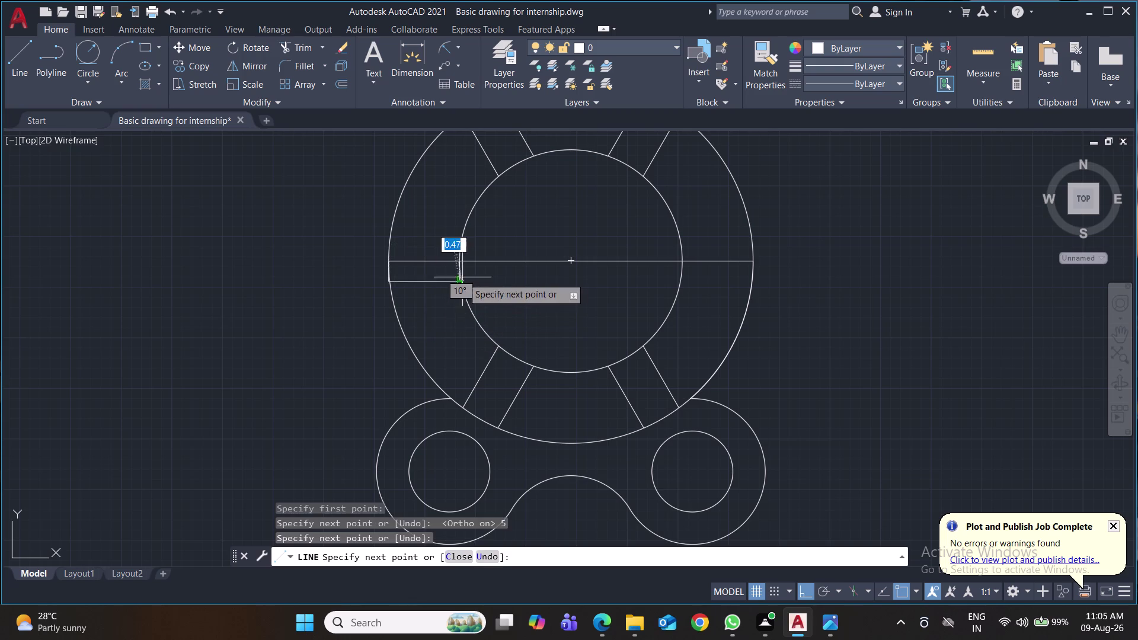
key(Return)
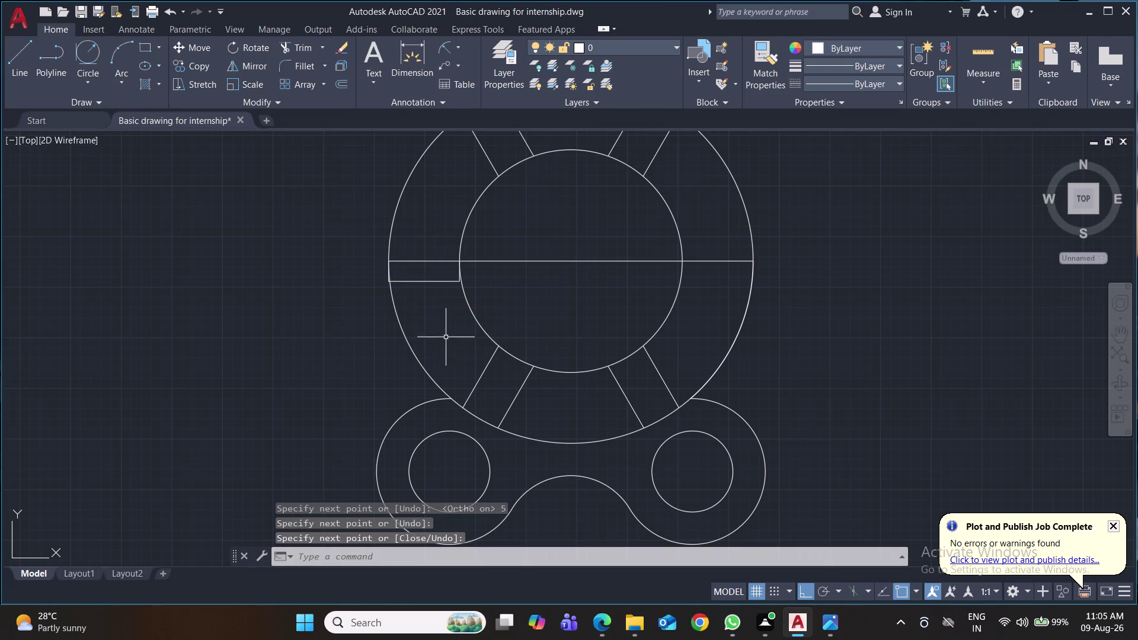
middle_drag(432, 335, 450, 346)
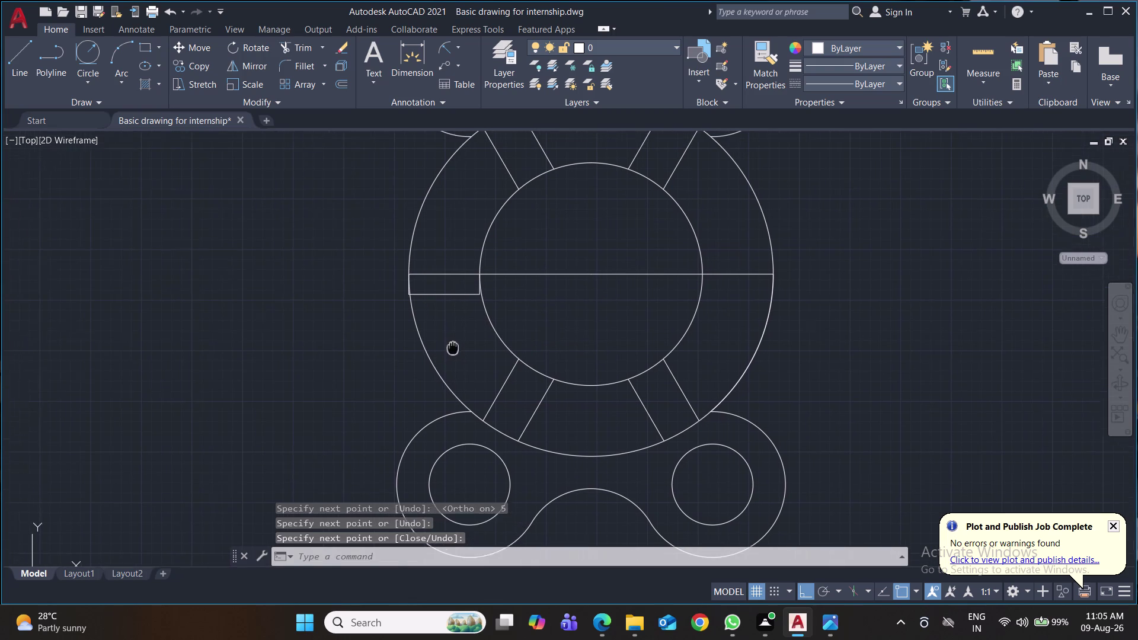
middle_drag(451, 347, 455, 351)
Offset the band's bottom line by 10, then cancel the offset.
key(o)
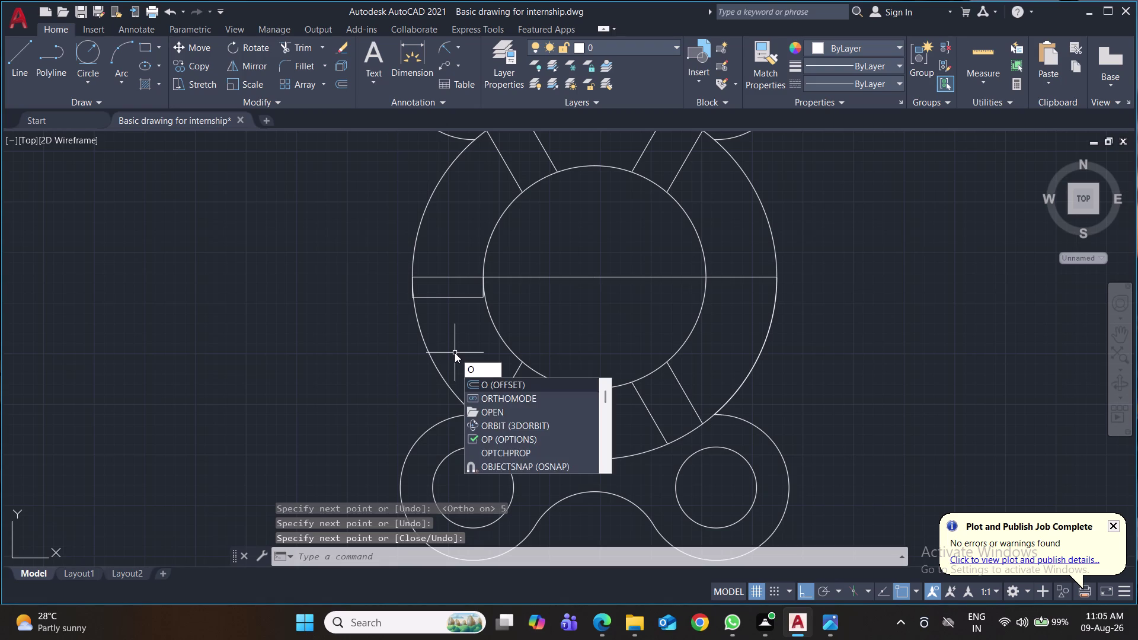
key(Return)
click(451, 294)
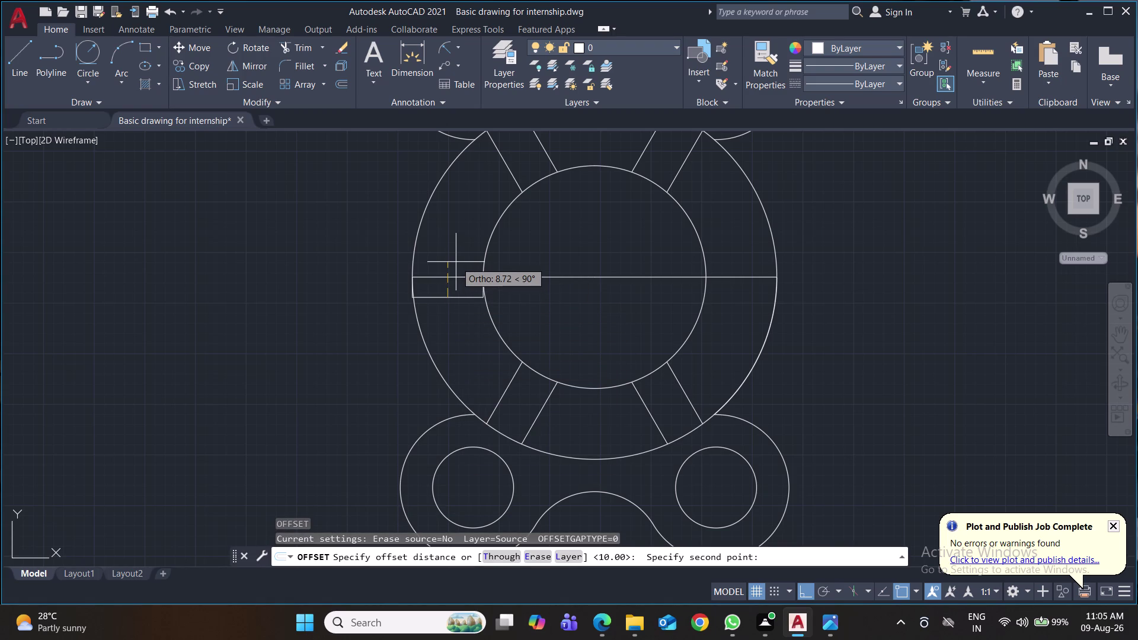
text(10)
key(Return)
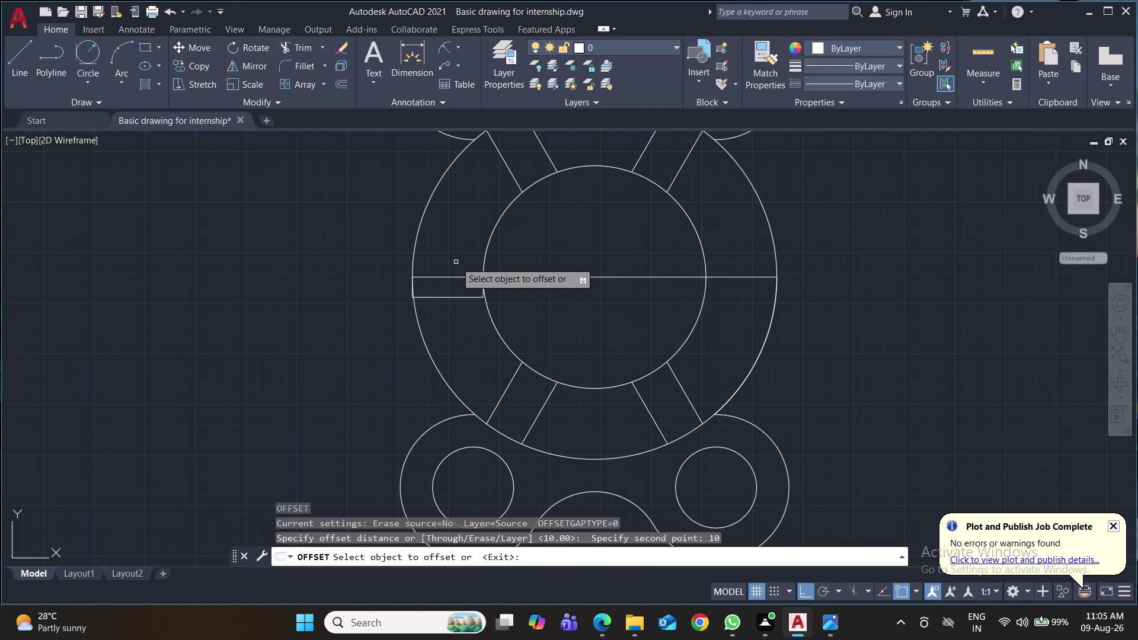
click(445, 299)
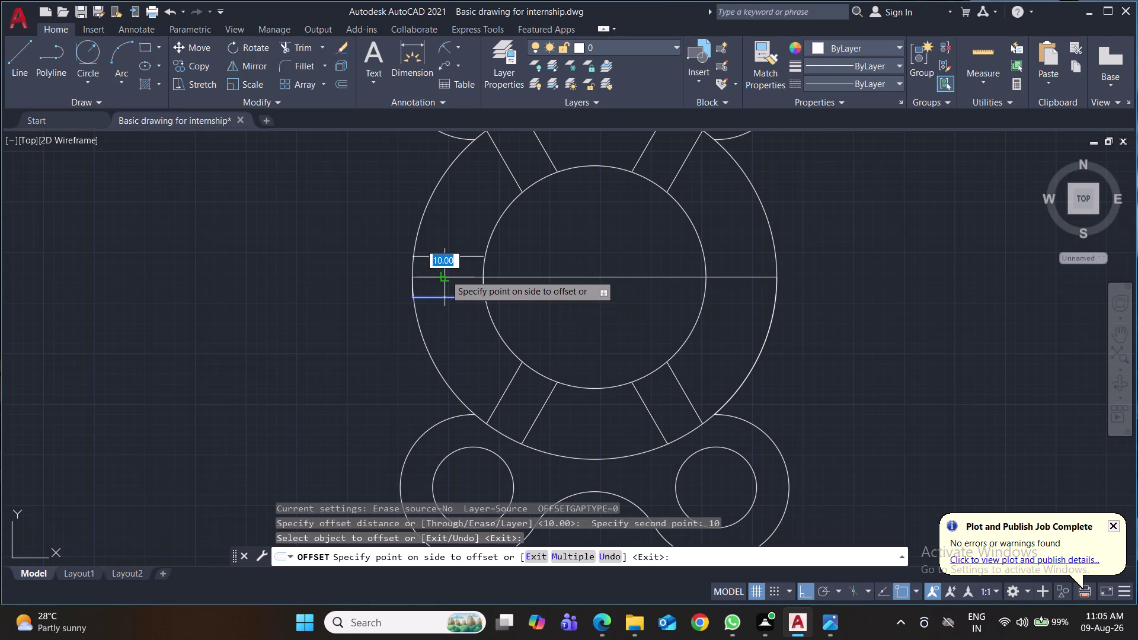
click(445, 274)
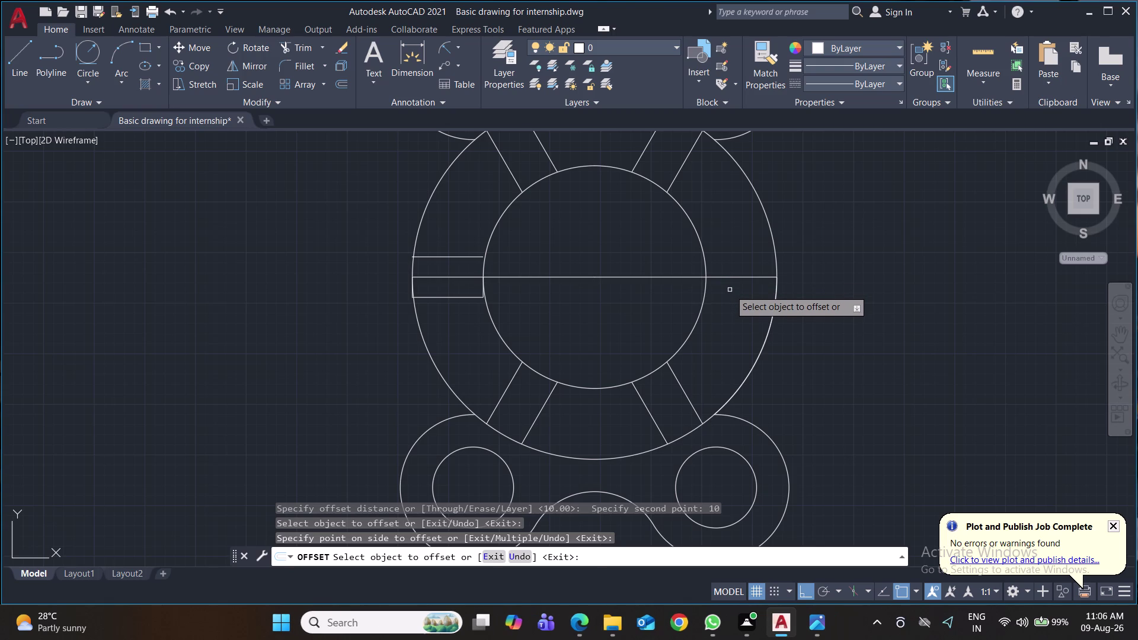
click(735, 276)
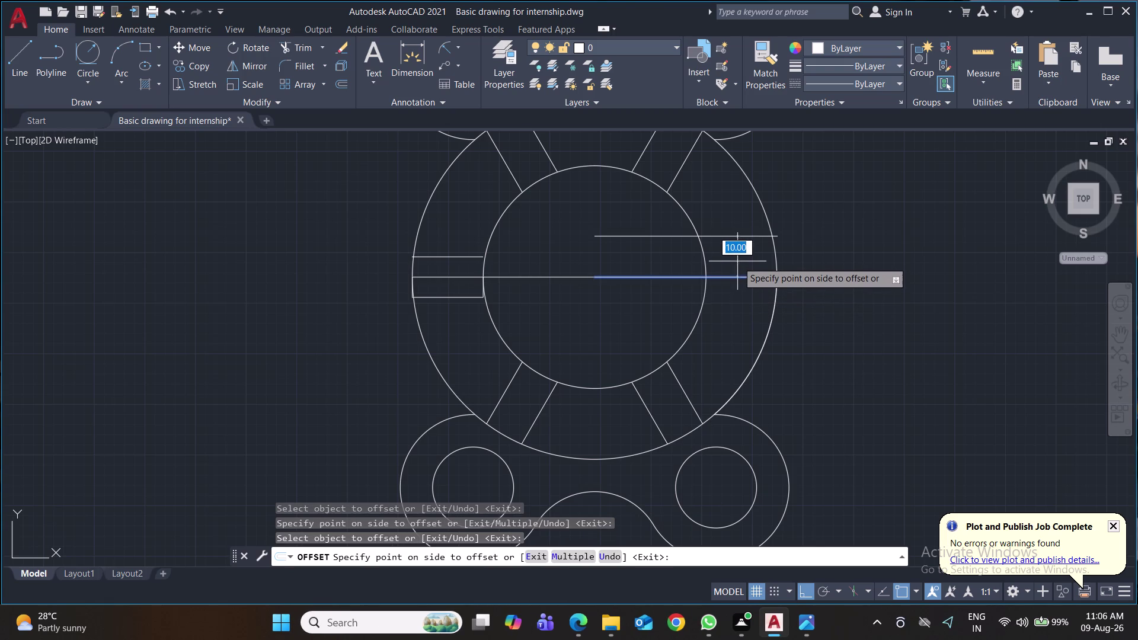
key(Escape)
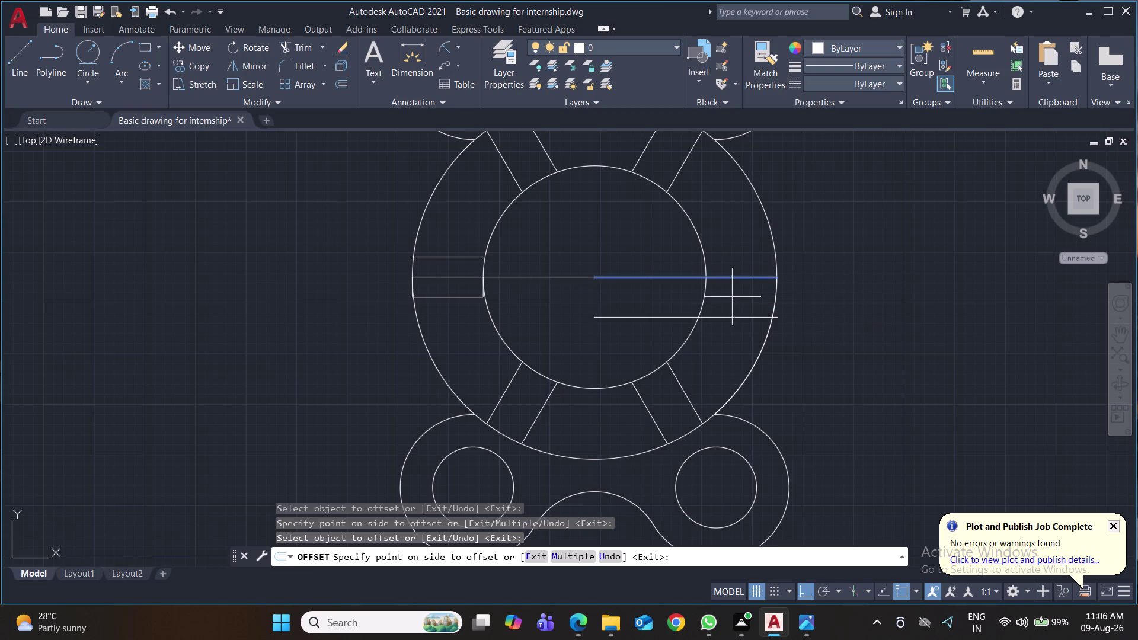
Restart OFFSET with distance 5 and copy the right centre-line half upward.
key(o)
key(Return)
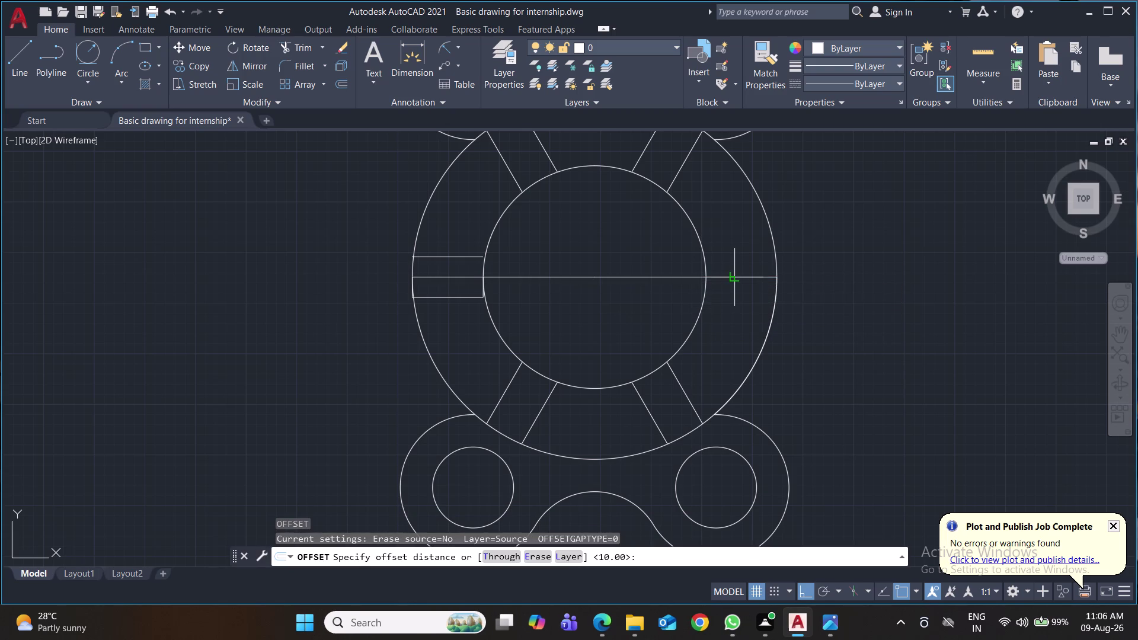
click(732, 277)
key(5)
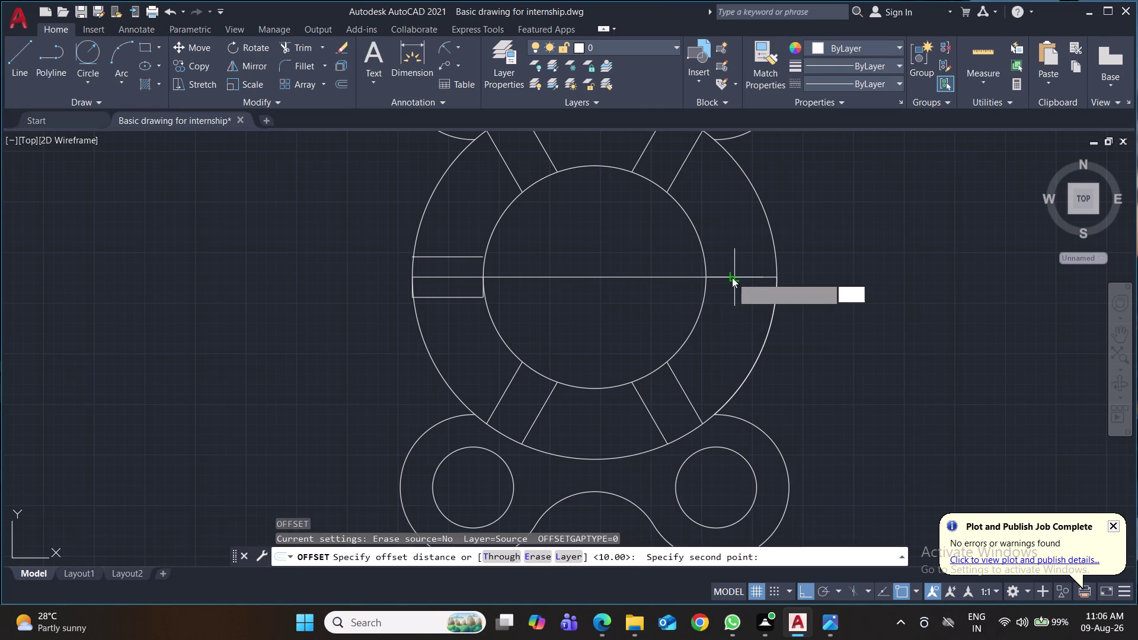
key(Return)
click(737, 277)
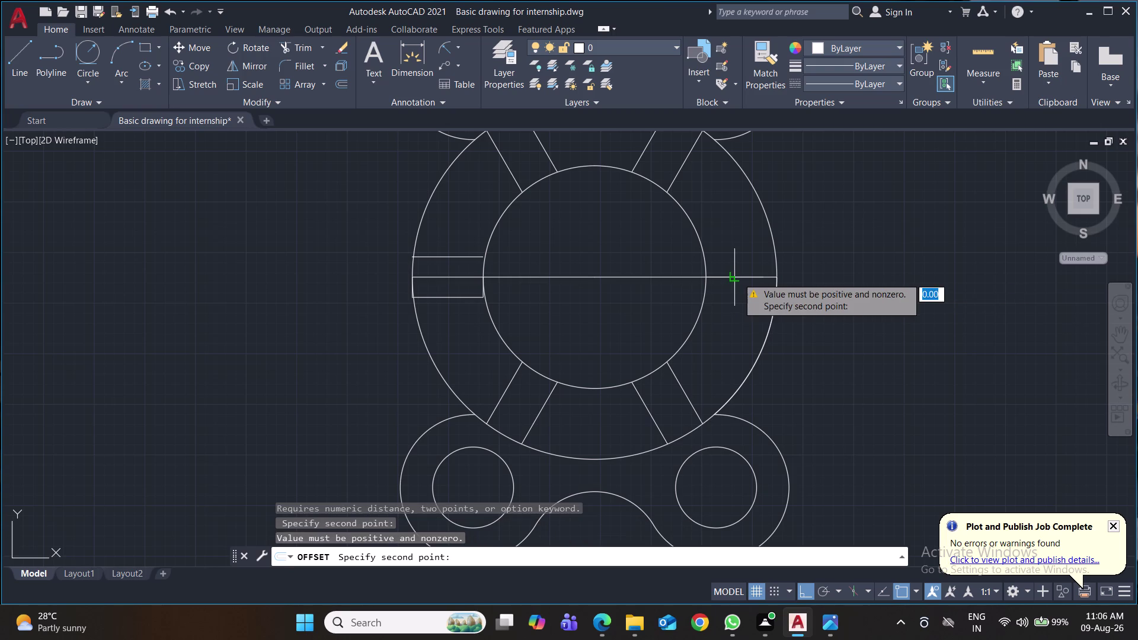
click(744, 278)
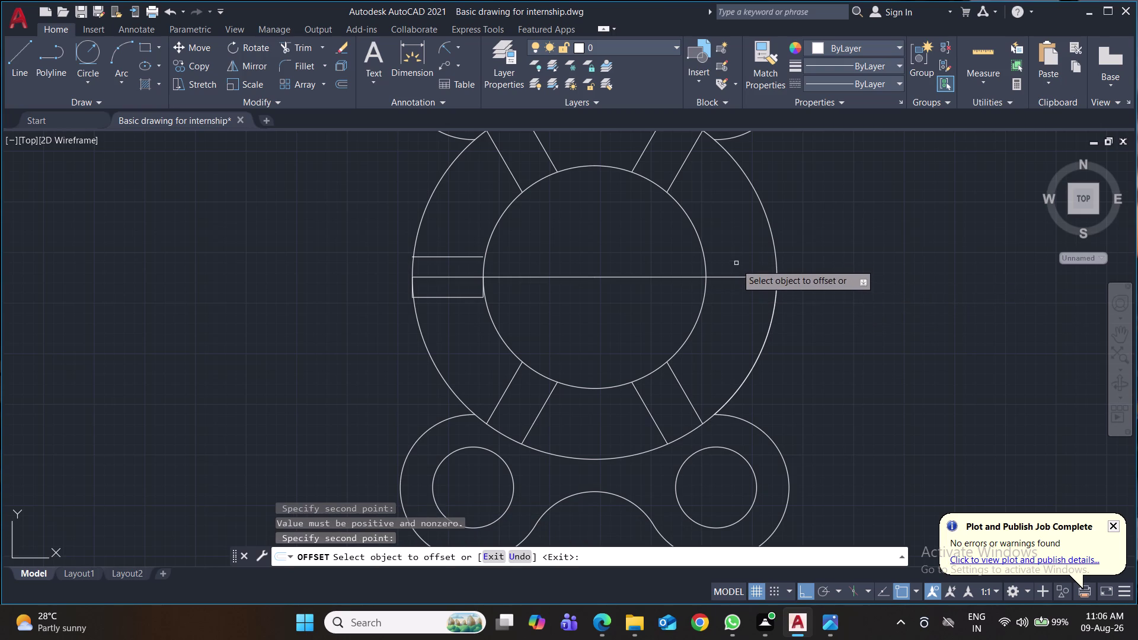
click(740, 277)
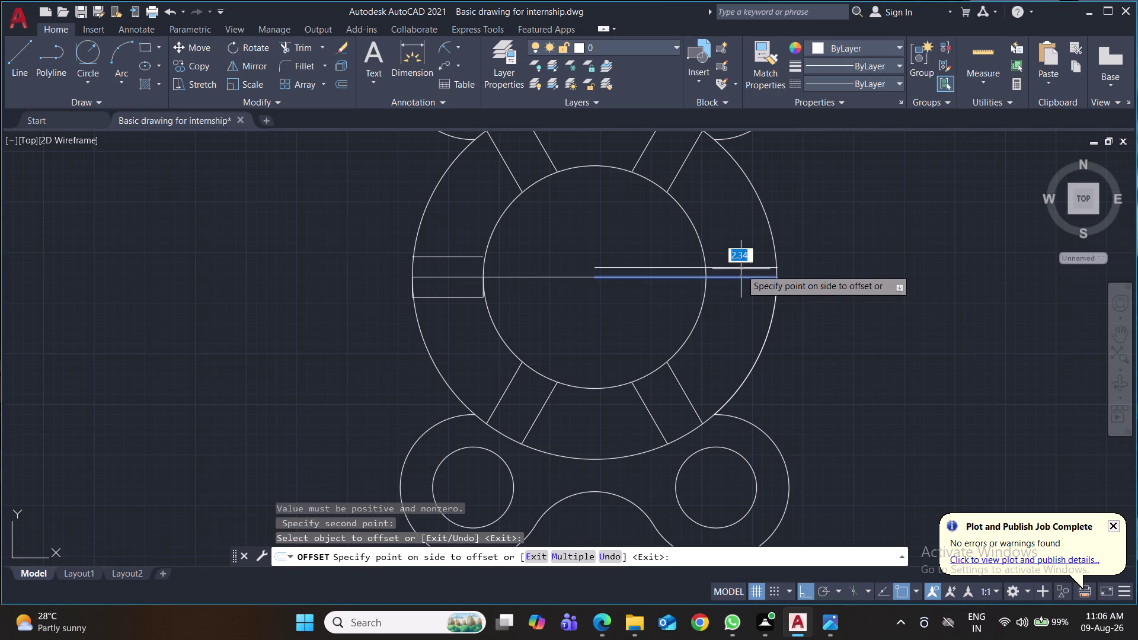
key(5)
key(Return)
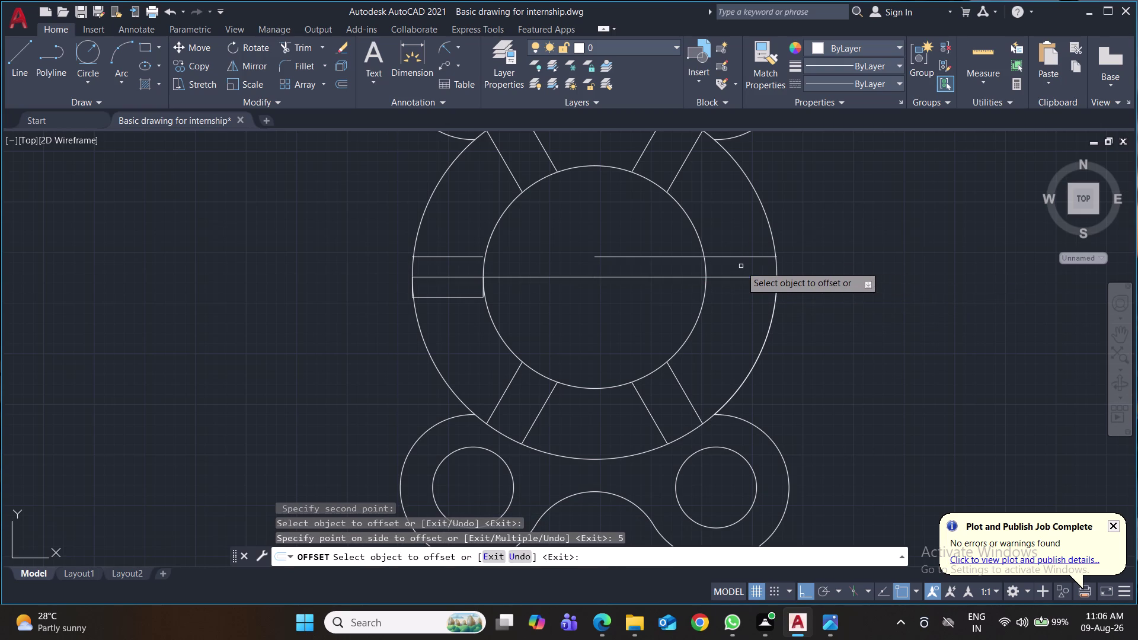
Offset the right centre-line half 5 units downward and save.
click(740, 266)
click(744, 276)
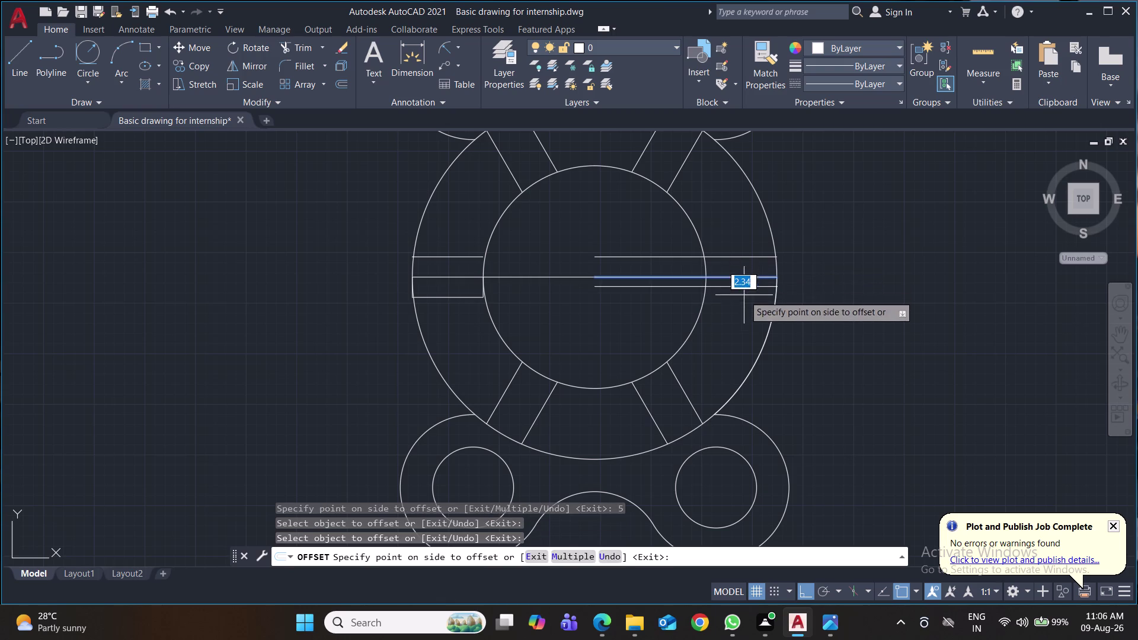
click(744, 296)
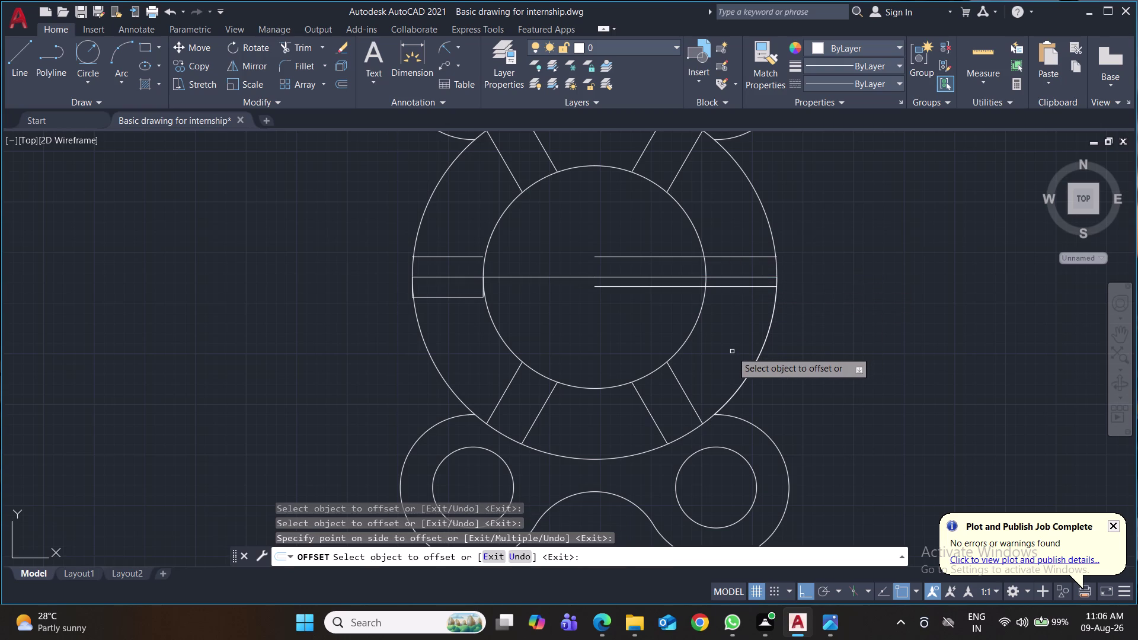
key(ctrl+s)
text(tr)
key(Return)
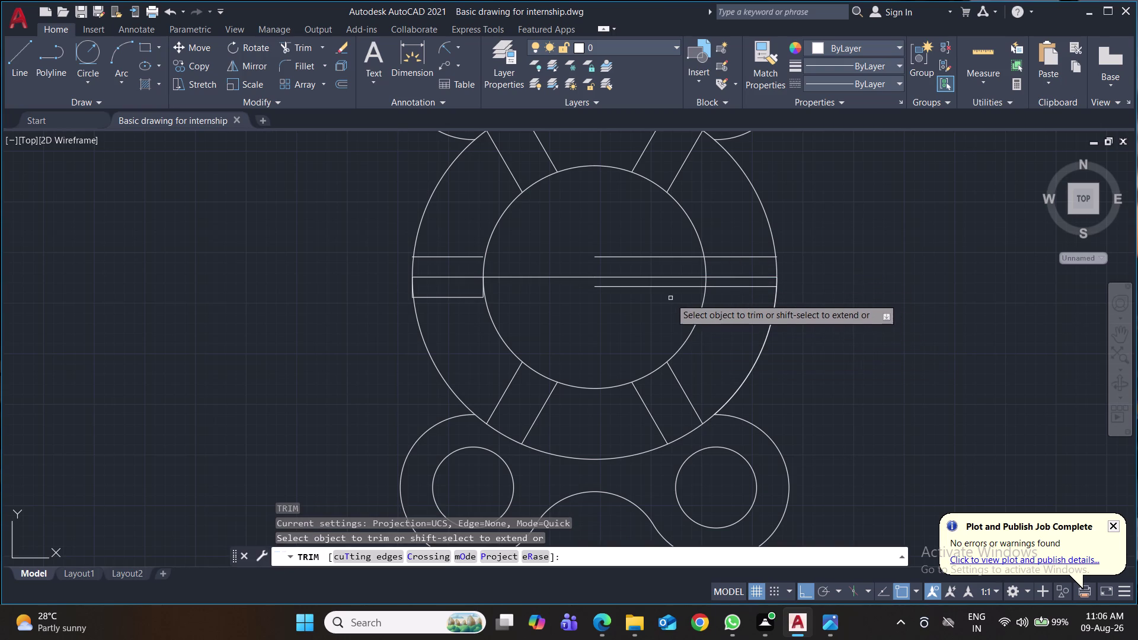
Trim the centre line and band lines inside the inner circle, then save.
click(664, 288)
click(660, 256)
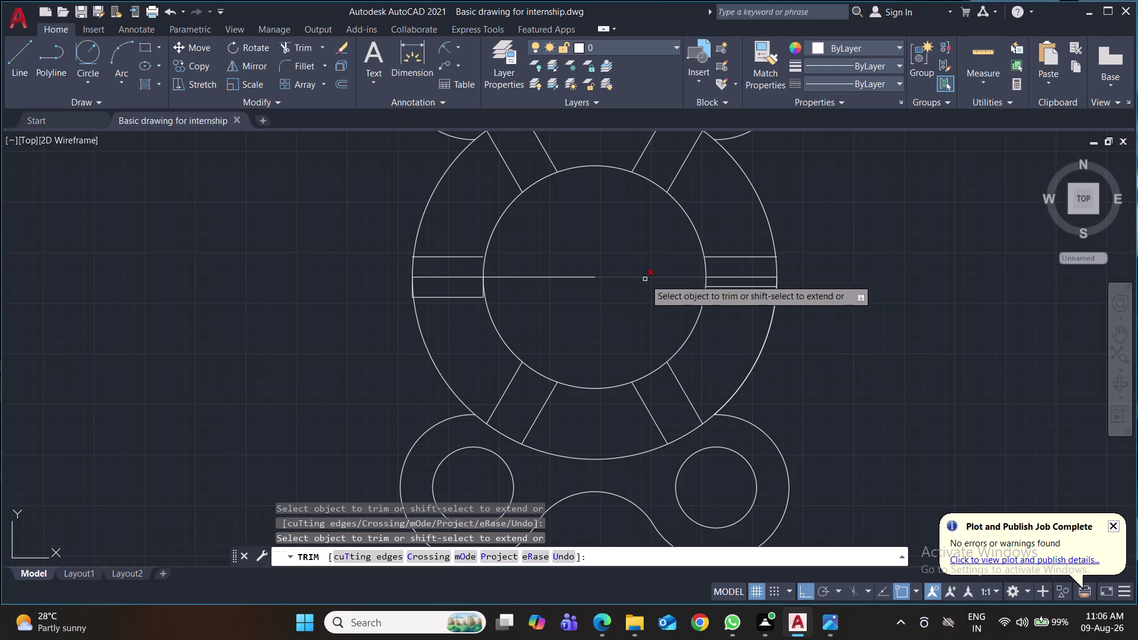
click(645, 279)
click(576, 277)
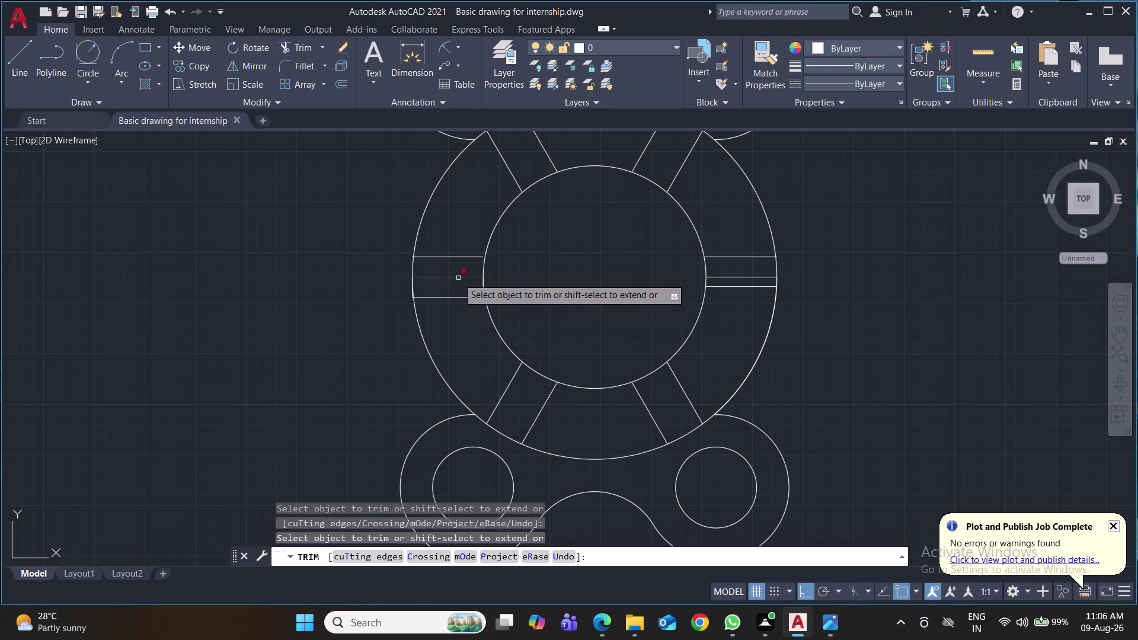
click(458, 278)
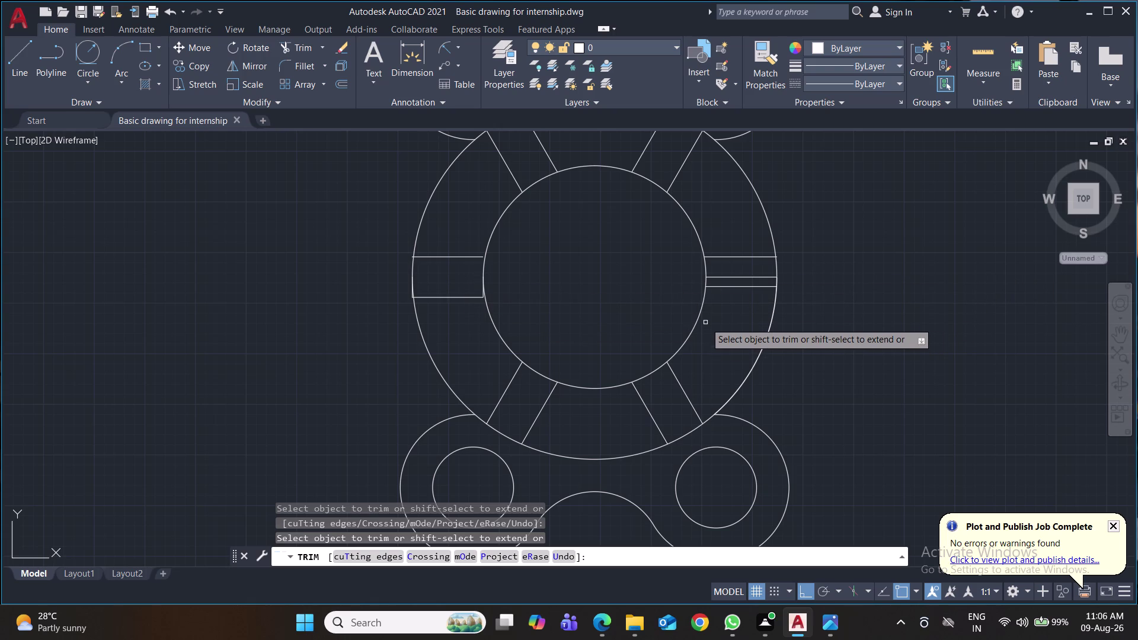
key(ctrl+s)
key(o)
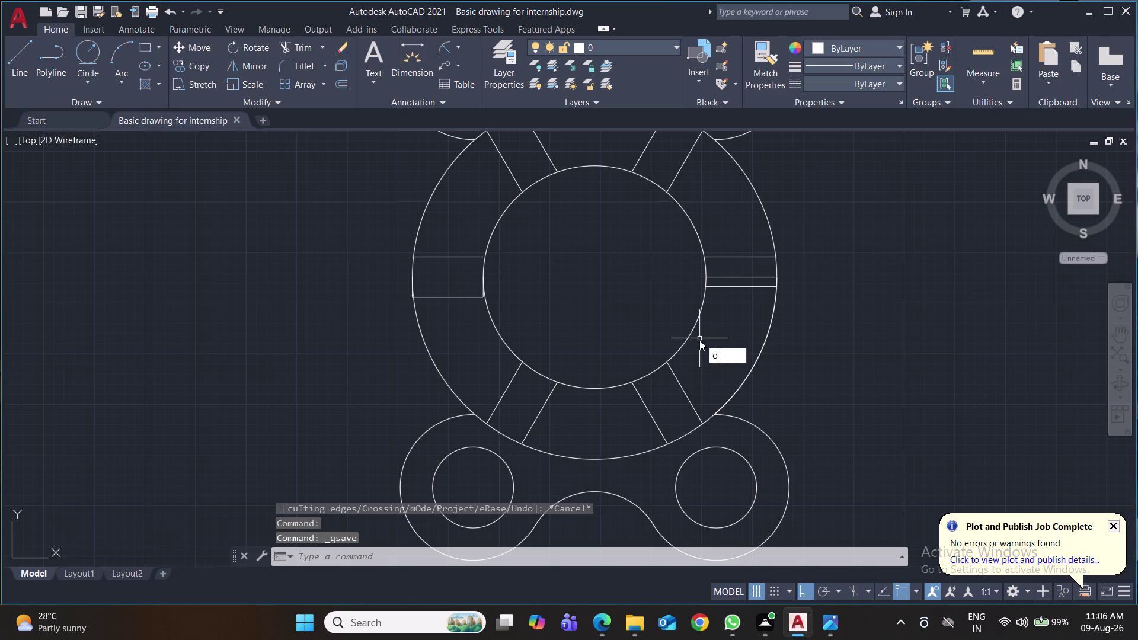
key(Return)
Offset the lower right band line 5 units below it and save.
click(744, 274)
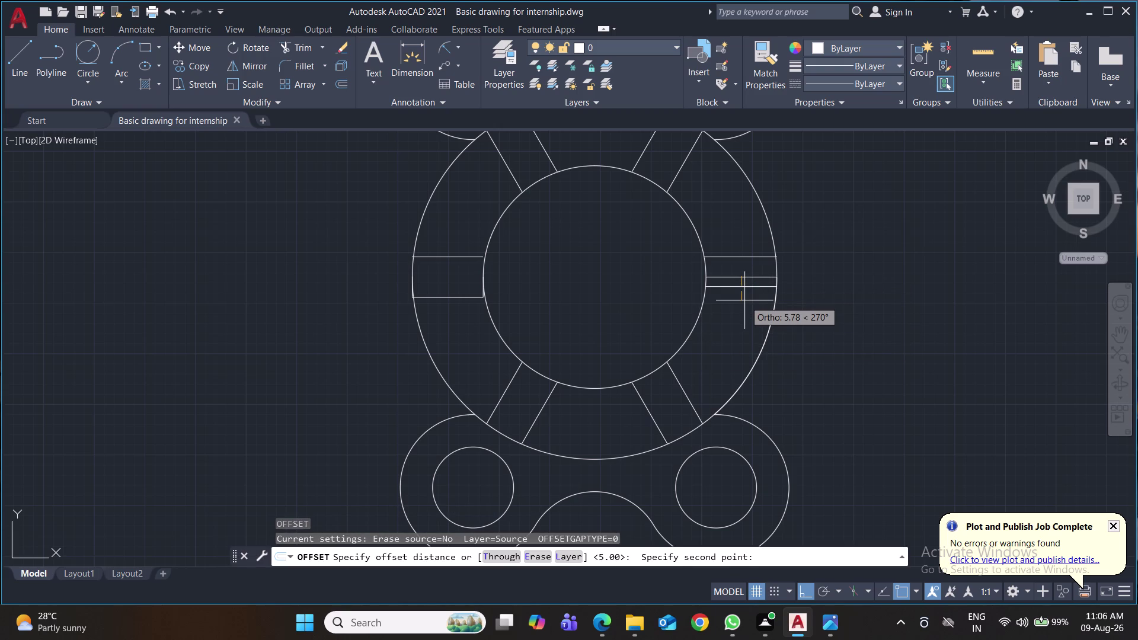
key(5)
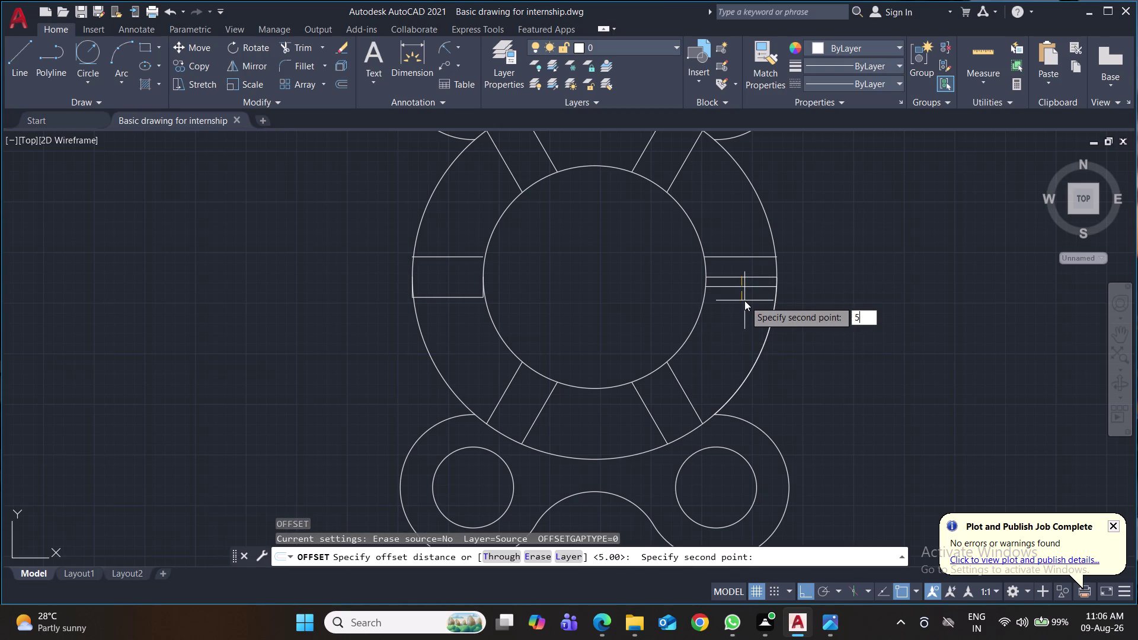
key(Return)
click(740, 277)
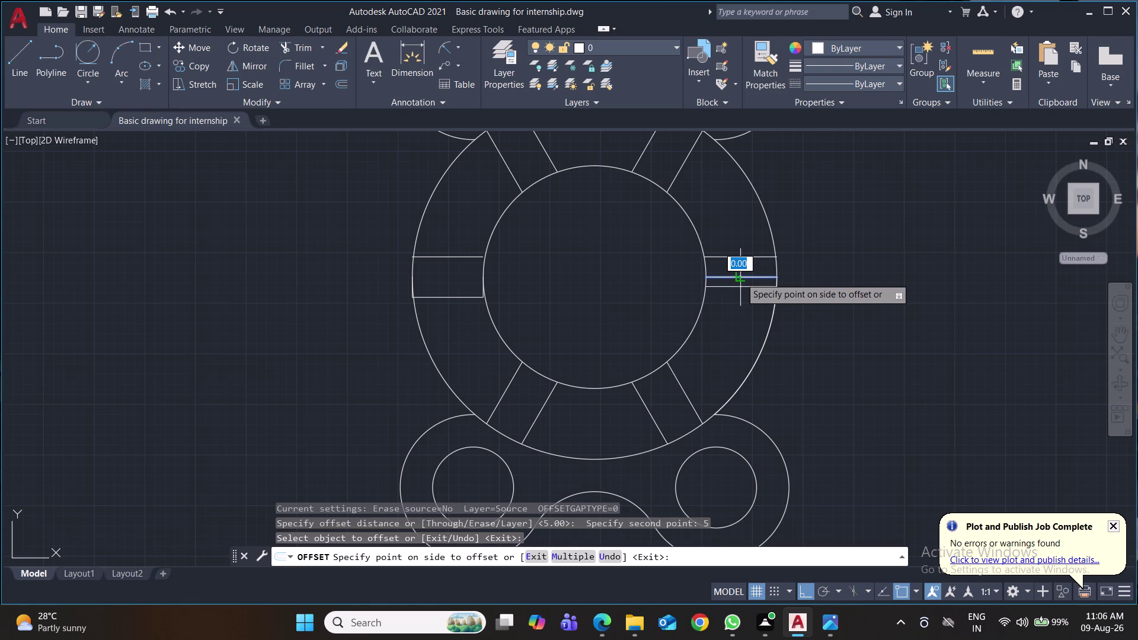
click(737, 301)
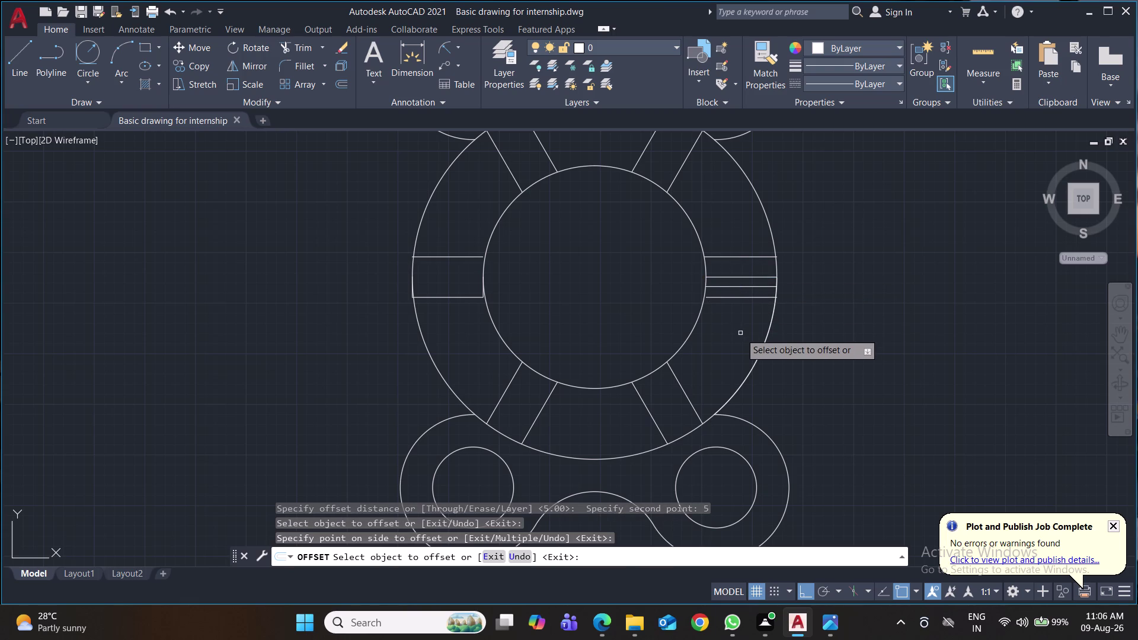
key(ctrl+s)
key(t)
key(r)
key(Return)
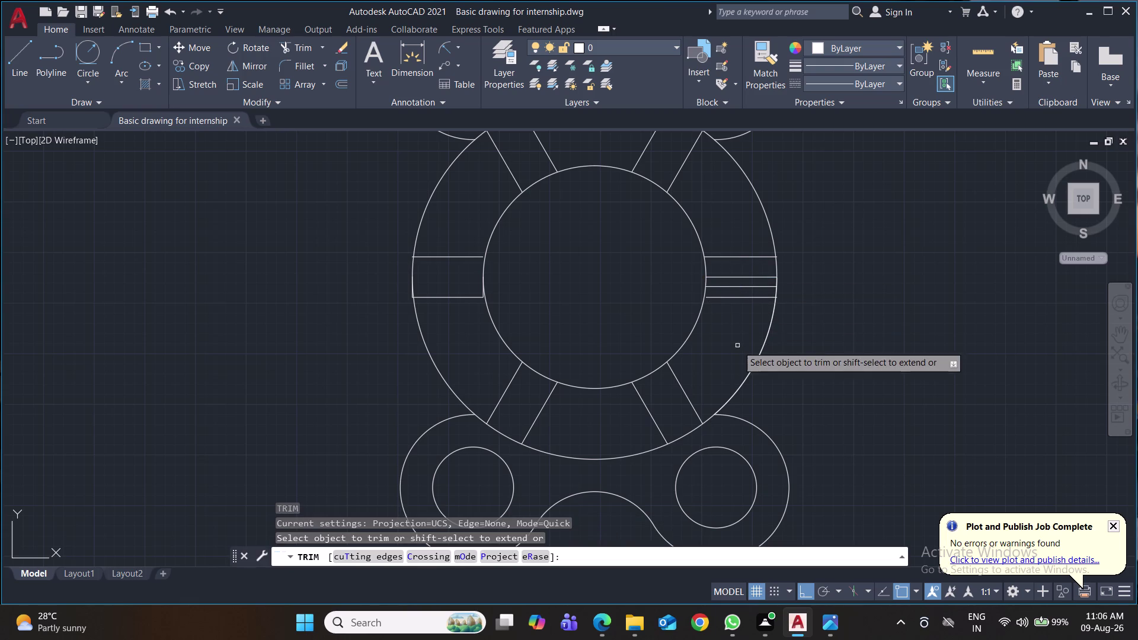
Trim the leftover lines in the right and left bands back to the rings.
click(744, 287)
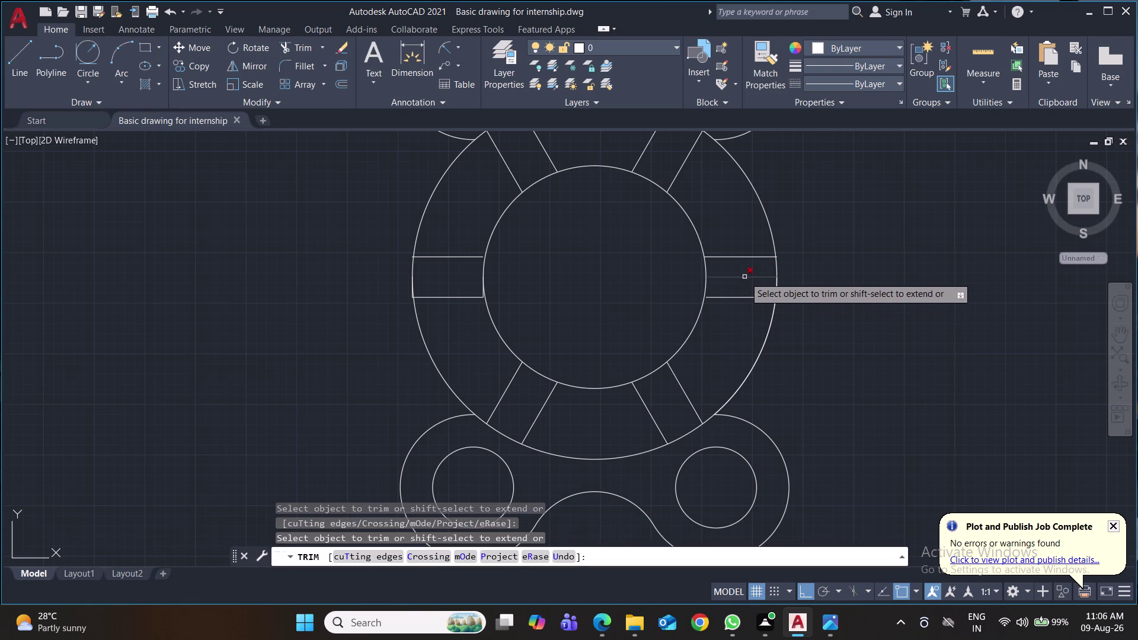
click(744, 276)
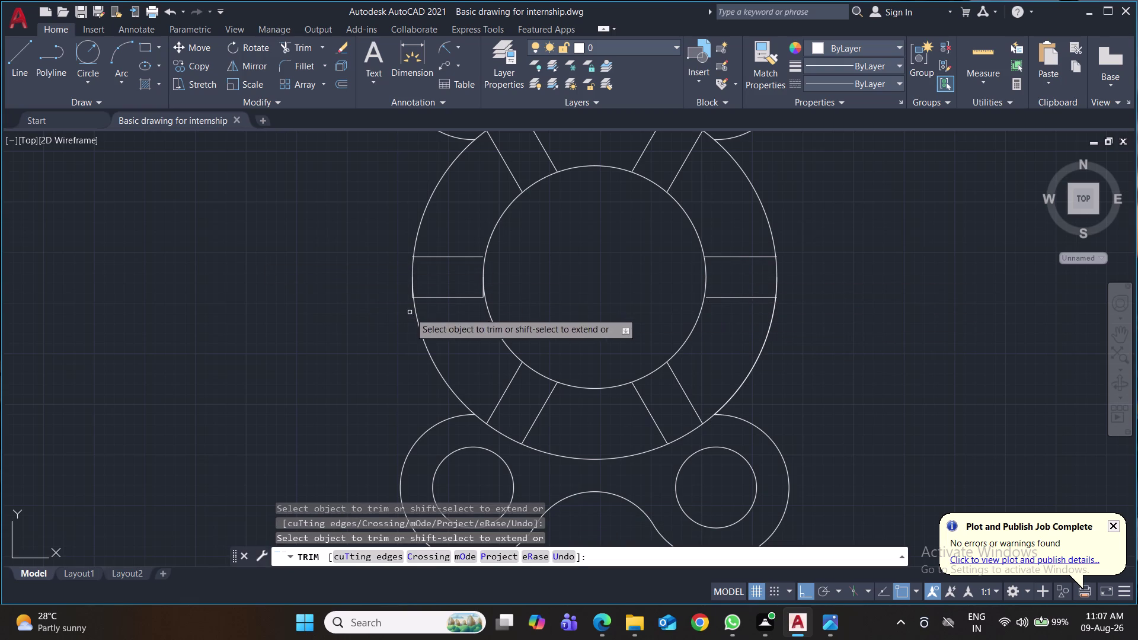
scroll(up, 3)
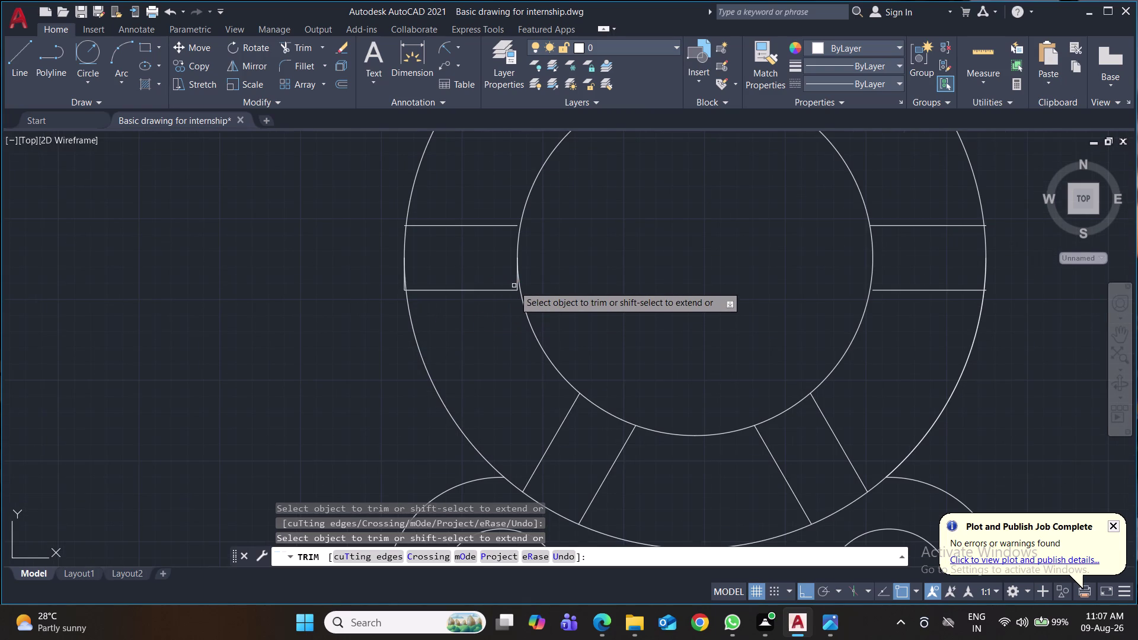
click(515, 285)
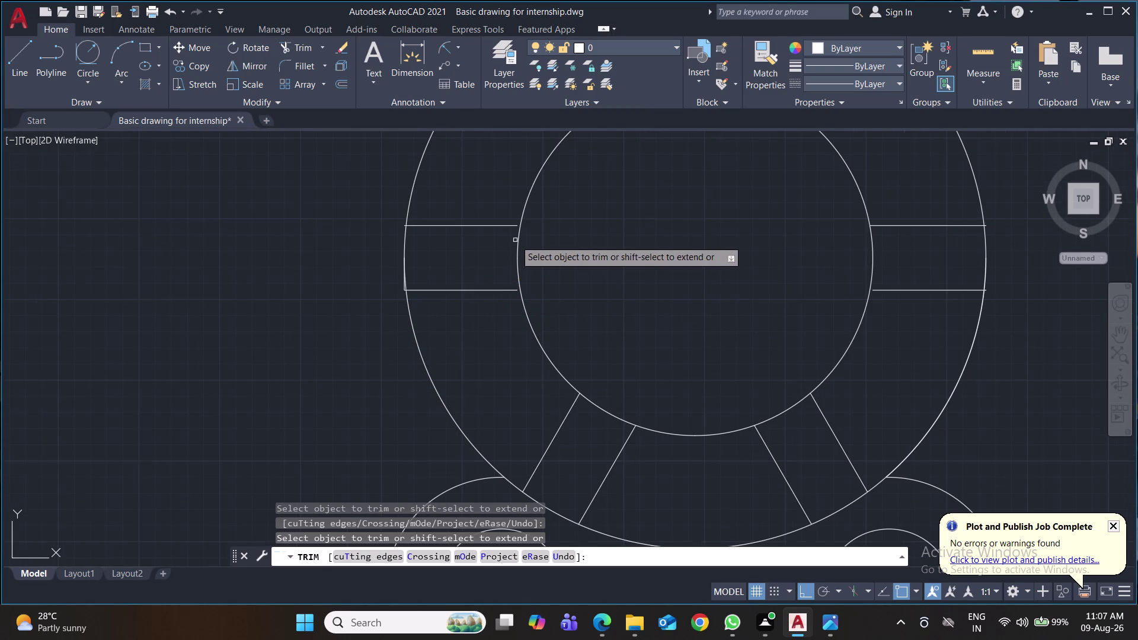
click(403, 287)
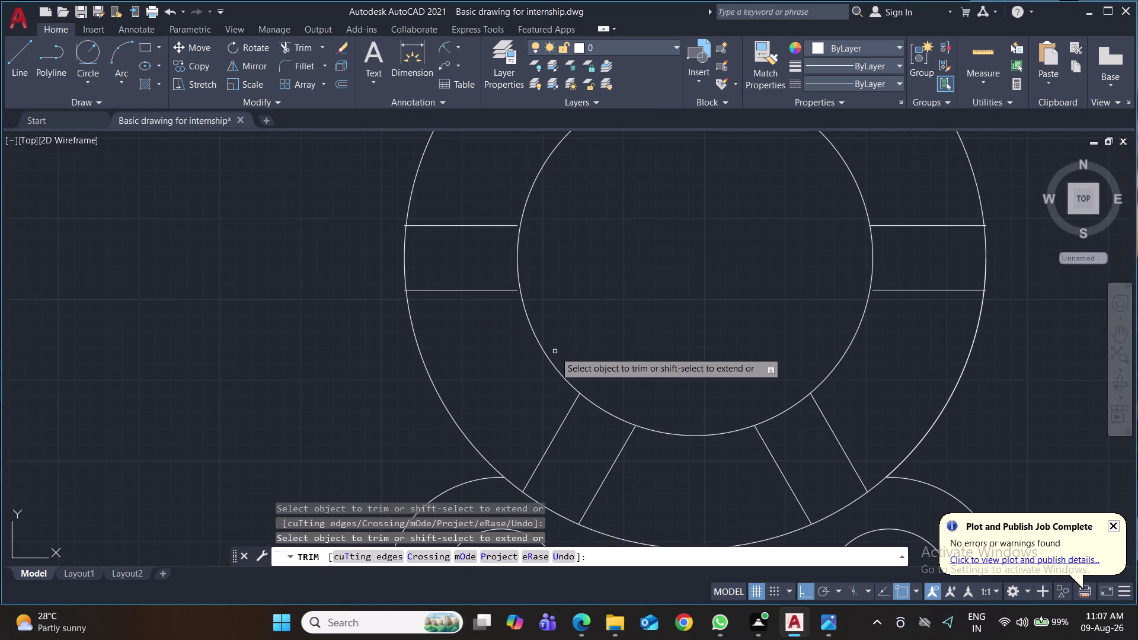
click(402, 291)
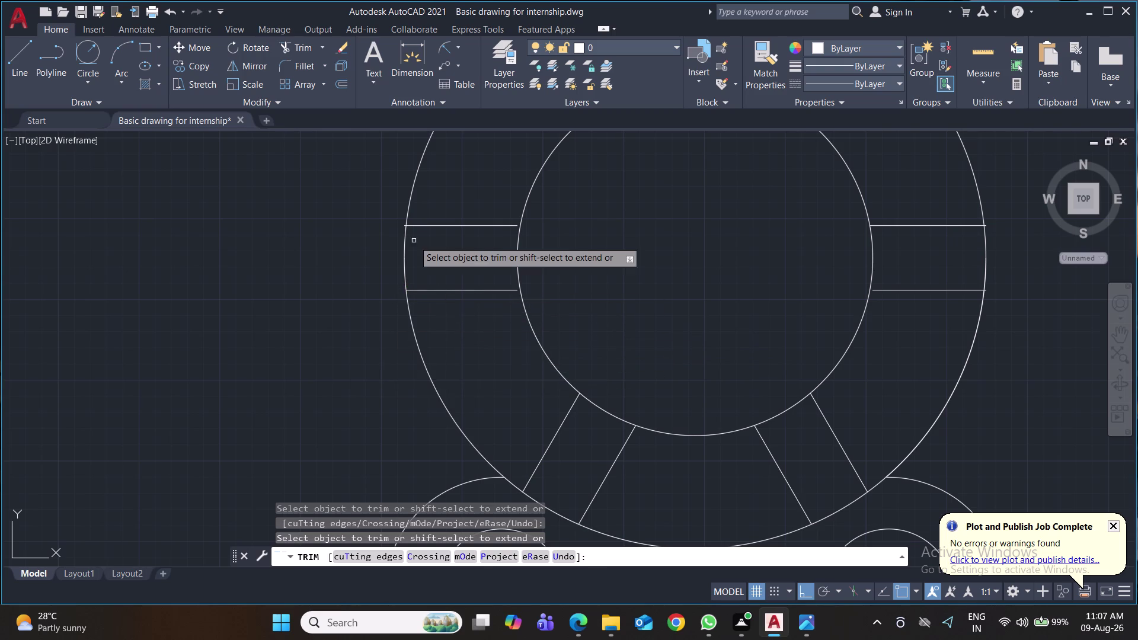
scroll(up, 3)
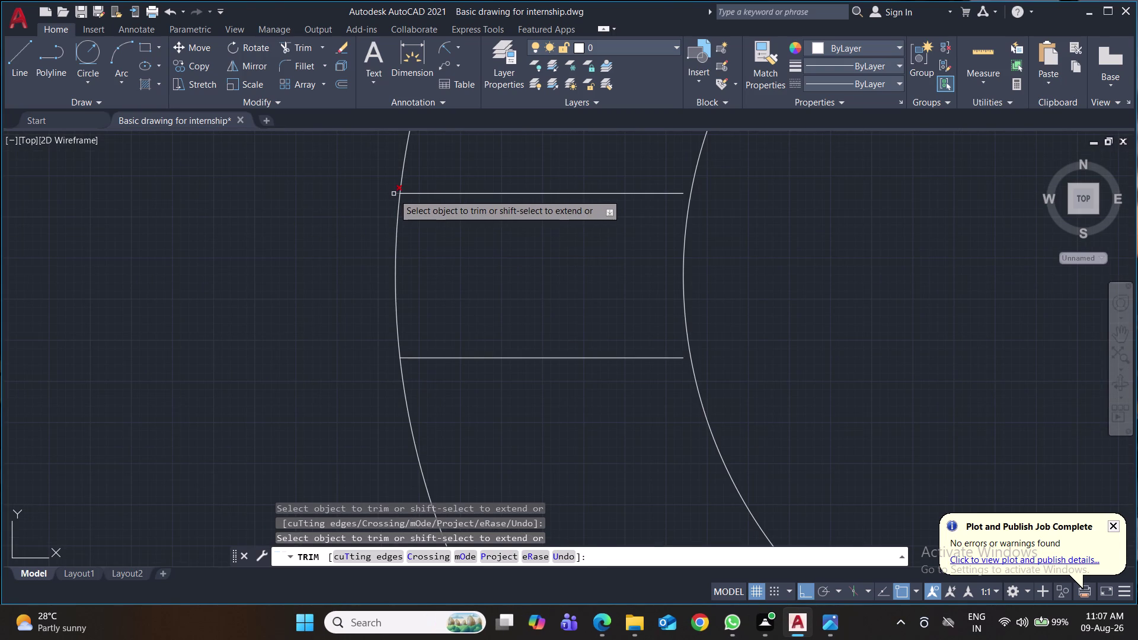
click(393, 194)
scroll(down, 3)
Trim the remaining line stubs past the ring on the other band and save.
middle_drag(836, 313, 235, 420)
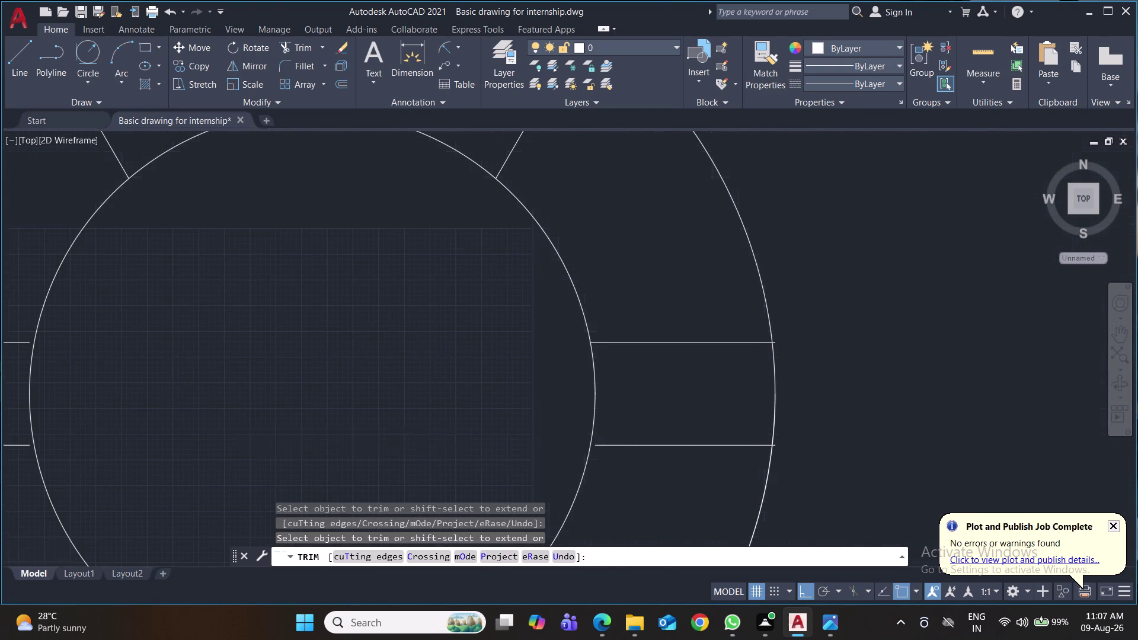
scroll(up, 3)
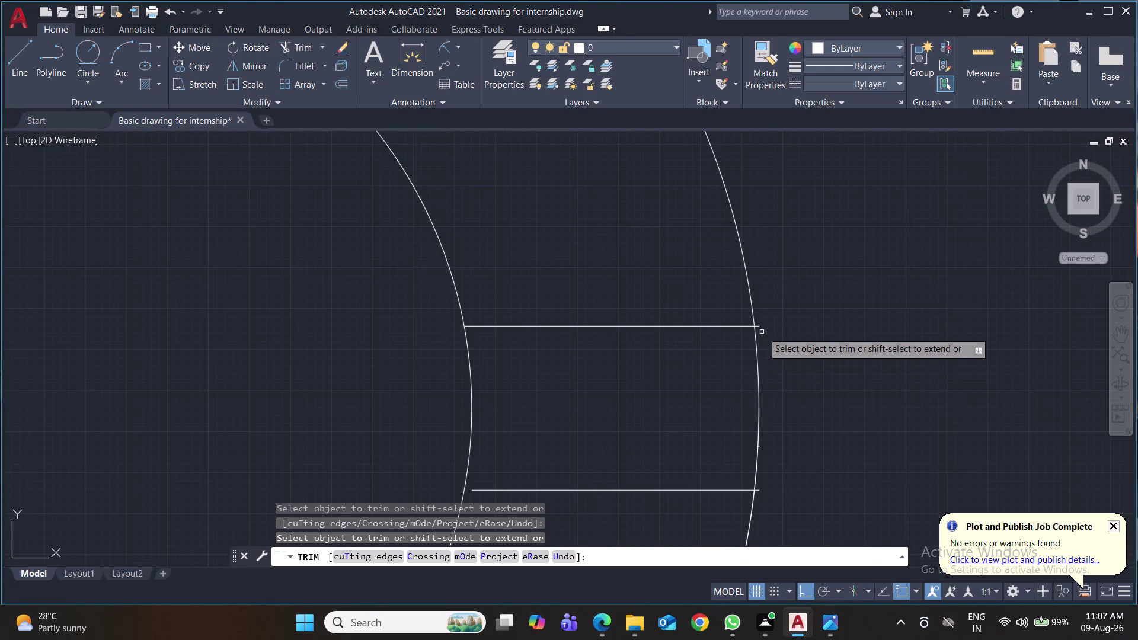
click(760, 326)
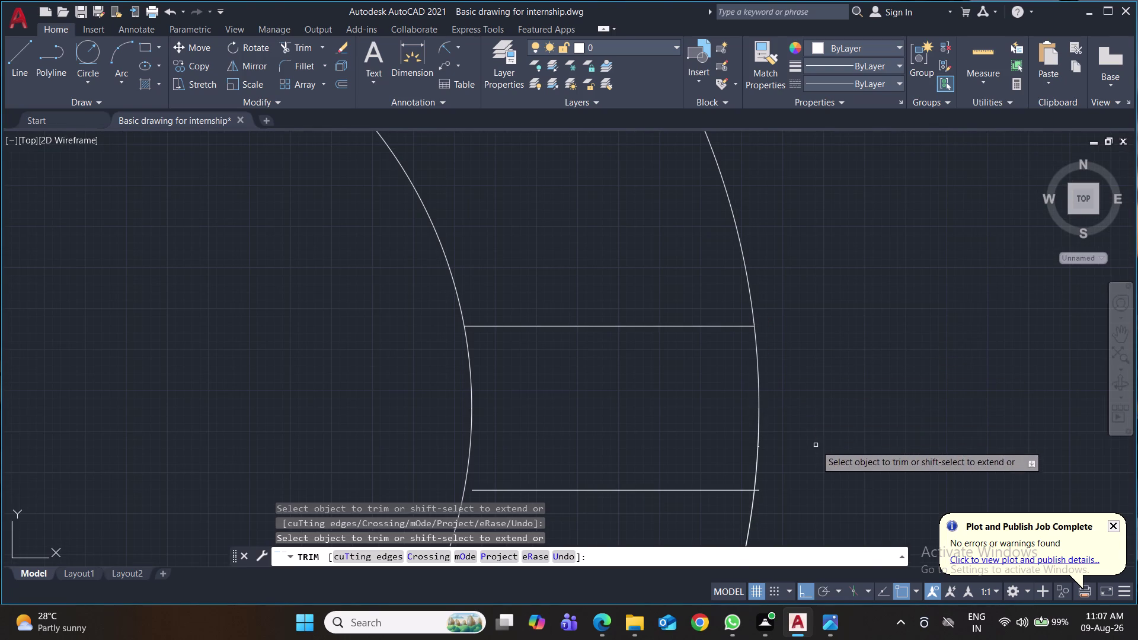
click(761, 489)
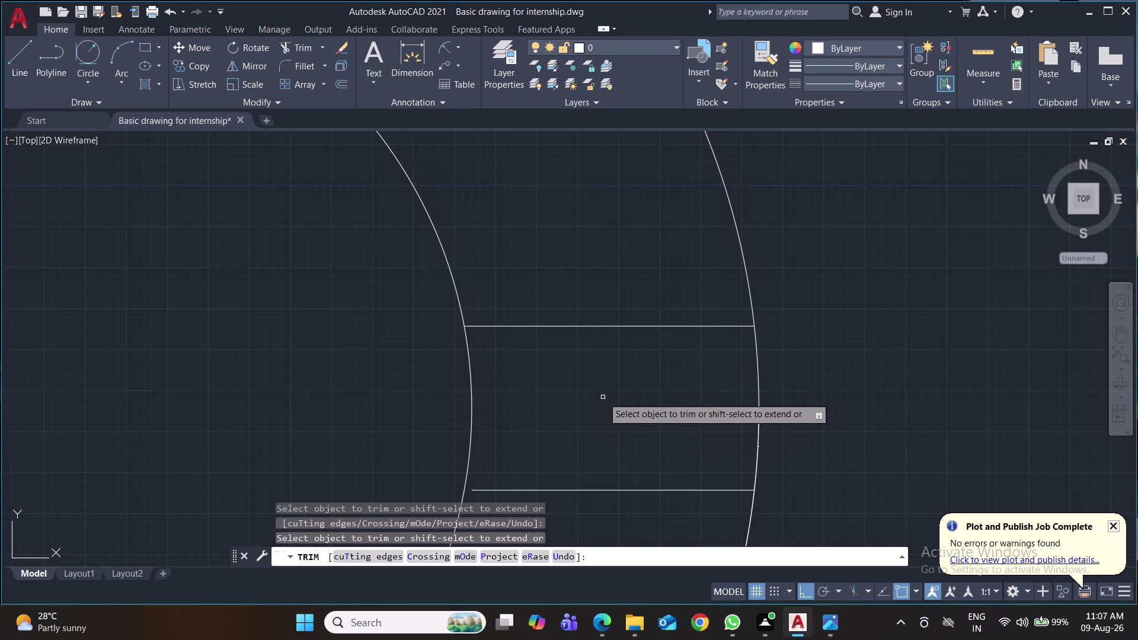
scroll(up, 3)
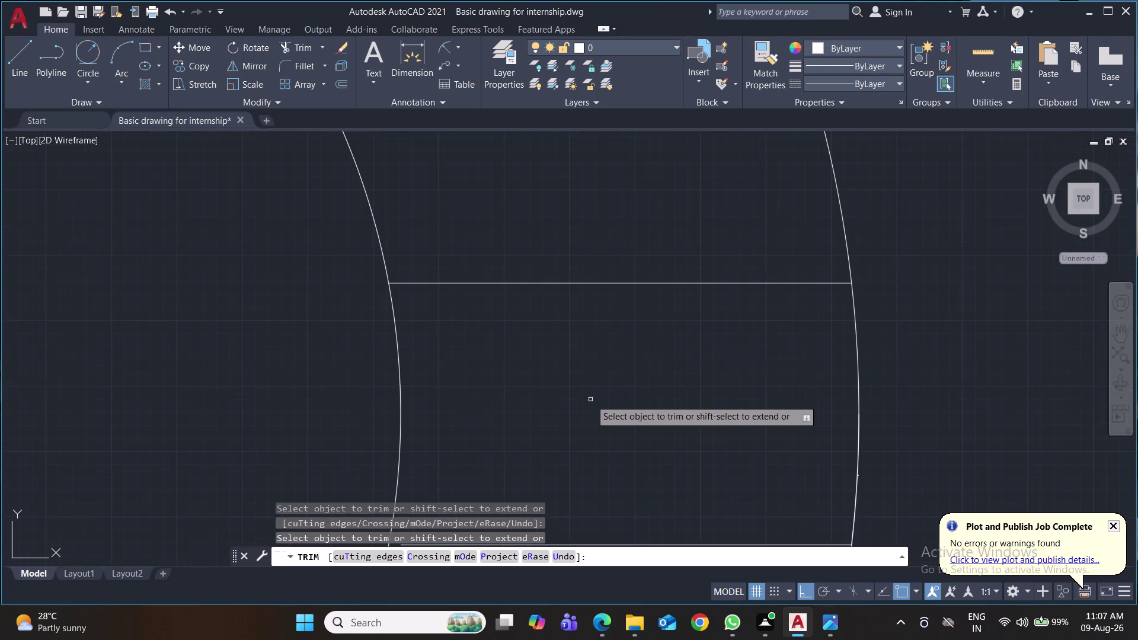
middle_drag(591, 396, 608, 294)
scroll(down, 3)
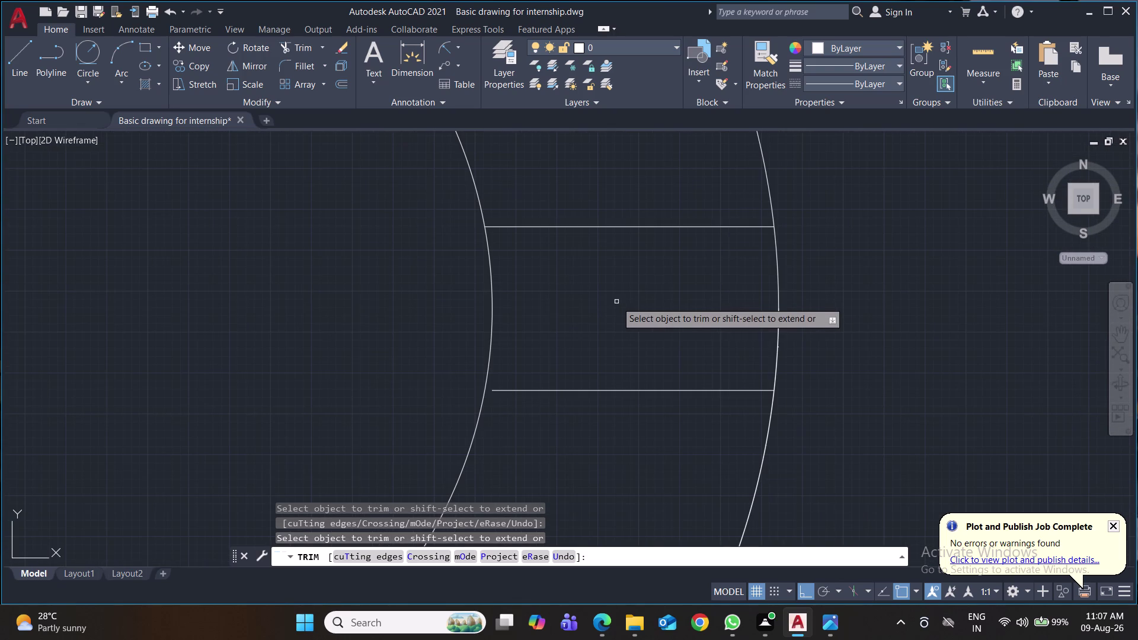
key(ctrl+s)
key(ctrl+s)
Extend the lower band line and the left band's two lines to the ring.
text(e)
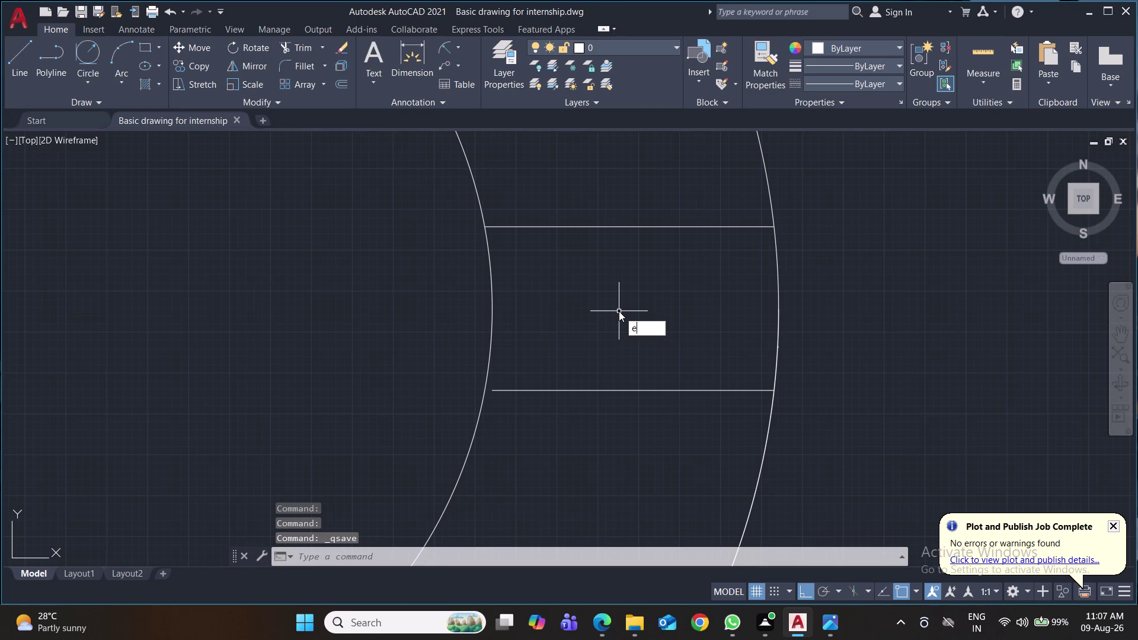
text(x)
key(Return)
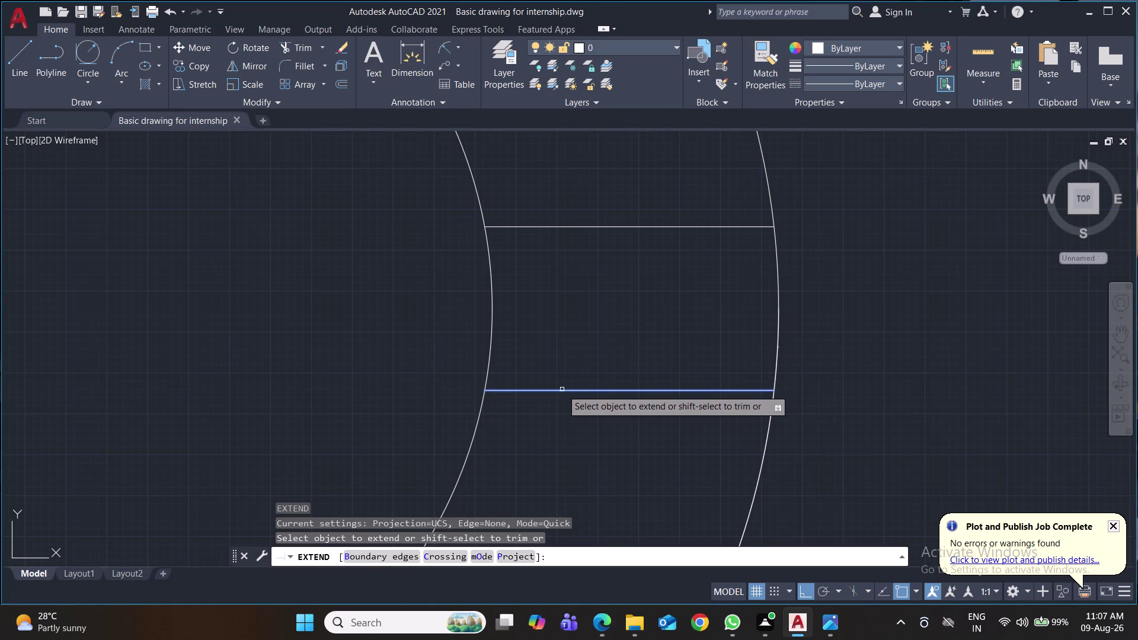
click(561, 389)
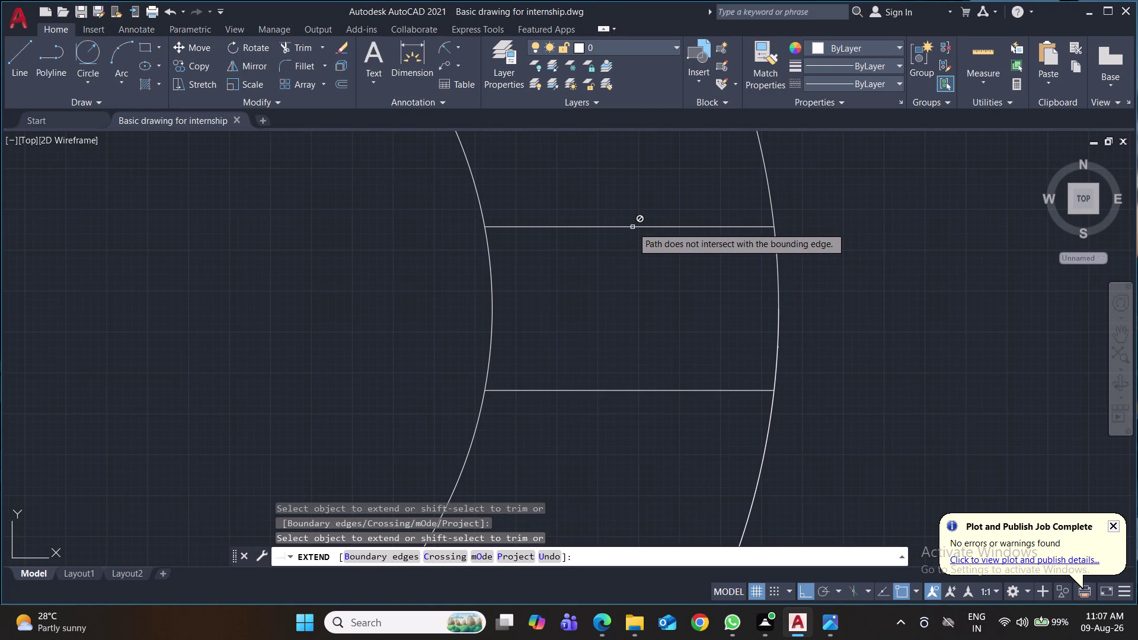
middle_drag(602, 352, 866, 293)
middle_drag(508, 312, 657, 331)
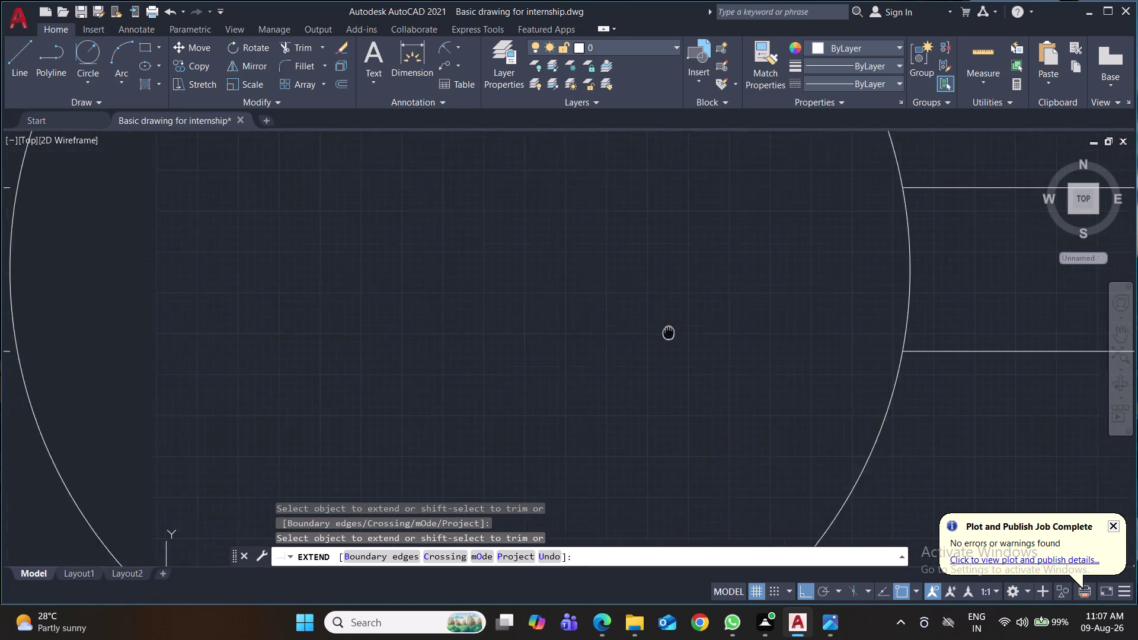
middle_drag(657, 331, 708, 333)
middle_drag(227, 335, 563, 337)
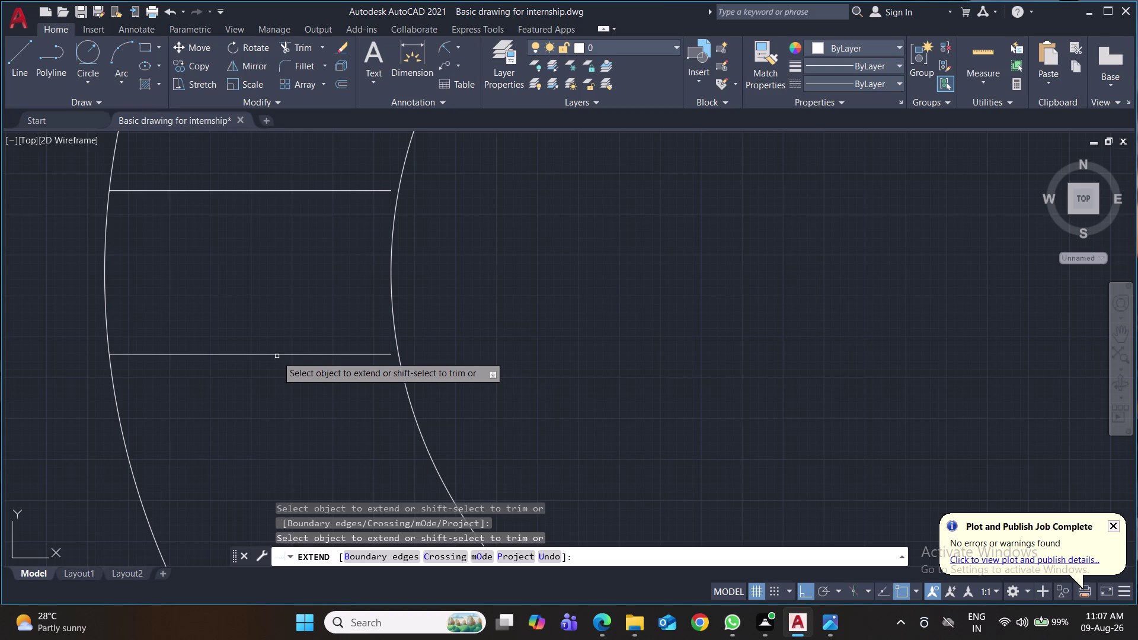
click(277, 356)
click(327, 190)
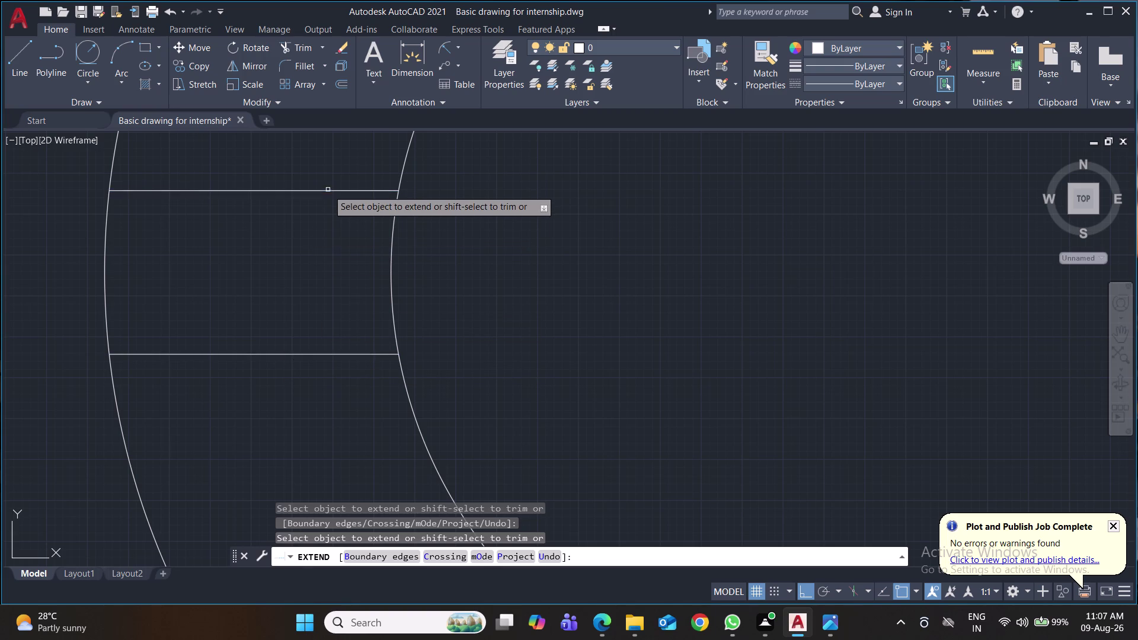
scroll(down, 3)
Save the drawing and recentre the view on the plate.
key(ctrl+s)
key(ctrl+s)
key(ctrl+s)
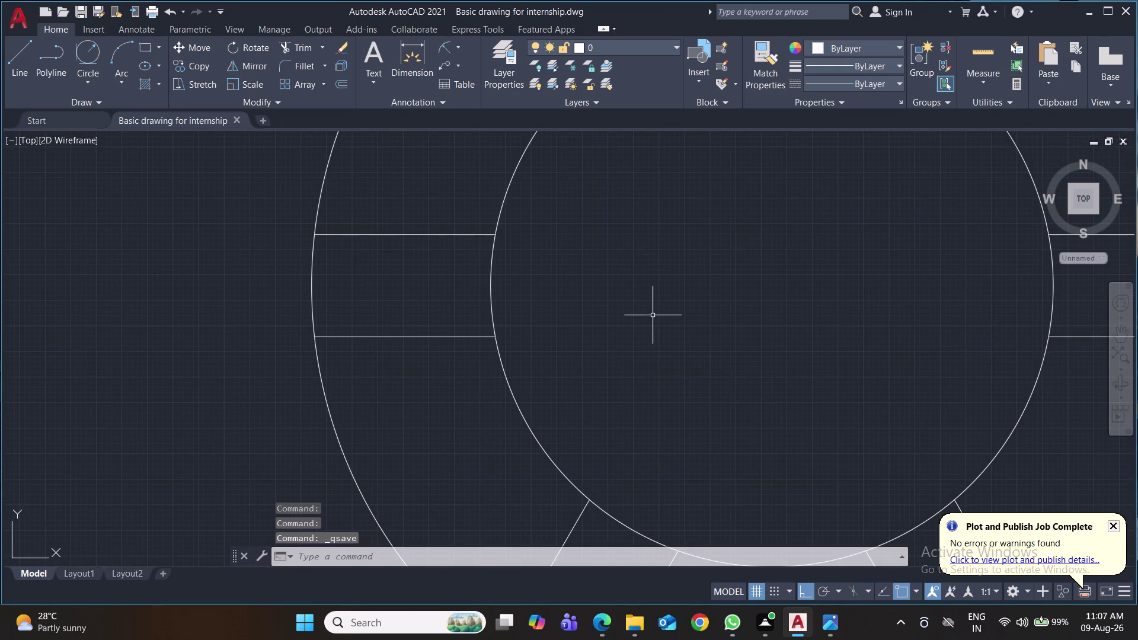
scroll(down, 3)
middle_drag(695, 318, 386, 320)
scroll(down, 3)
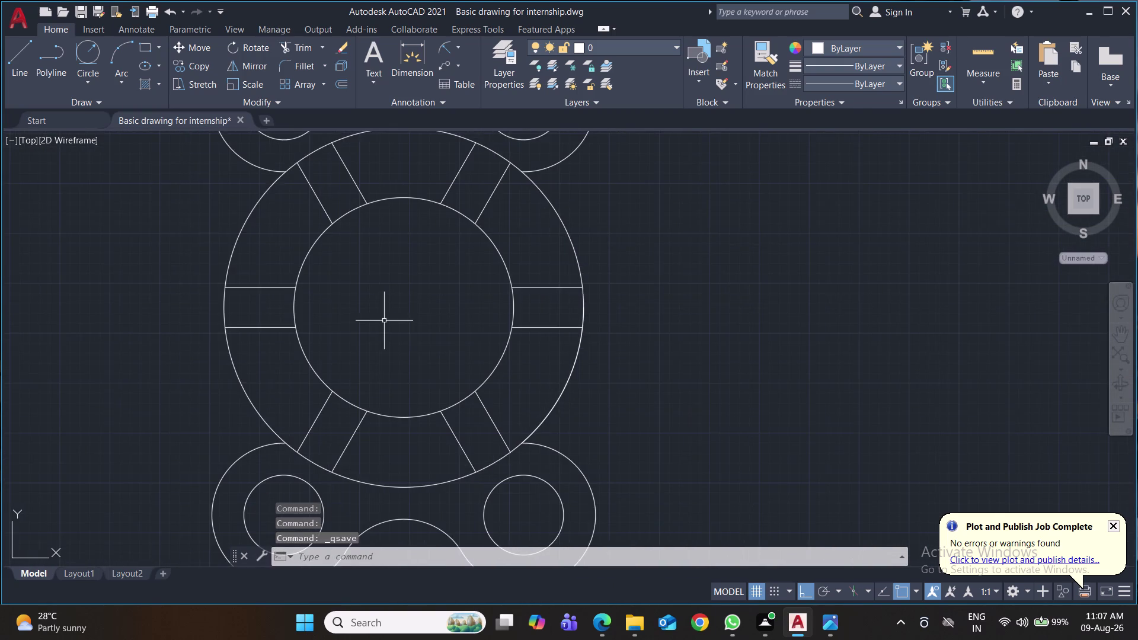
scroll(down, 3)
scroll(up, 3)
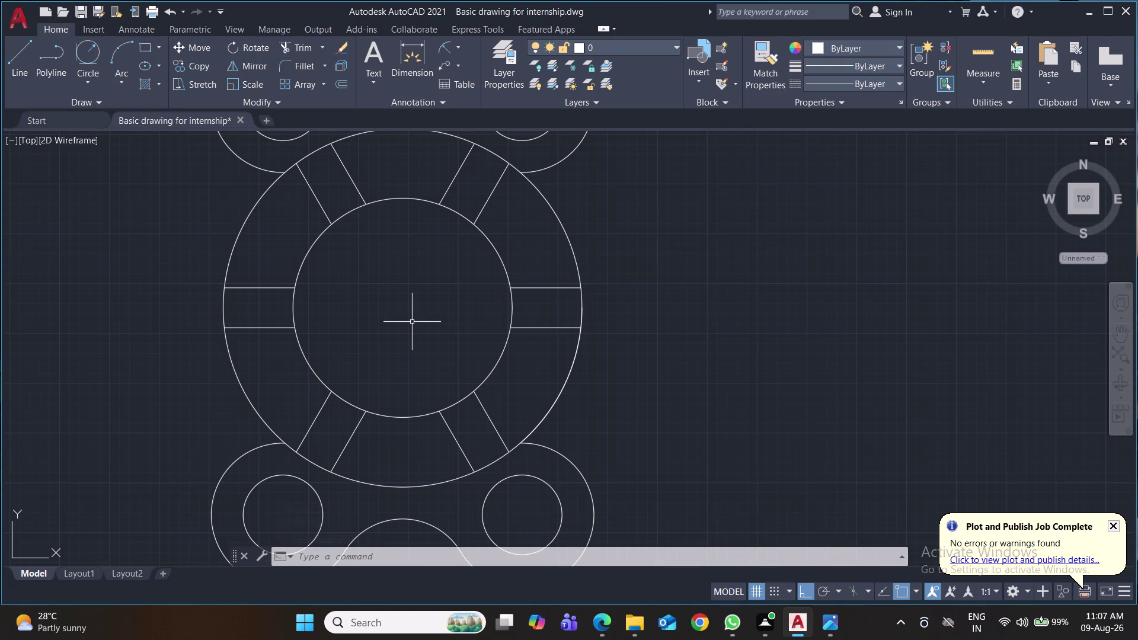
scroll(down, 3)
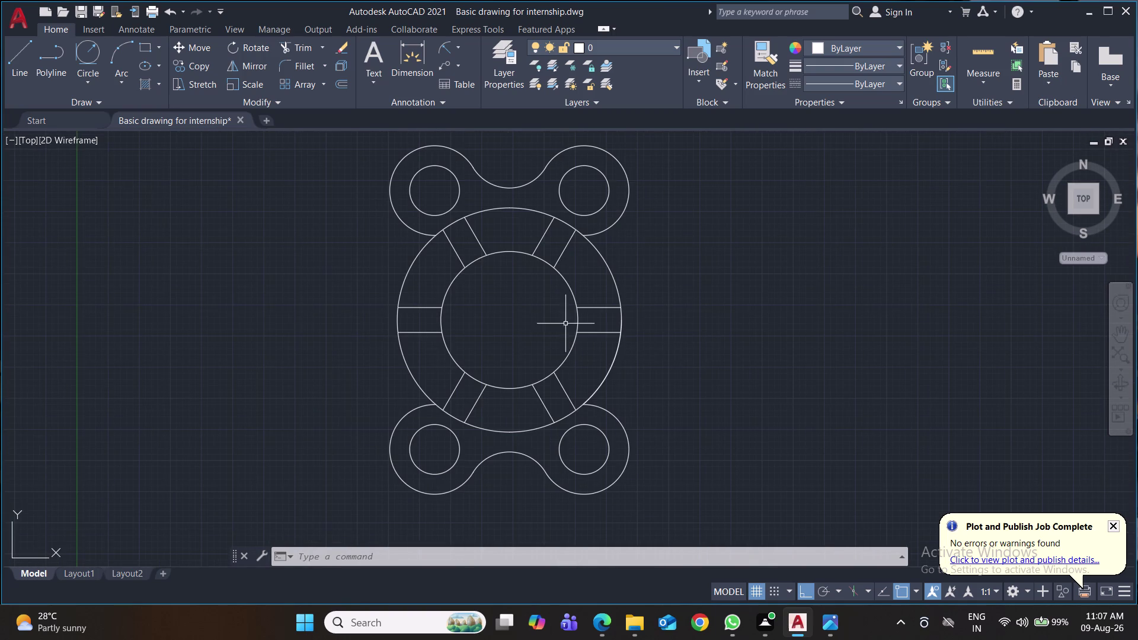
key(f)
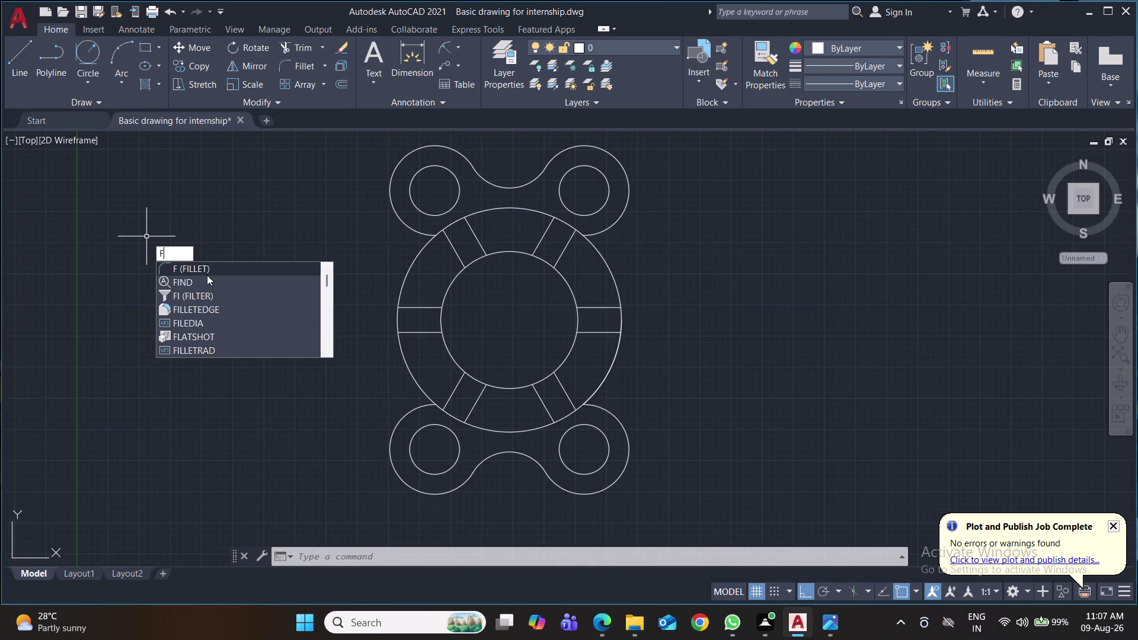
Start a fillet on the upper-left lobe arc, cancel it, and save.
click(207, 269)
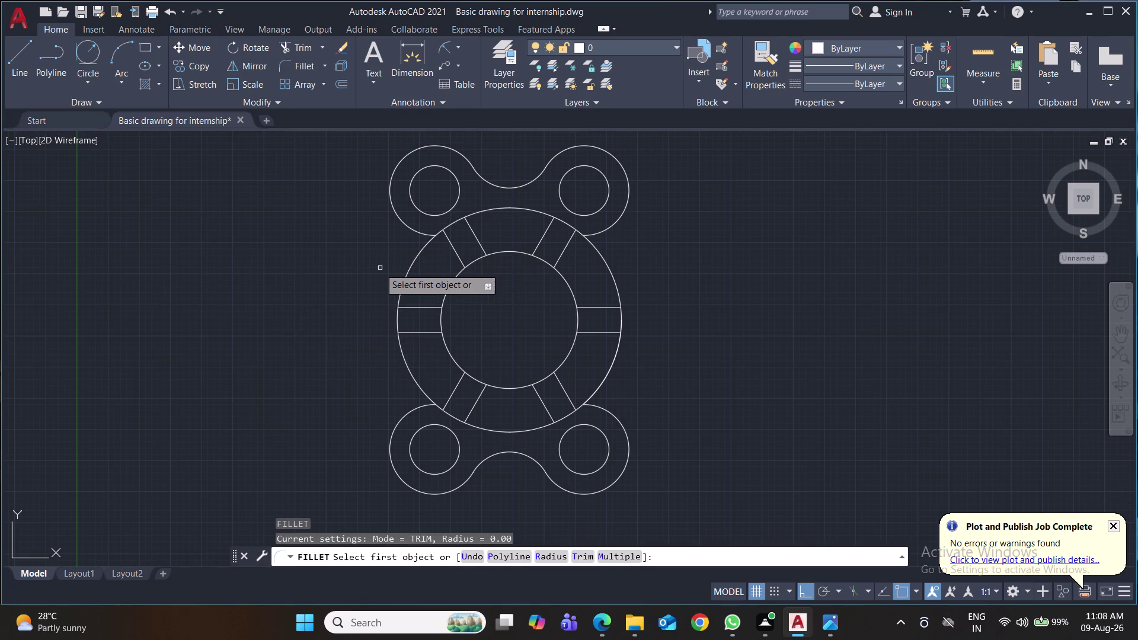
click(424, 236)
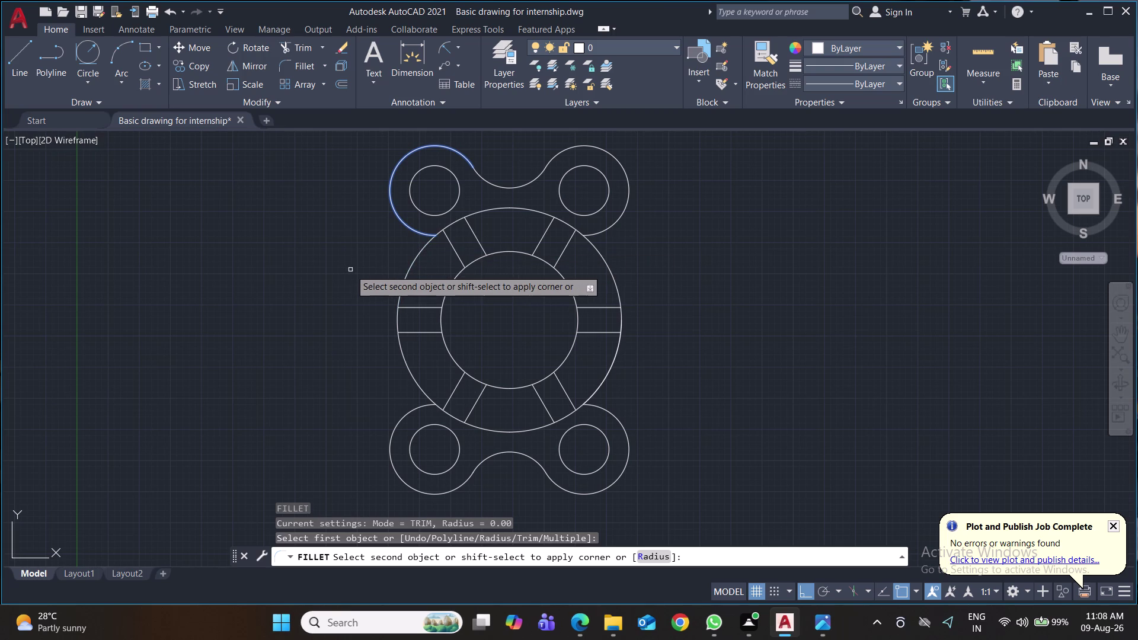
key(ctrl+s)
key(ctrl+s)
key(ctrl+s)
key(ctrl+s)
key(ctrl+s)
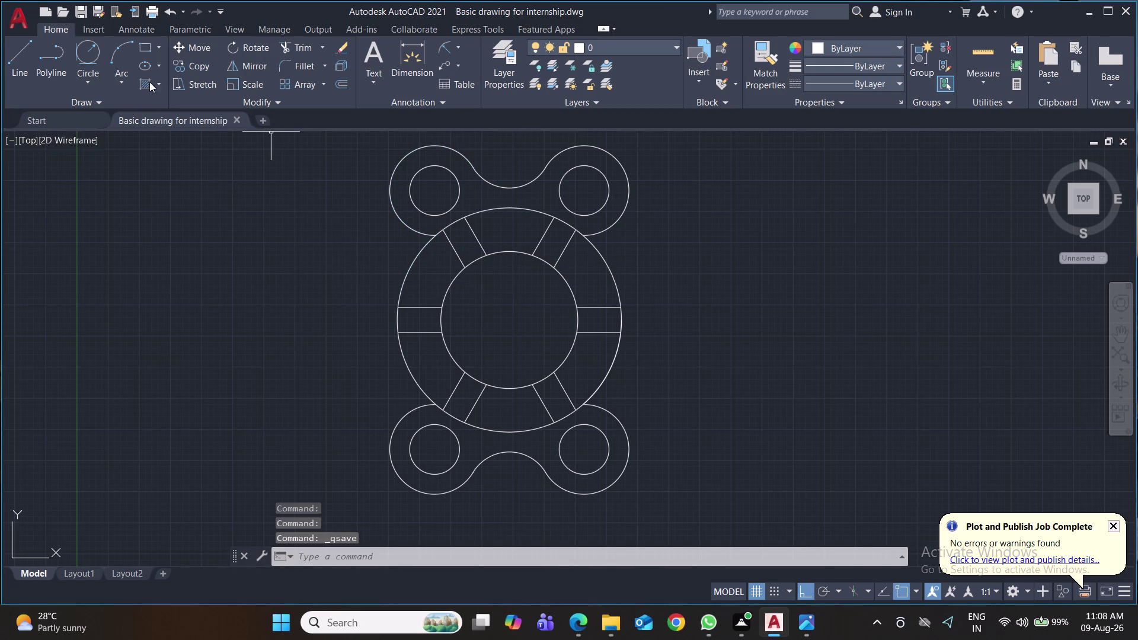
click(95, 80)
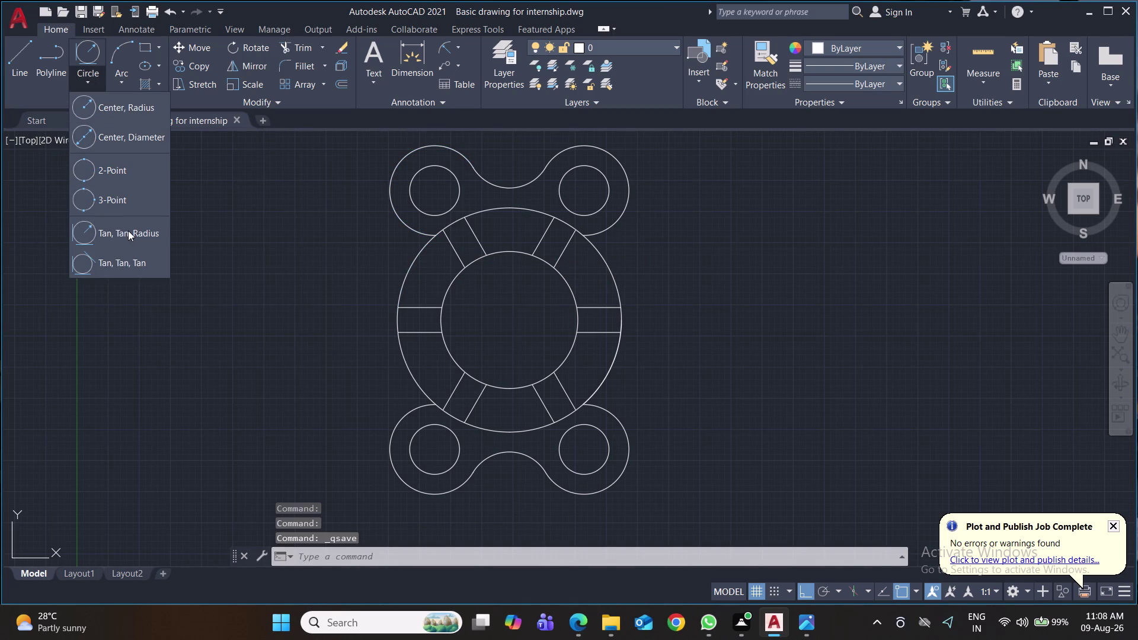
Draw radius-5 circles tangent to the outer ring and the upper-left and upper-right lobes.
click(128, 230)
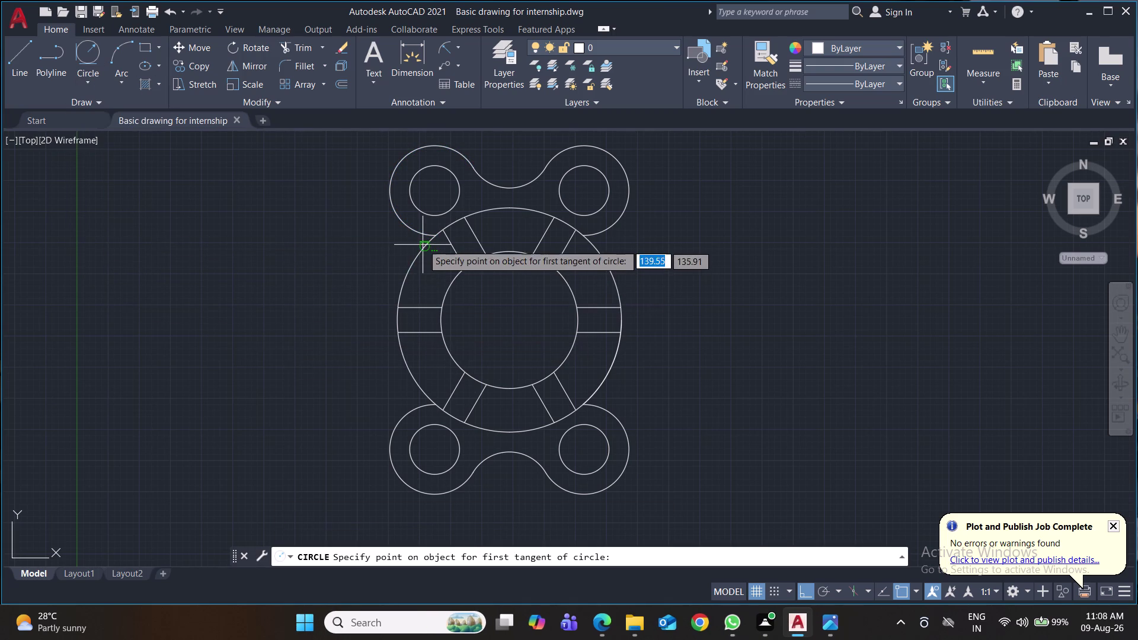
click(420, 237)
click(420, 252)
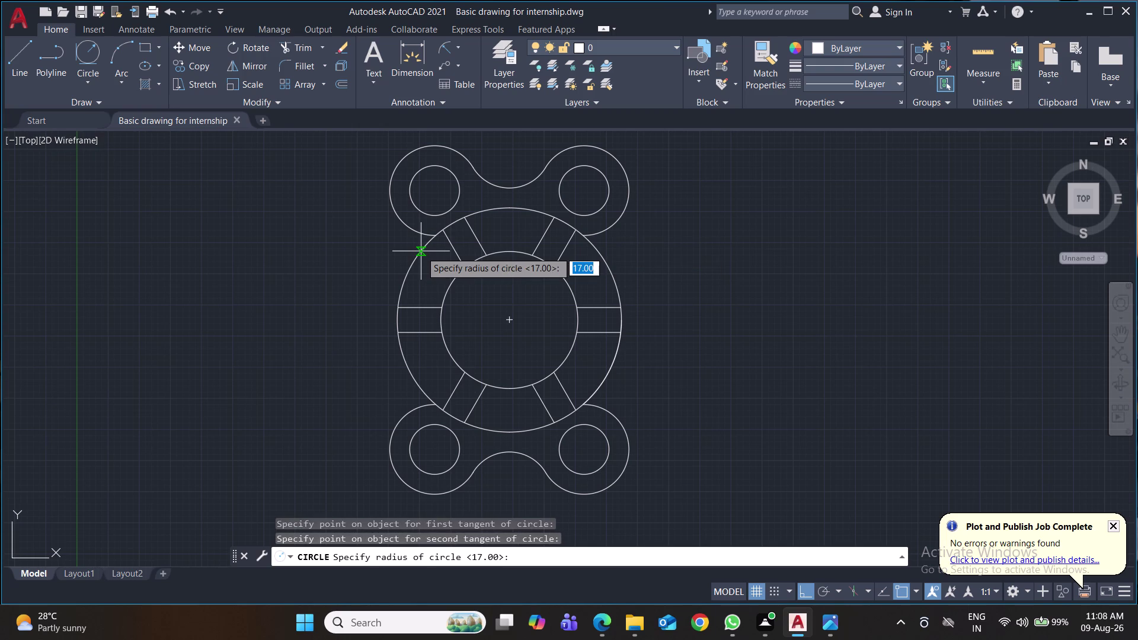
key(5)
key(Return)
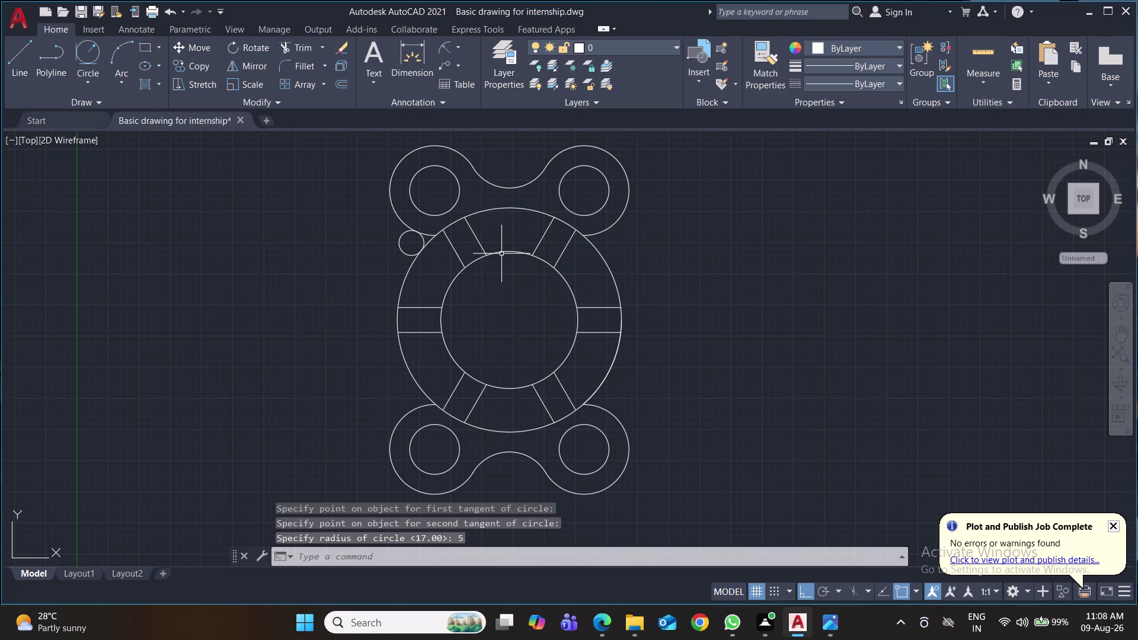
key(space)
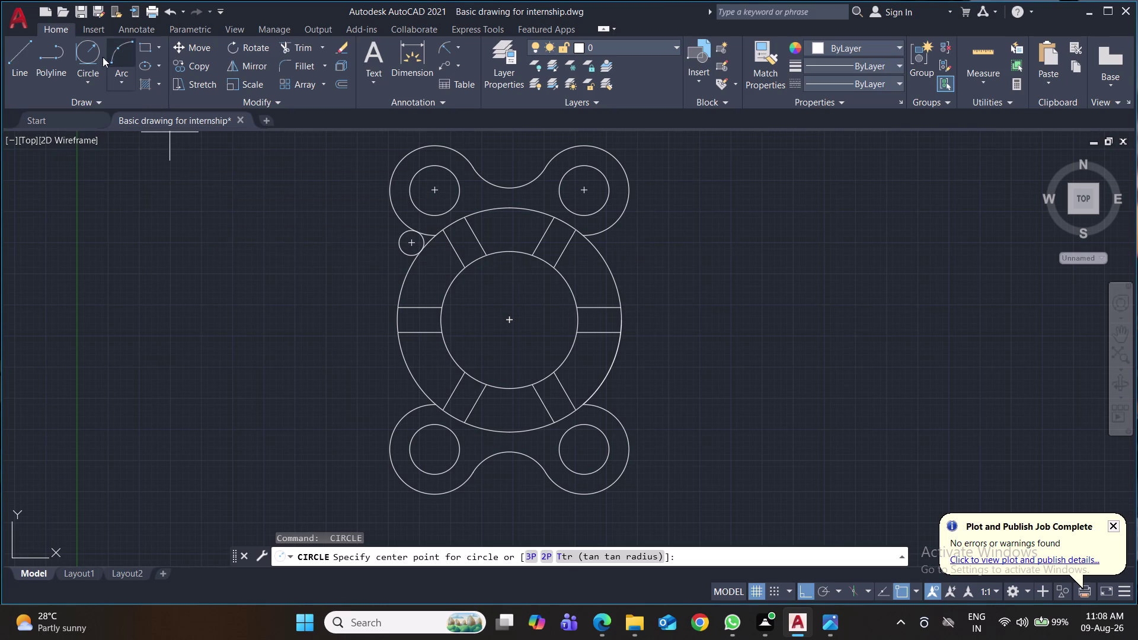
click(93, 51)
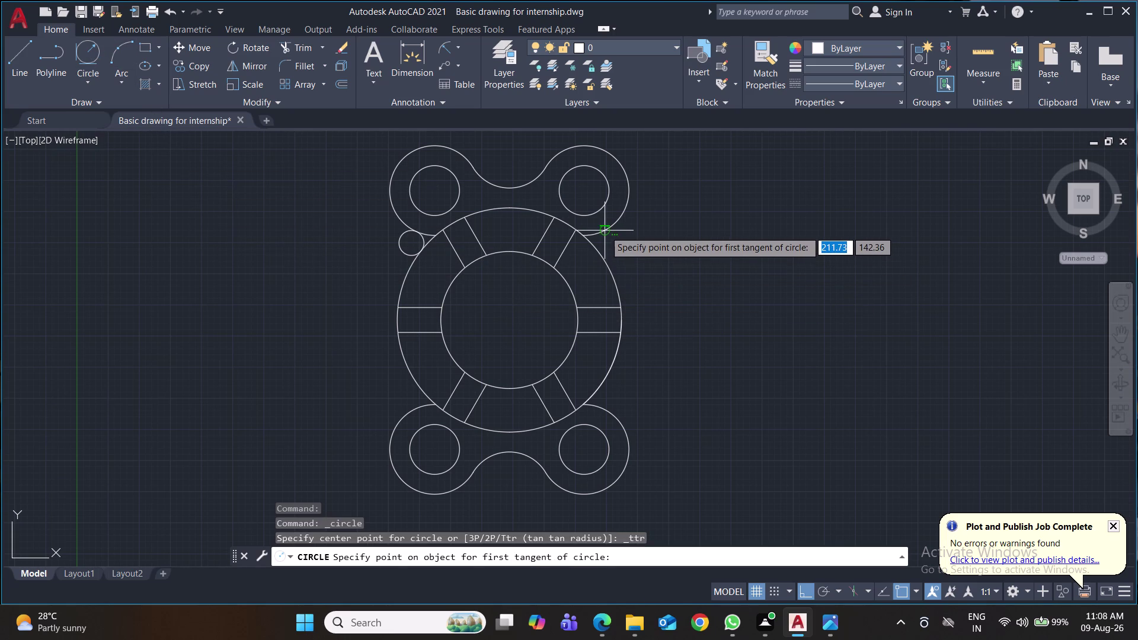
click(604, 230)
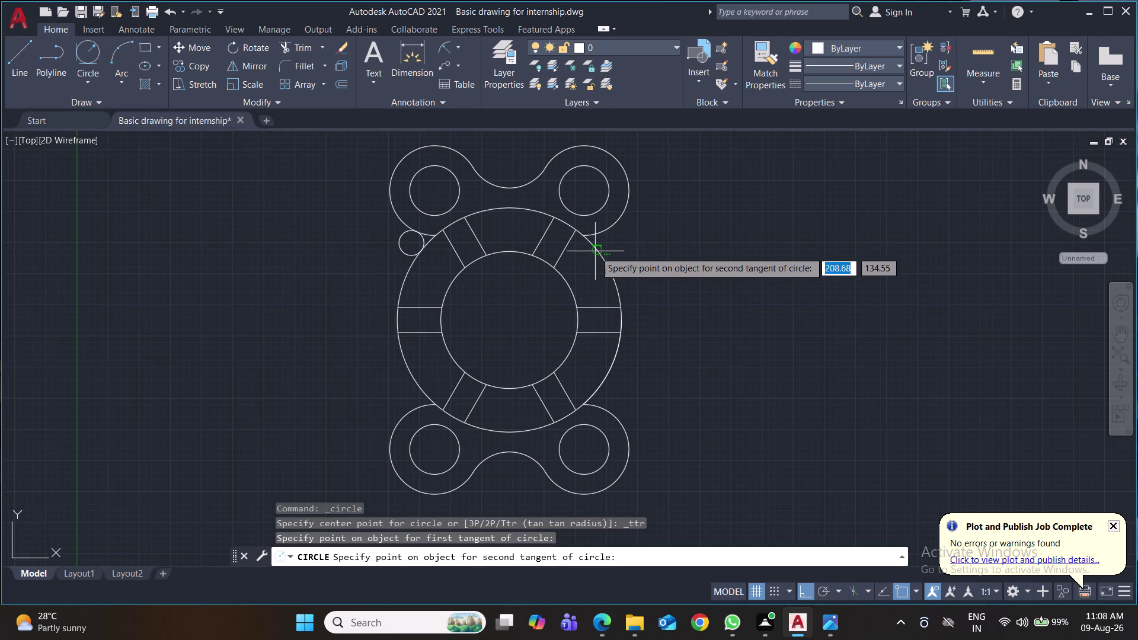
click(597, 251)
key(5)
key(Return)
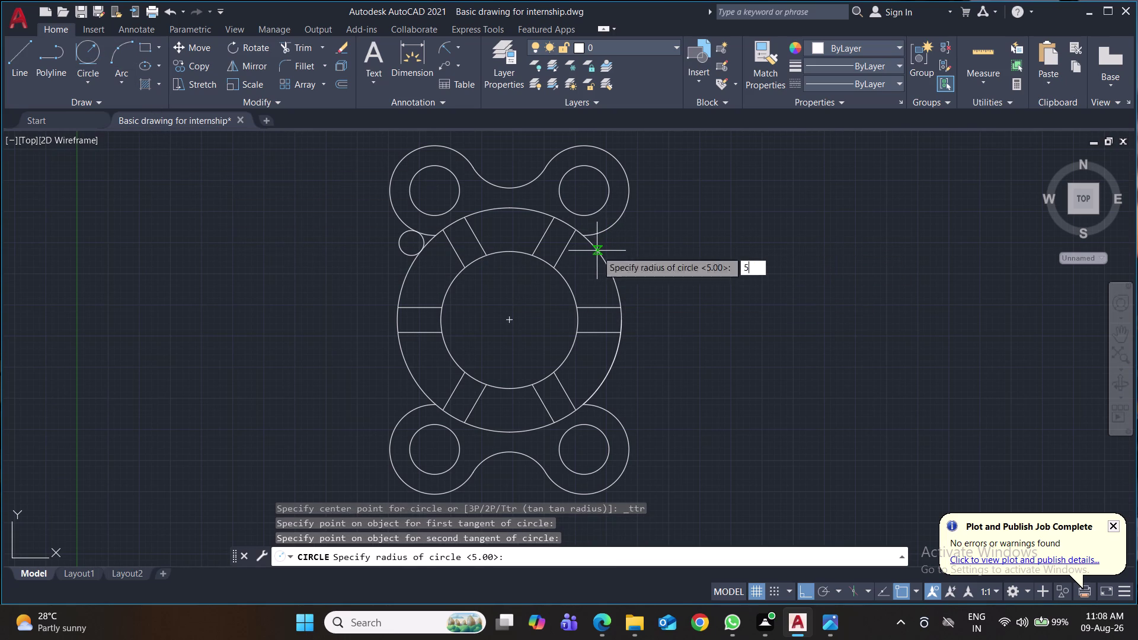
Add radius-5 tangent circles at the lower-right and lower-left lobes, then save.
scroll(down, 3)
middle_drag(675, 327, 676, 327)
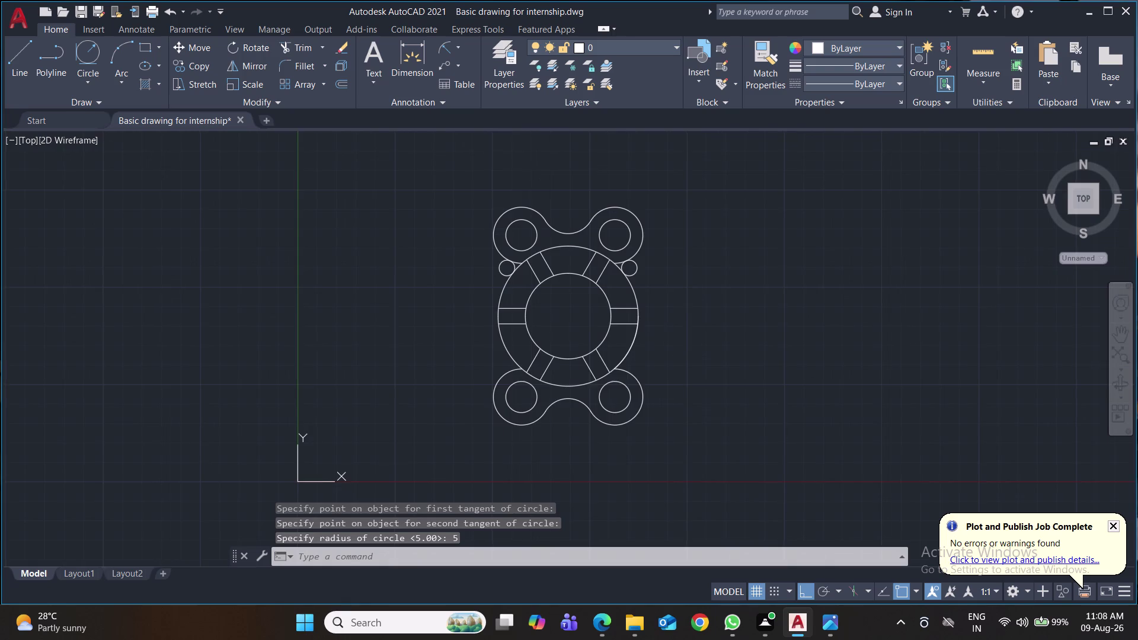
middle_drag(676, 326, 616, 262)
scroll(up, 3)
middle_drag(640, 331, 668, 325)
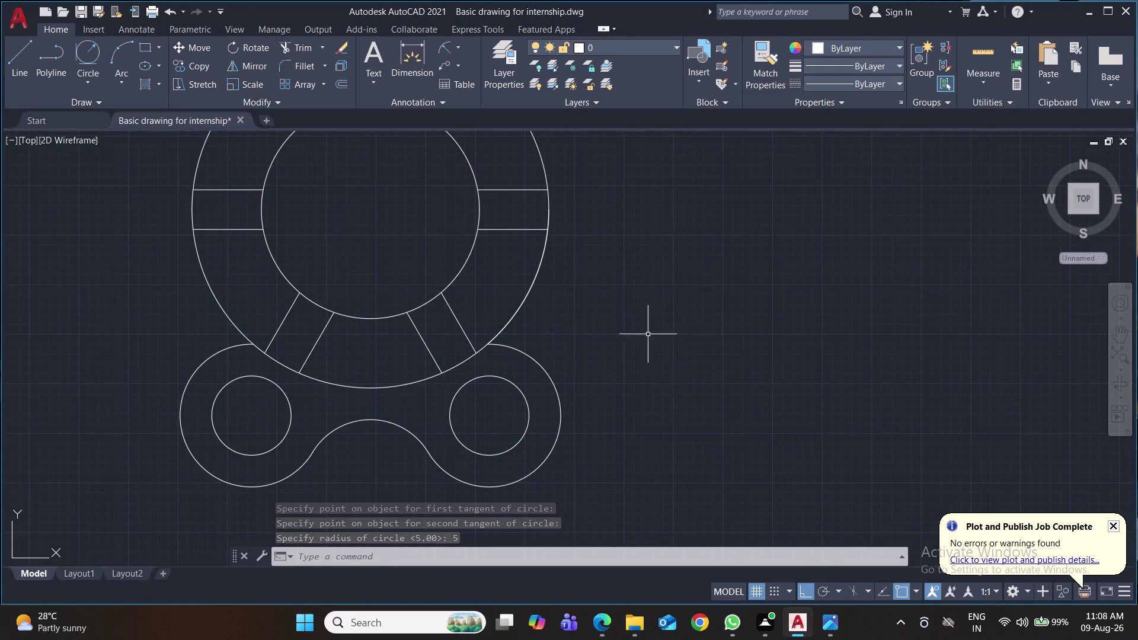
click(90, 46)
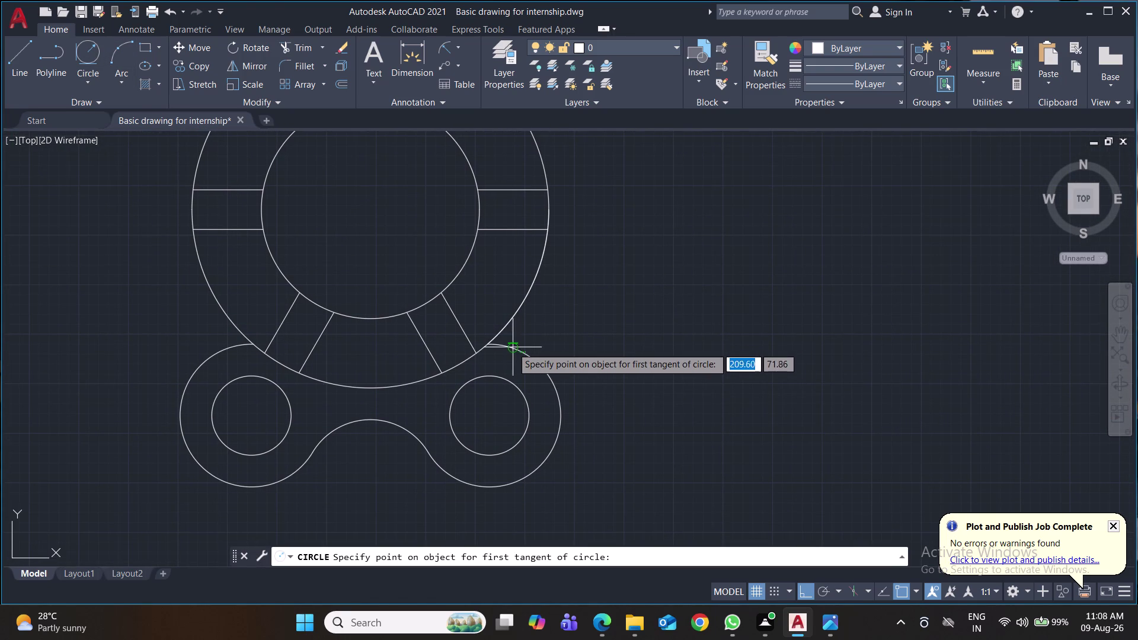
click(511, 348)
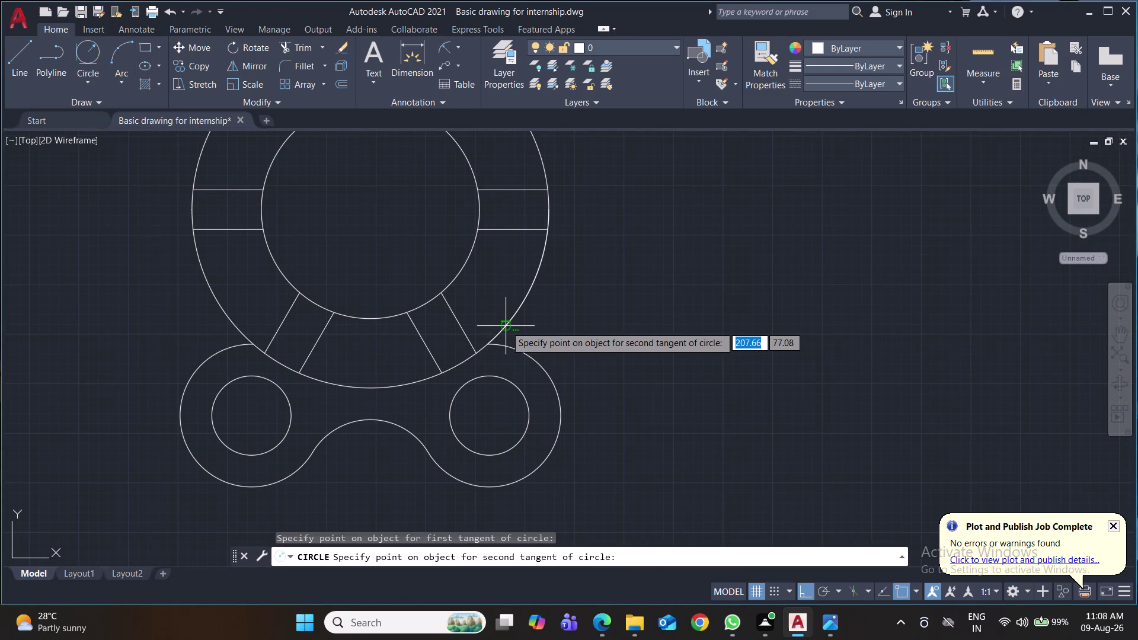
click(506, 326)
key(5)
key(Return)
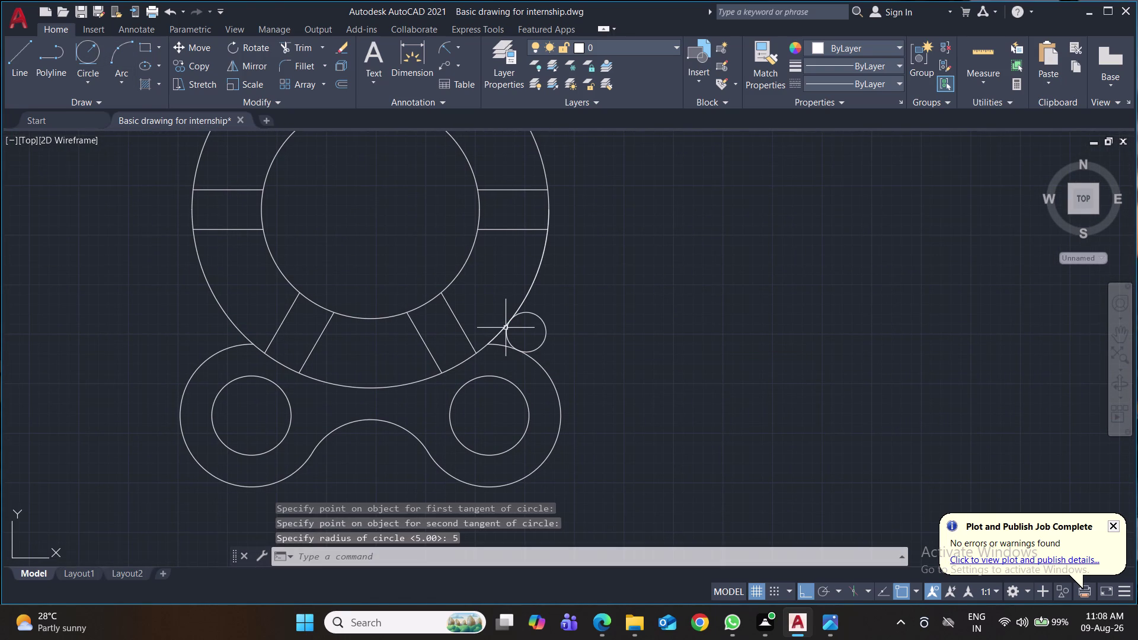
click(87, 58)
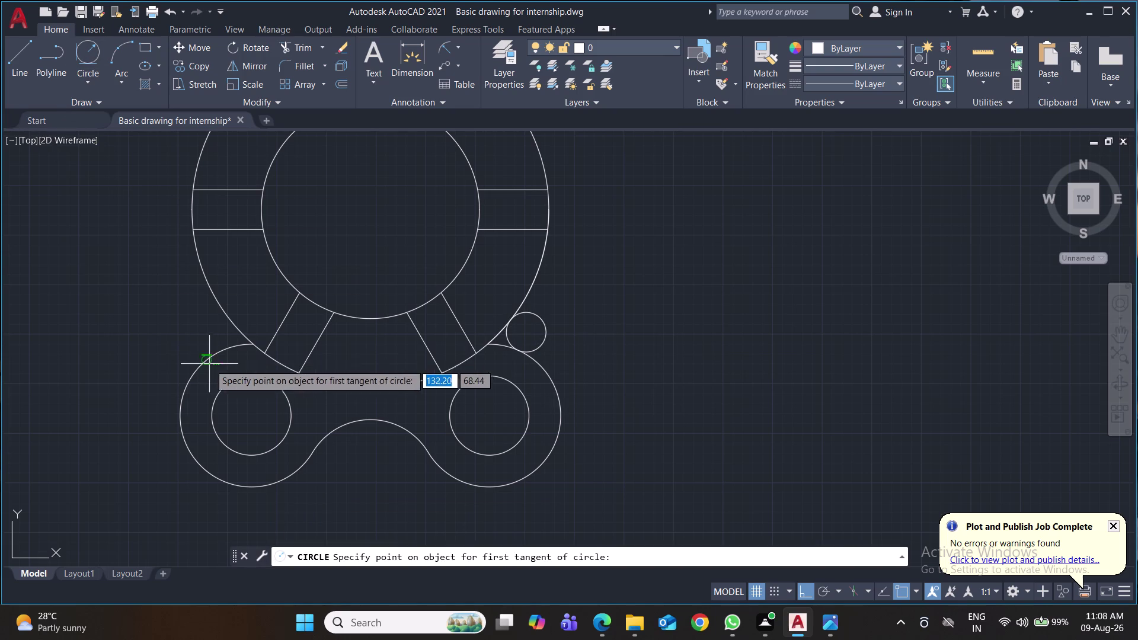
click(223, 351)
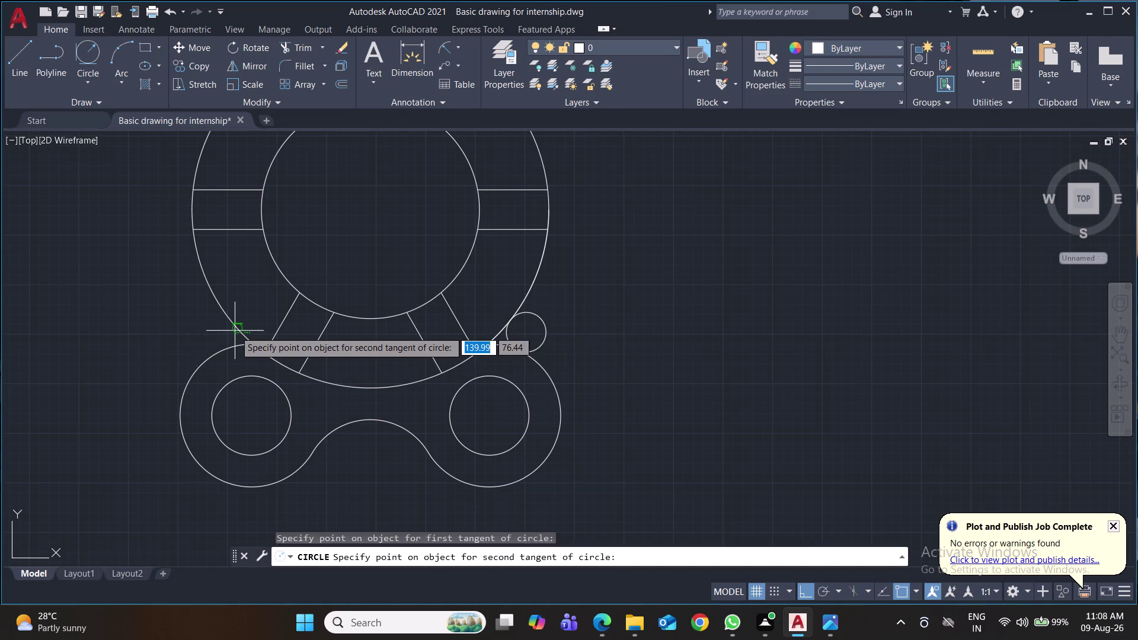
click(237, 329)
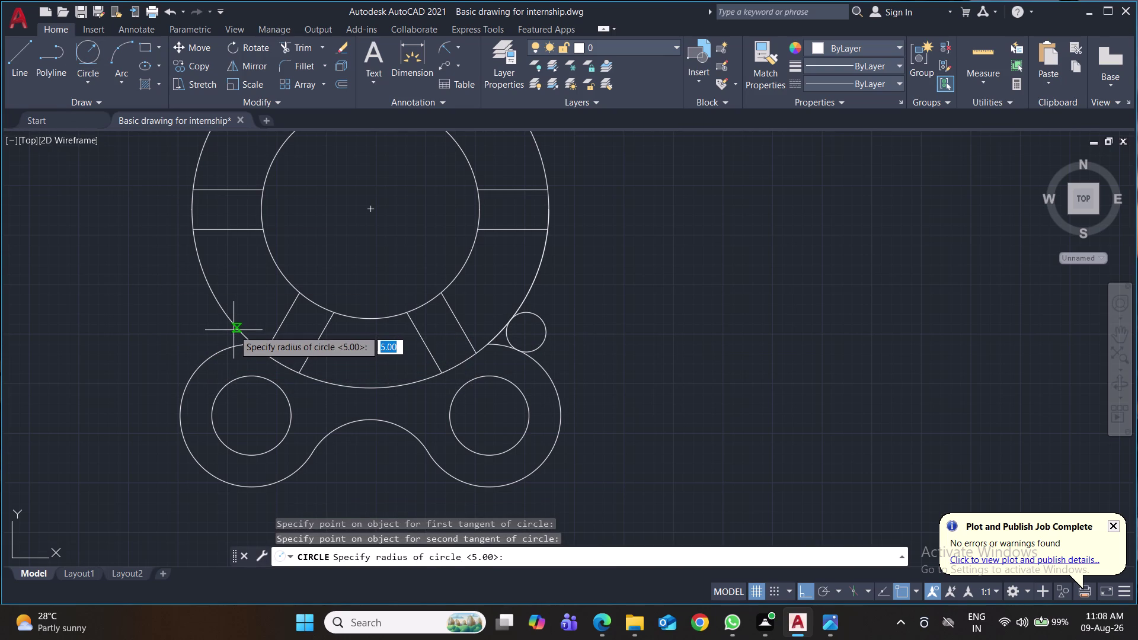
key(5)
key(Return)
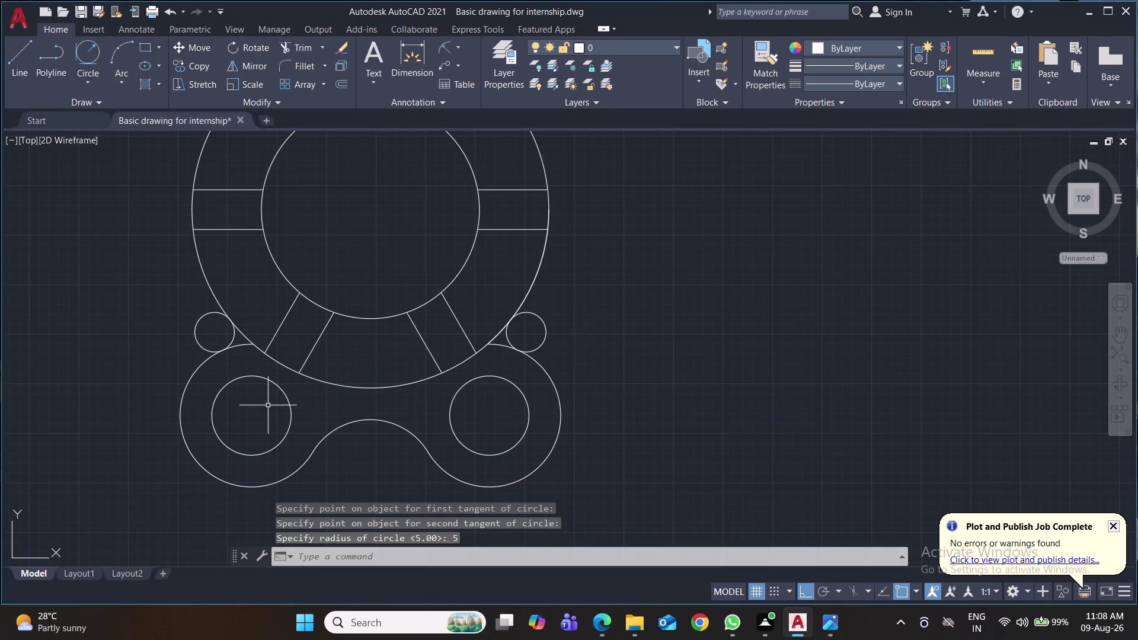
key(ctrl+s)
Trim the lower-left and lower-right radius-5 fillet circles and the lobe outlines inside them.
text(tr)
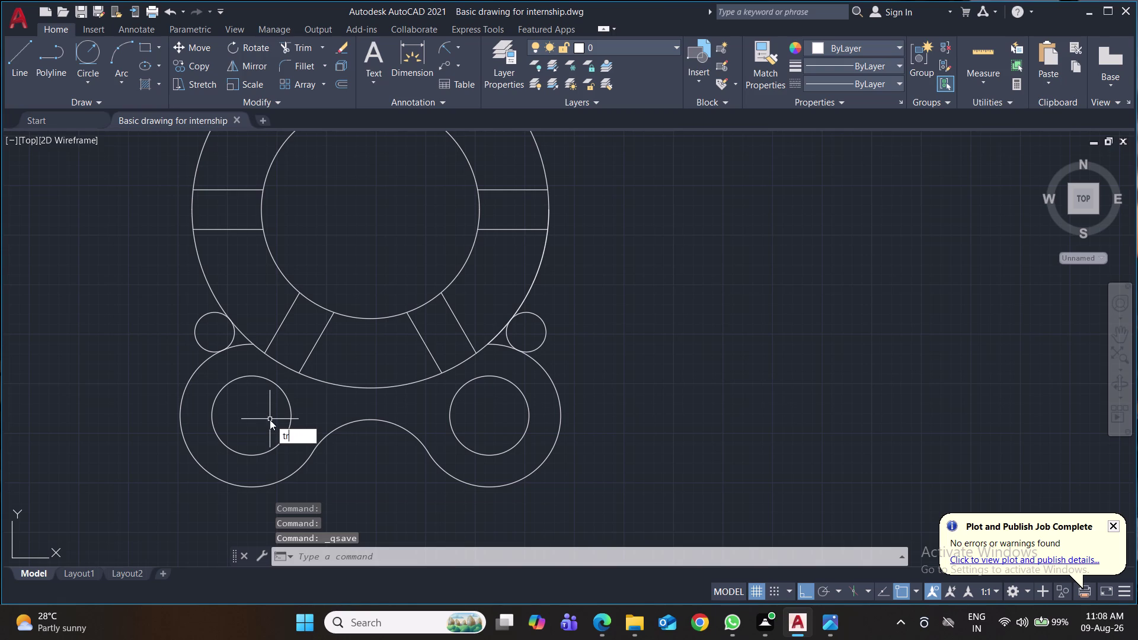
key(Return)
click(200, 346)
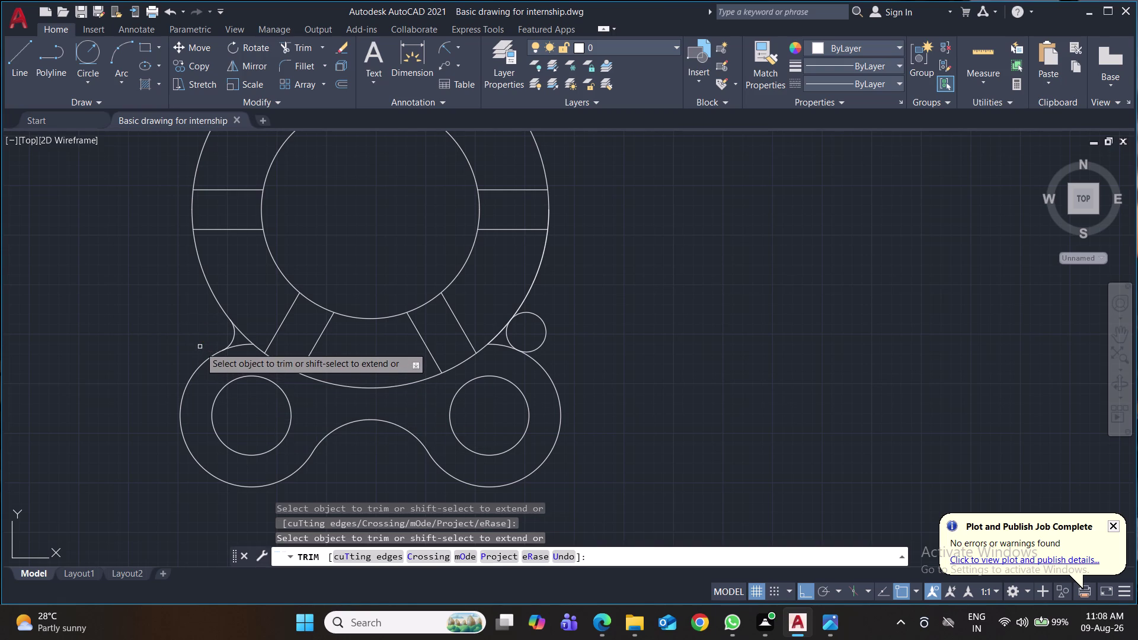
click(245, 347)
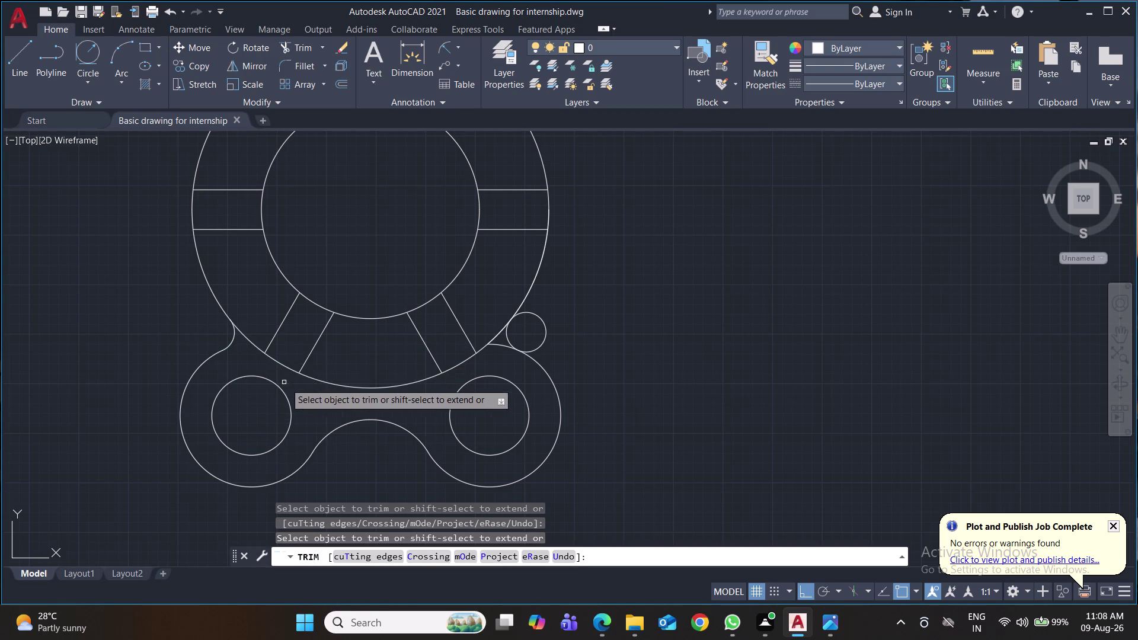
click(502, 346)
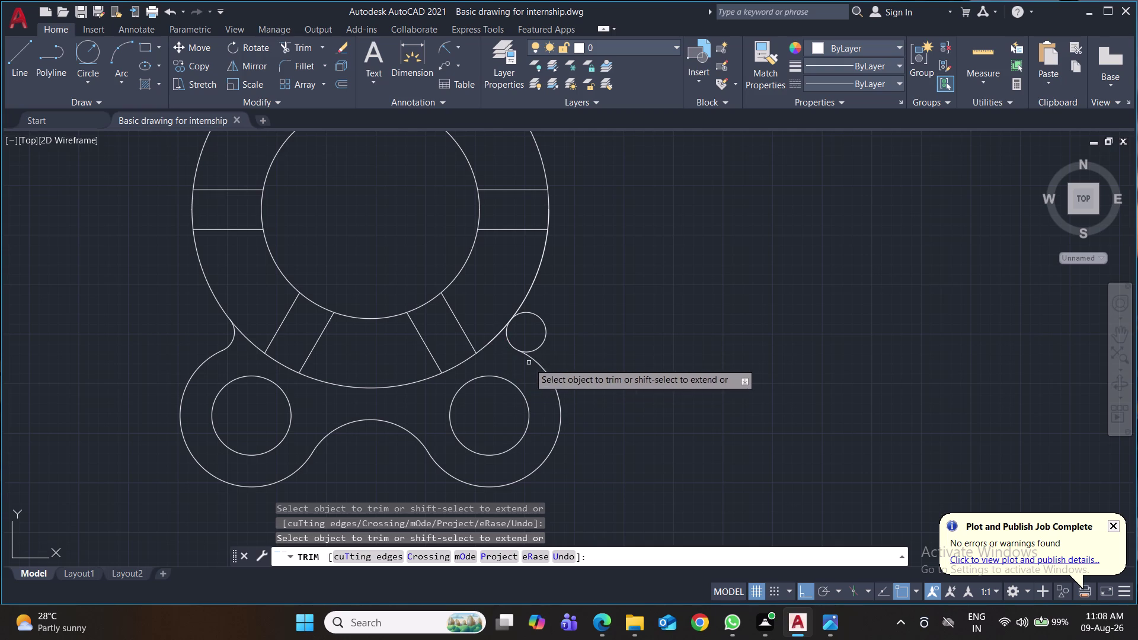
click(538, 346)
Trim the upper-right and upper-left fillet circles into blending arcs with the lobes.
scroll(down, 3)
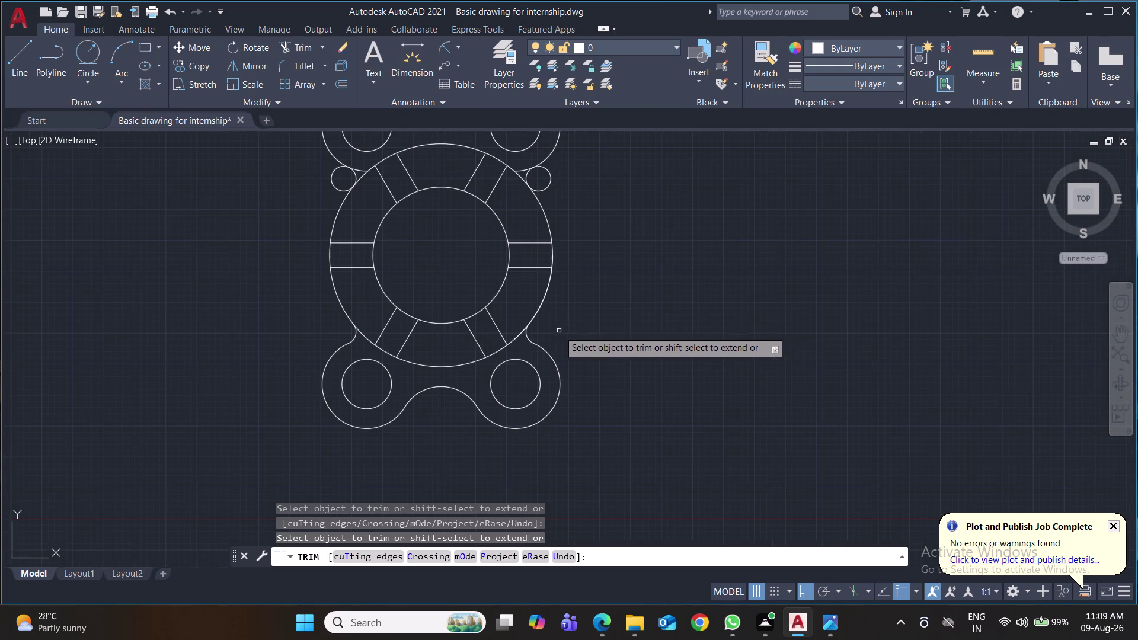
middle_drag(625, 306, 613, 428)
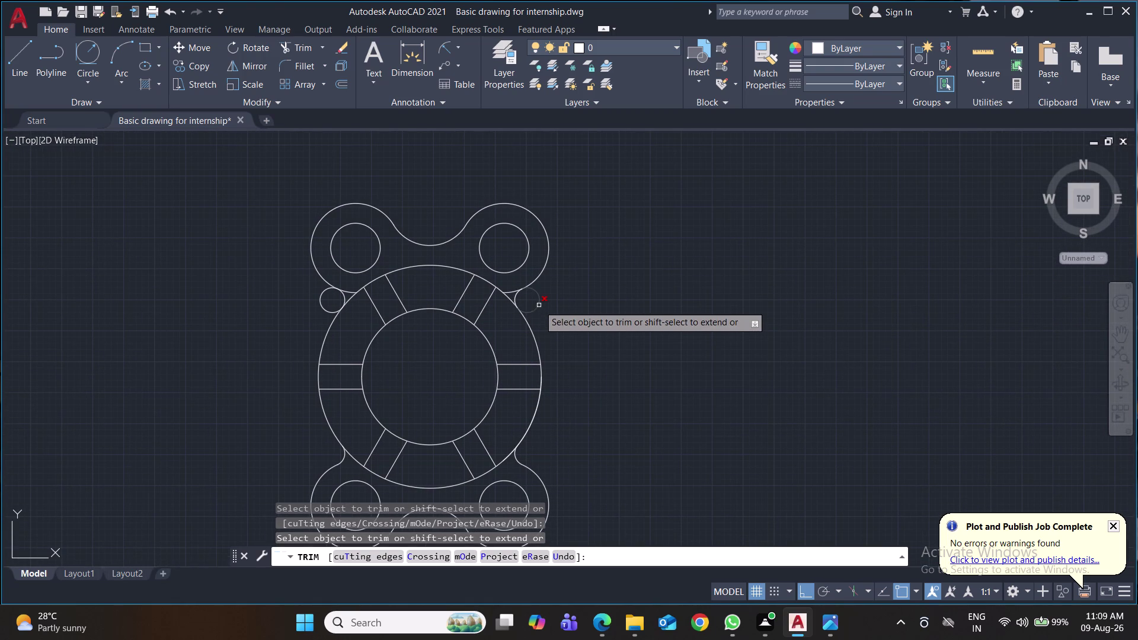
click(539, 305)
click(320, 305)
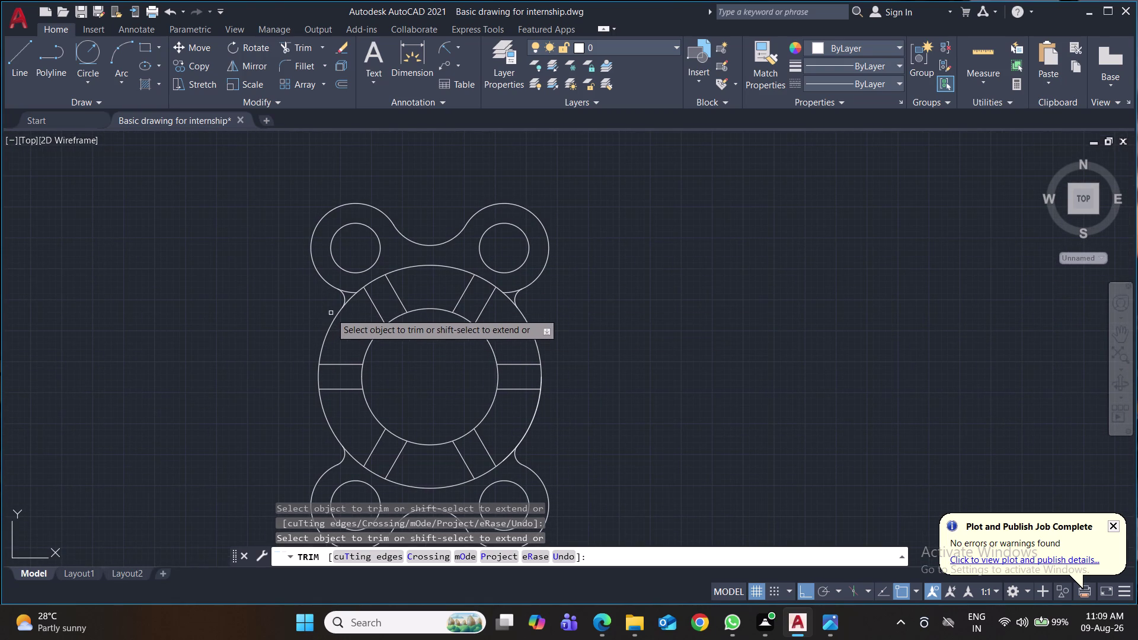
click(349, 292)
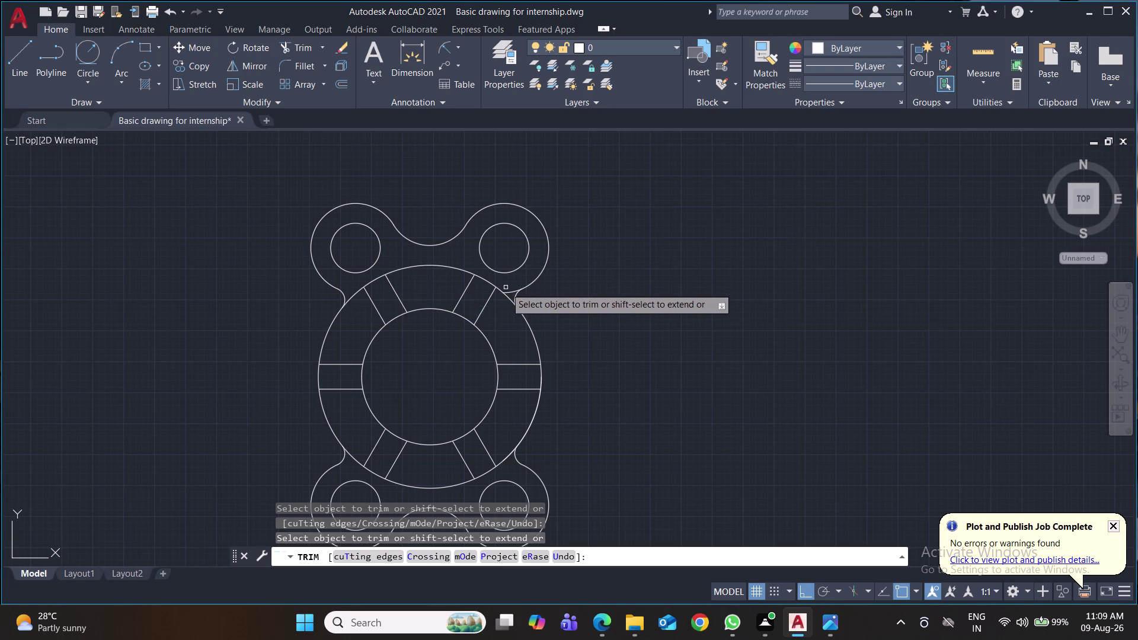
click(508, 290)
Recenter the whole trimmed plate in view and save the drawing.
scroll(down, 3)
middle_drag(666, 319, 633, 295)
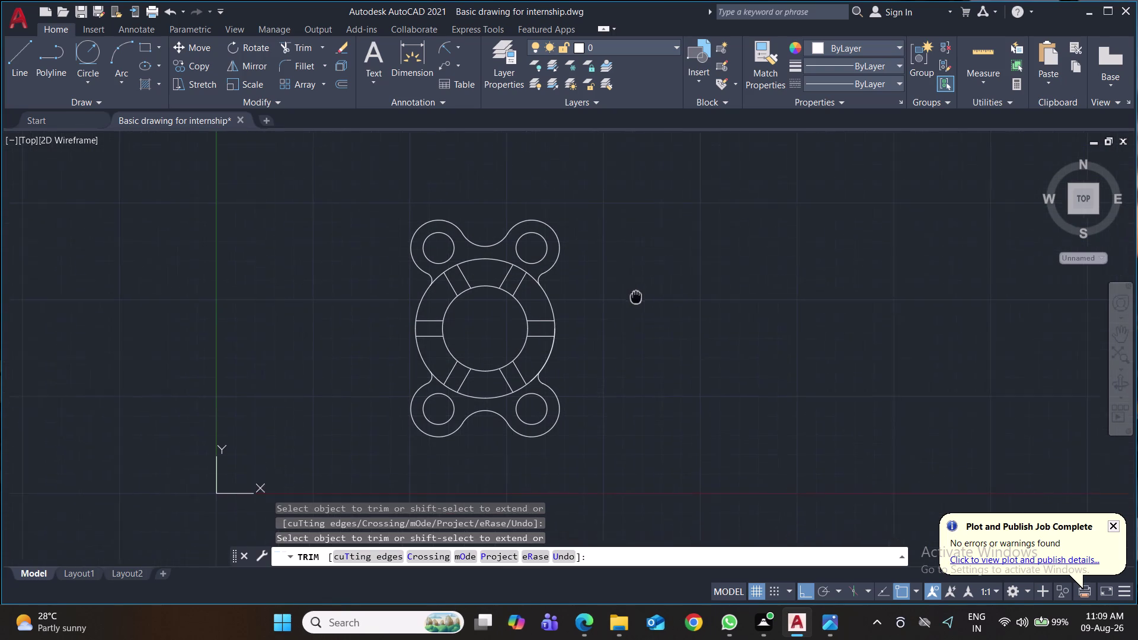
middle_drag(633, 295, 587, 271)
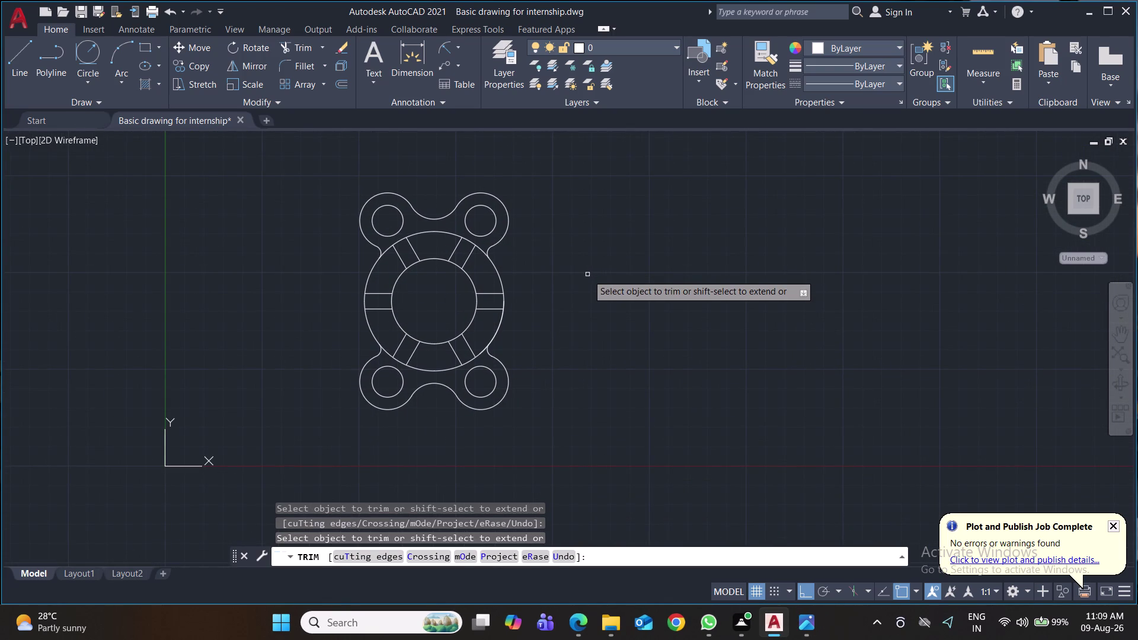
key(ctrl+s)
key(ctrl+s)
key(ctrl+s)
key(ctrl+s)
key(ctrl+s)
key(ctrl+s)
key(ctrl+s)
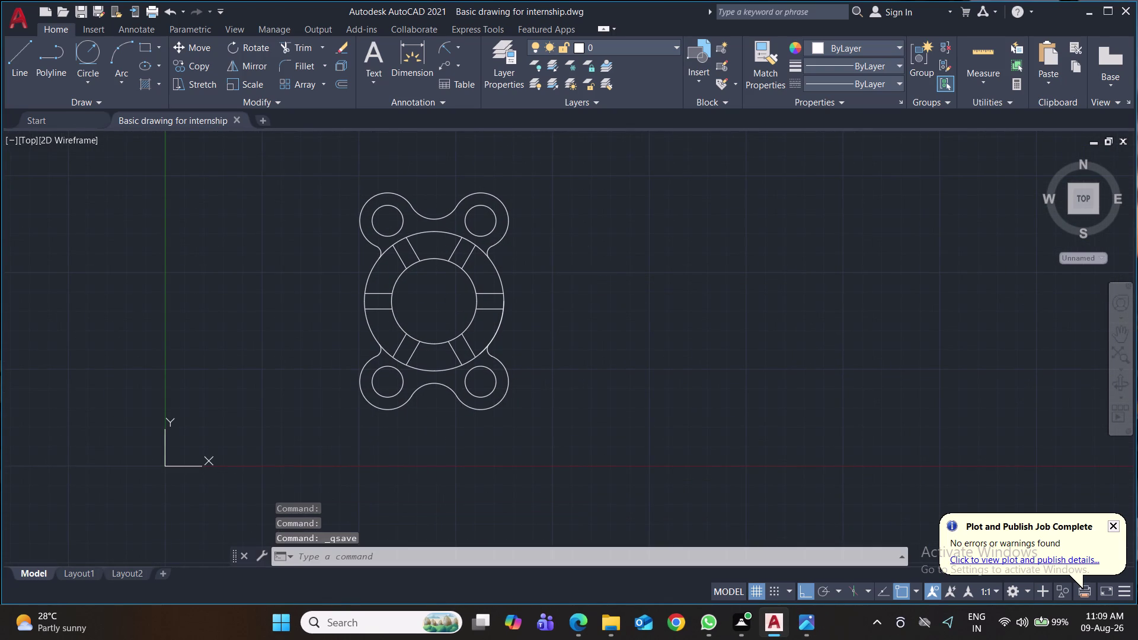
key(ctrl+s)
key(ctrl+s)
key(ctrl+s)
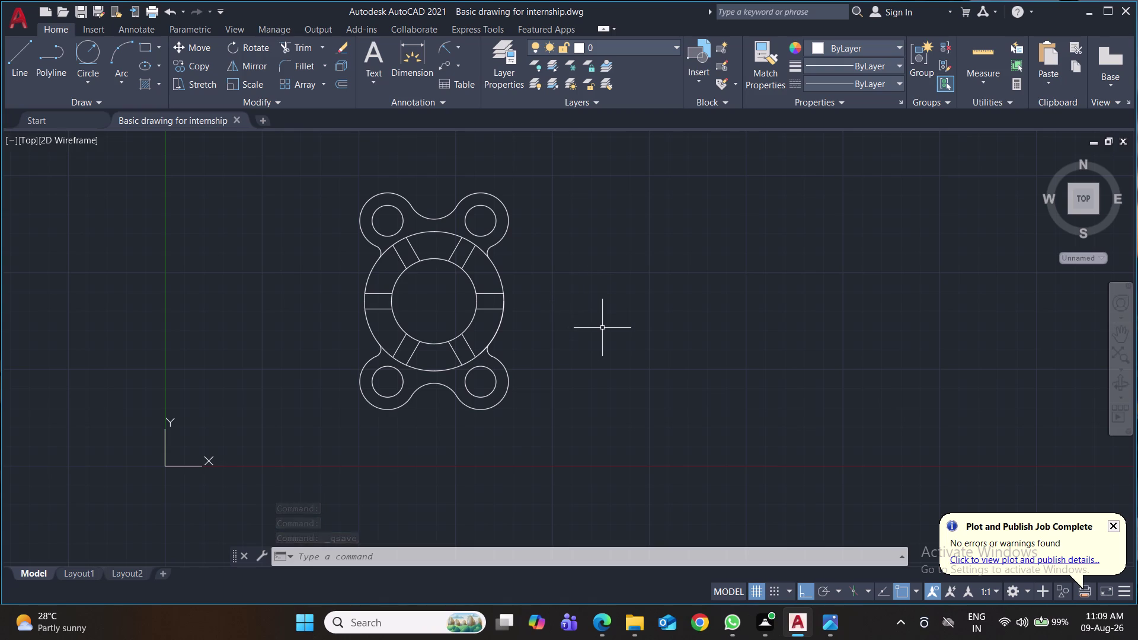
middle_drag(602, 328, 592, 353)
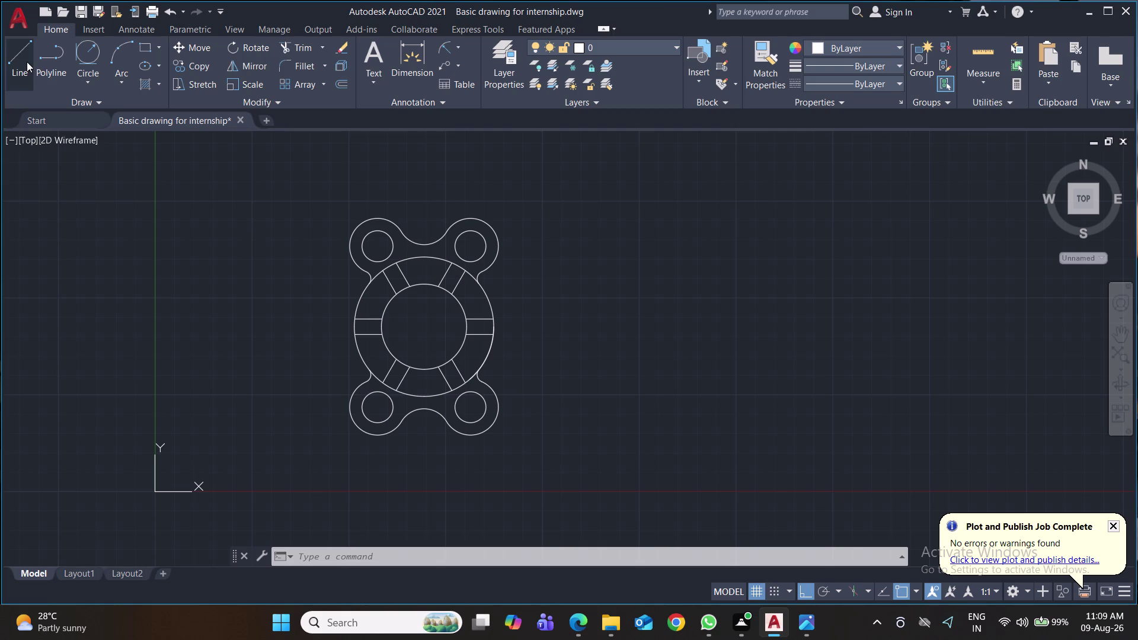
Choose Other... from the Properties panel Linetype dropdown to reach the Linetype Manager.
click(898, 84)
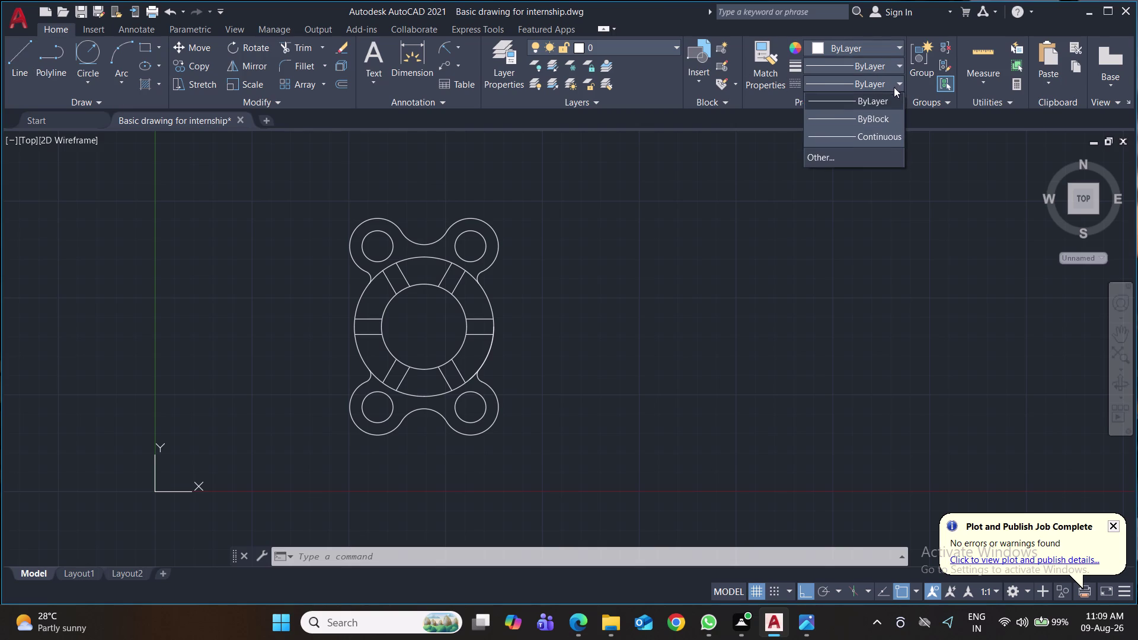
click(850, 155)
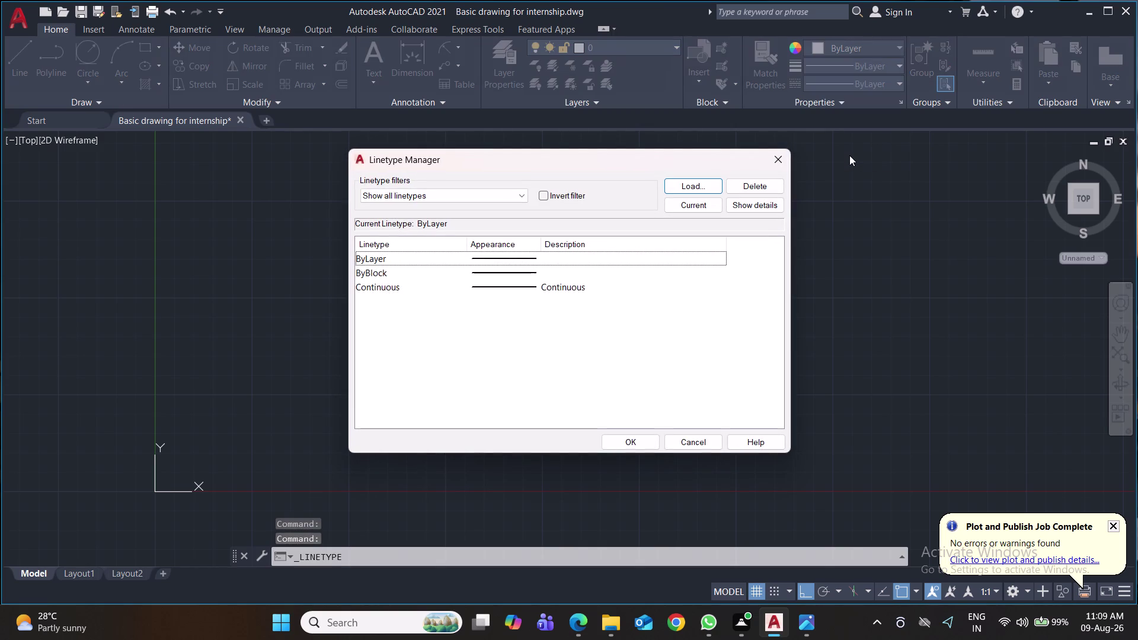